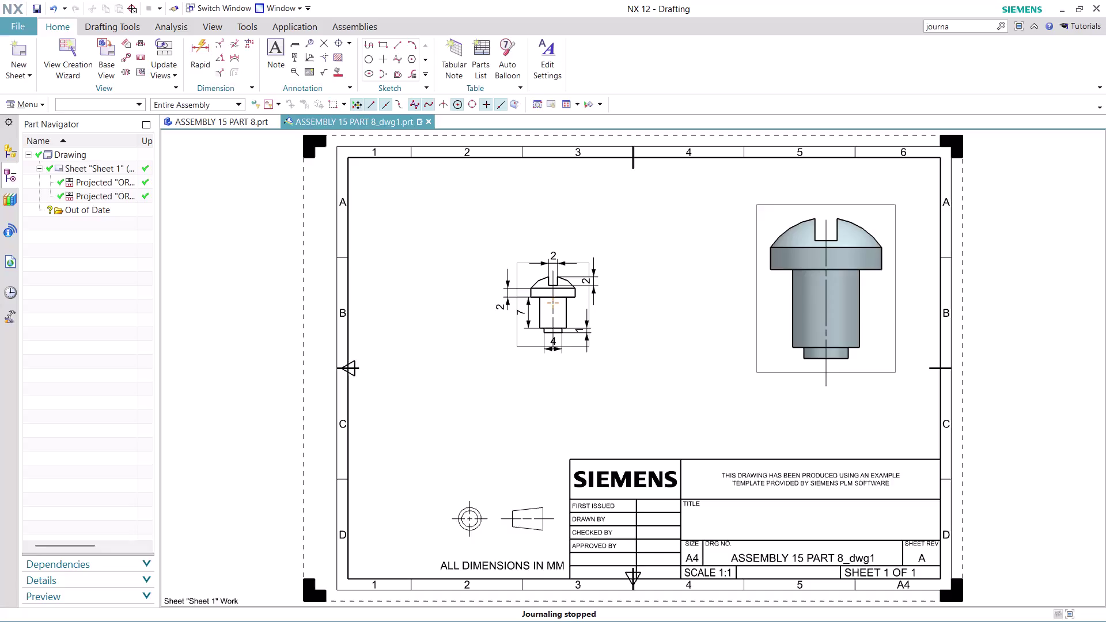
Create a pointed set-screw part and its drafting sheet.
Save and close the ASSEMBLY 15 PART 8 drawing, then close the screw model.
click(433, 126)
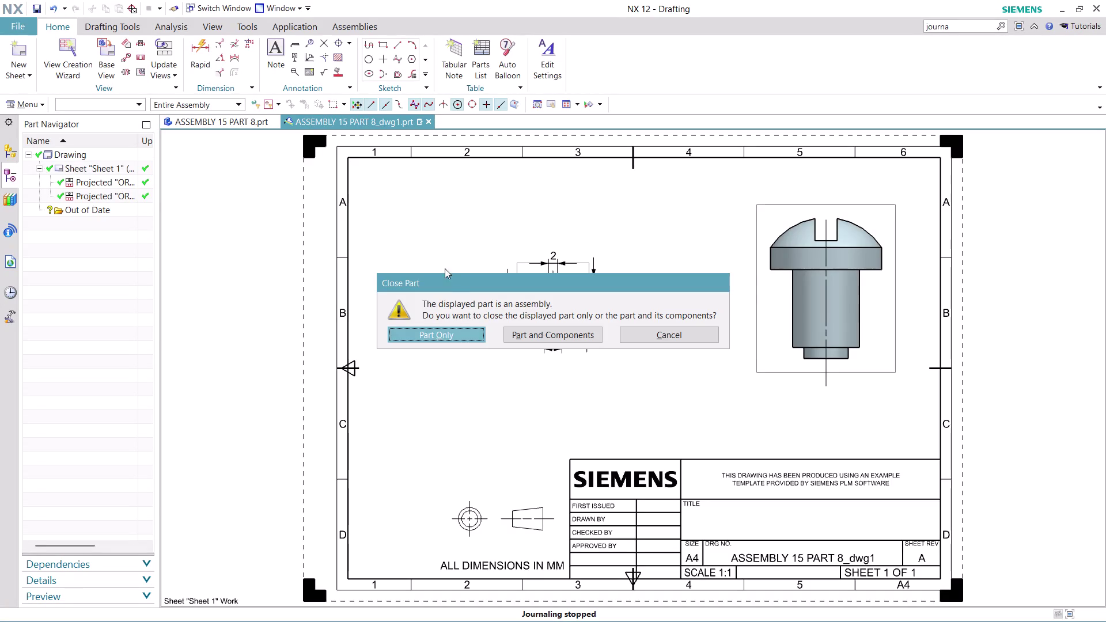
click(462, 339)
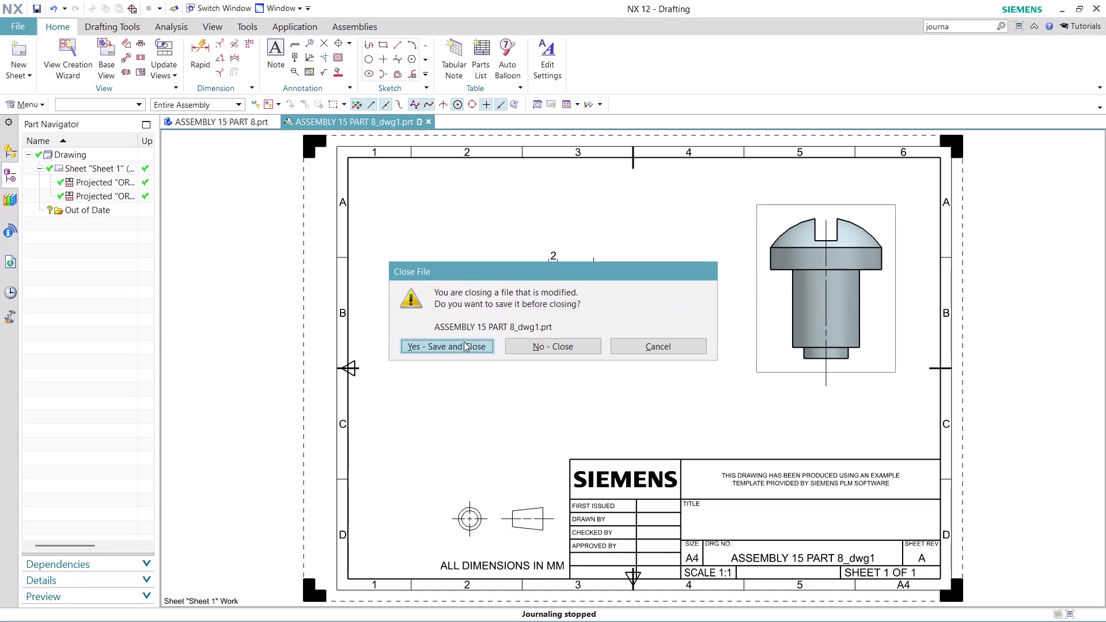
click(540, 345)
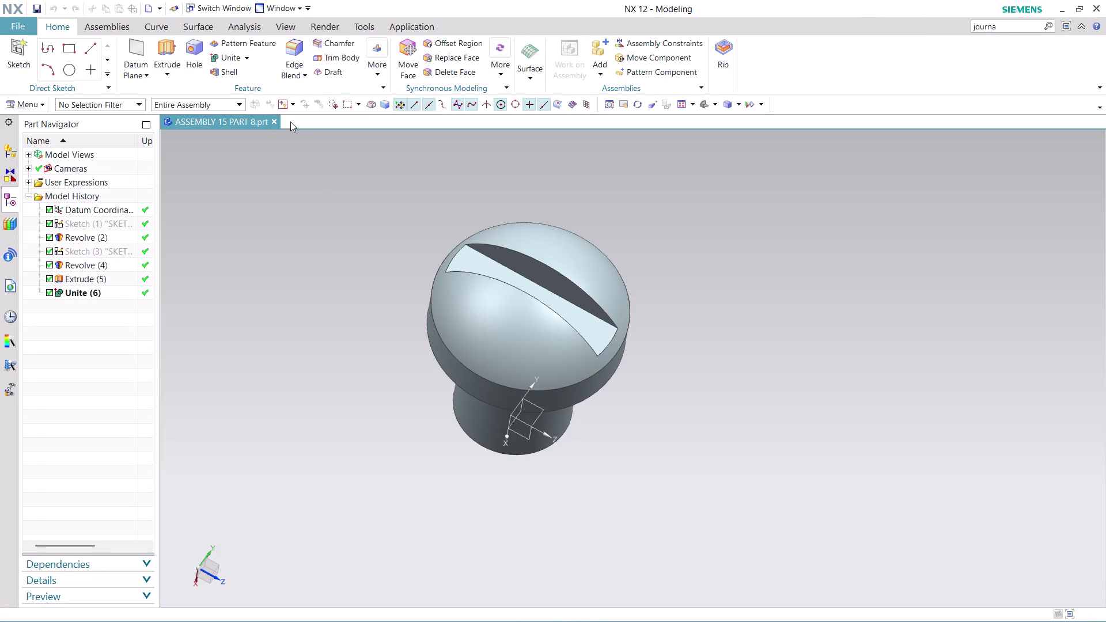
click(274, 122)
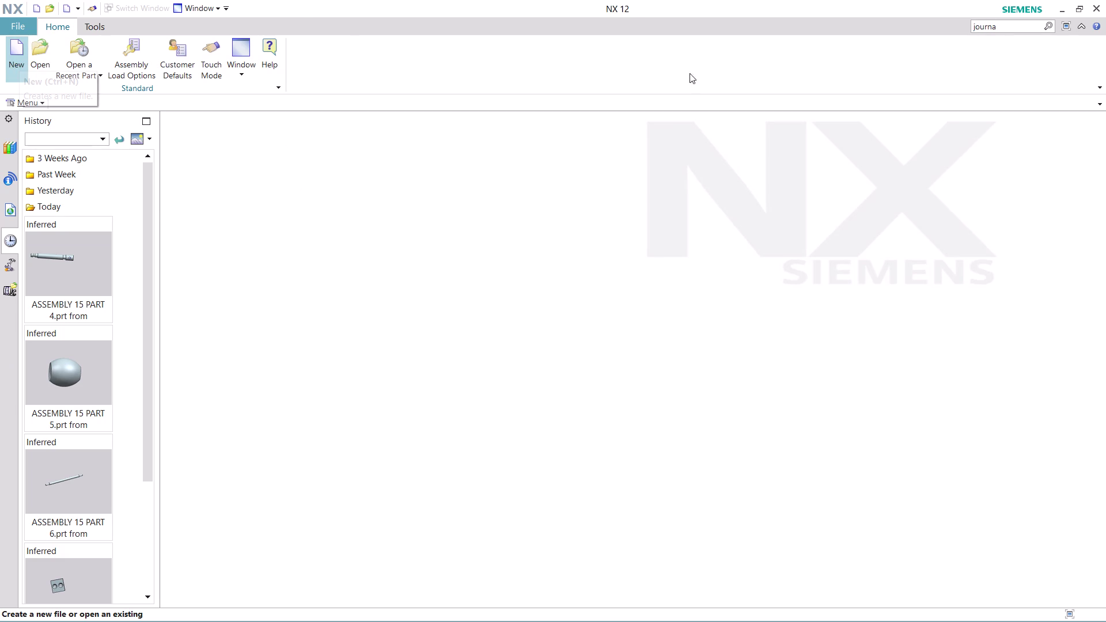
Find Record Journal through a 'journal' Command Finder search and acknowledge its warning.
click(1014, 28)
key(Return)
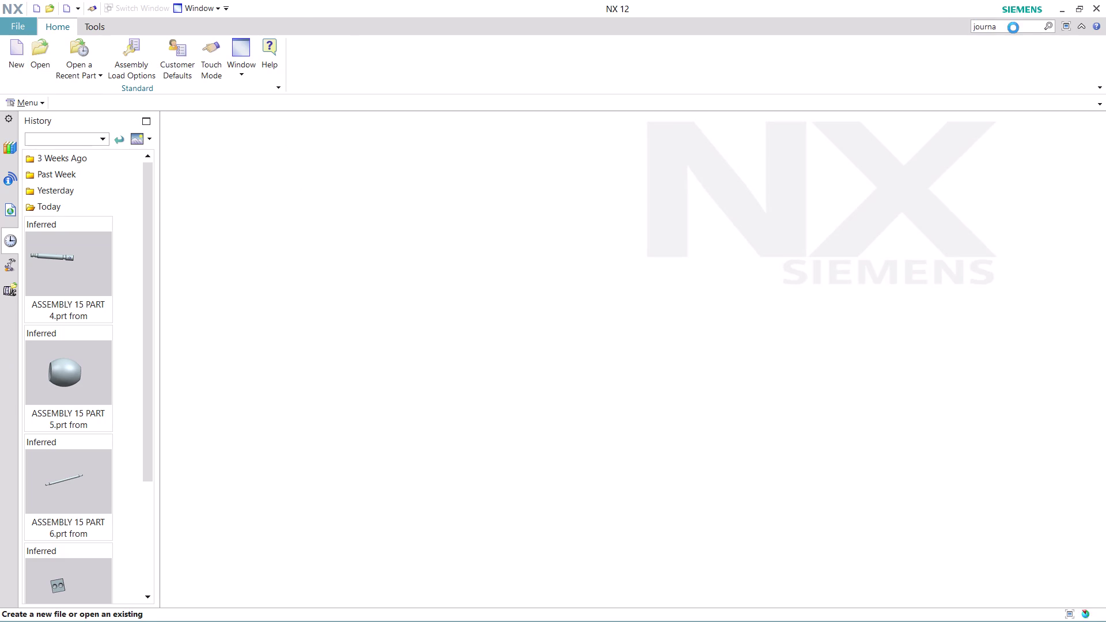
scroll(down, 3)
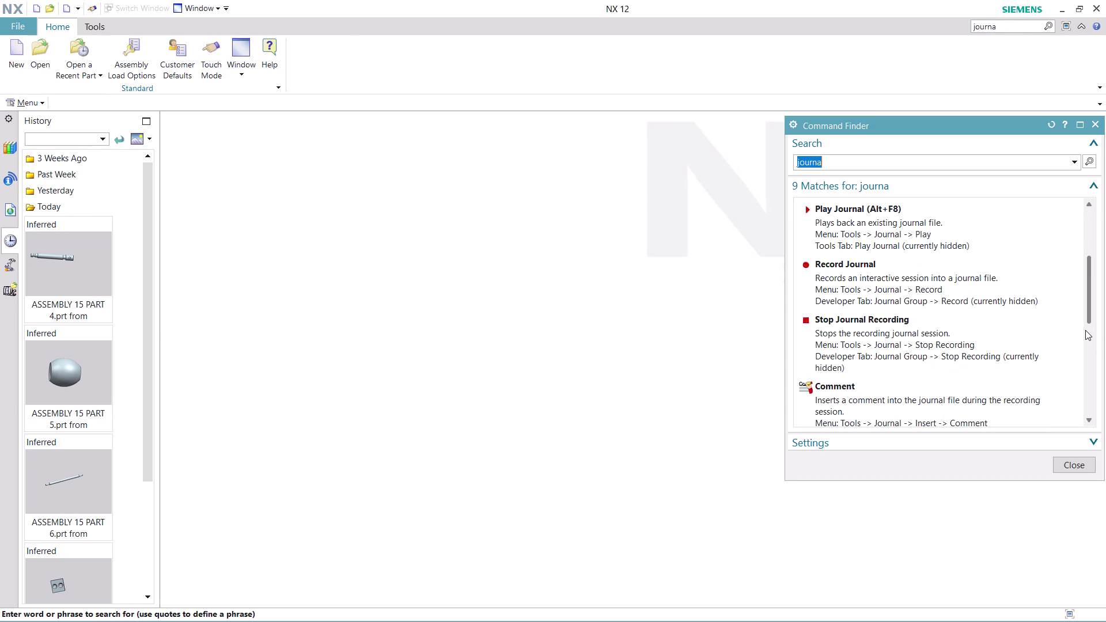
click(865, 243)
click(624, 369)
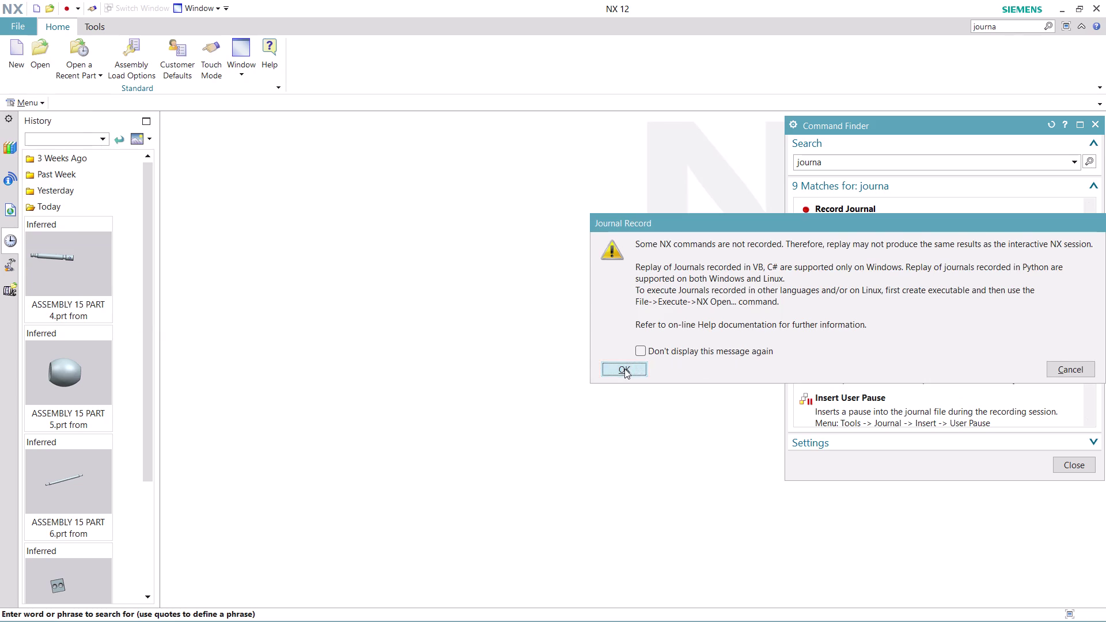
Name the journal file ASSEMBLY 15 PART 9 and start recording.
text(A)
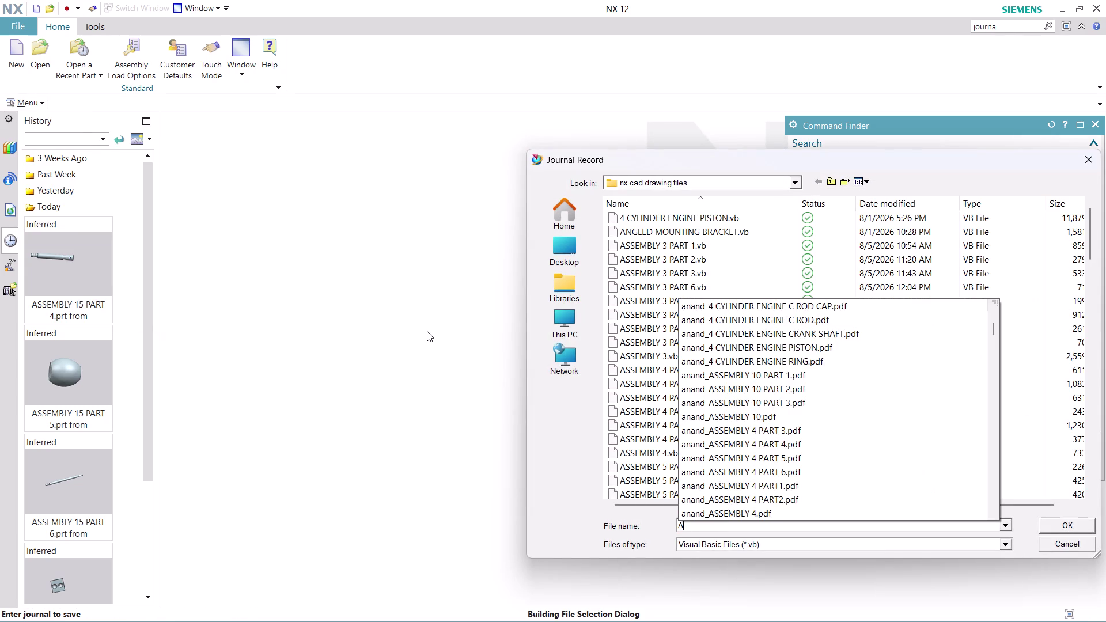
text(SS)
text(EMB)
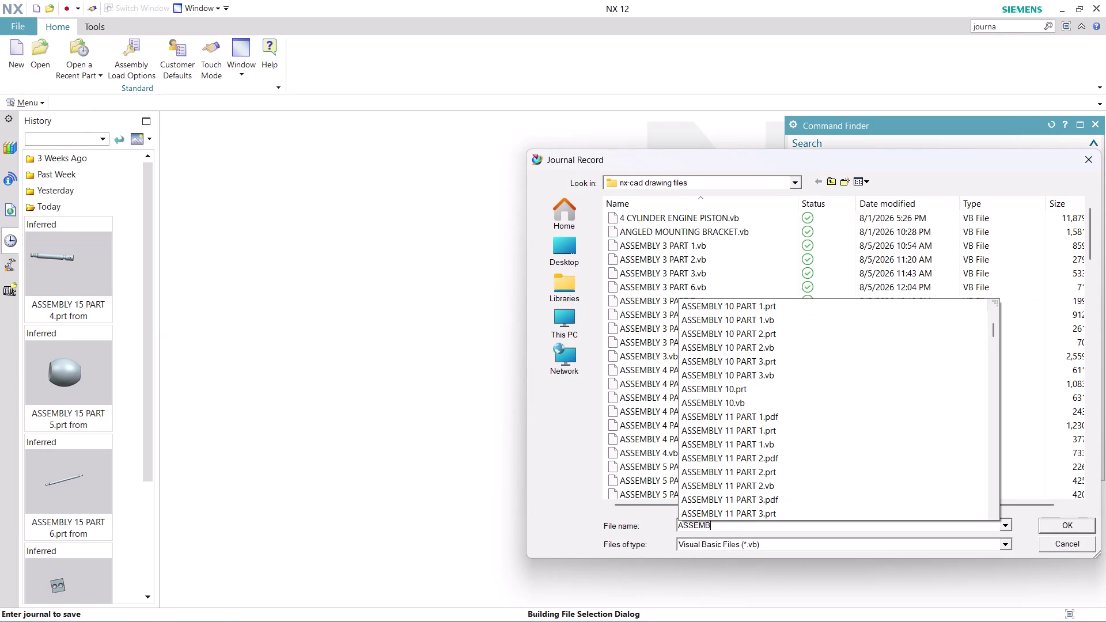
text(LY)
key(space)
text(15)
key(space)
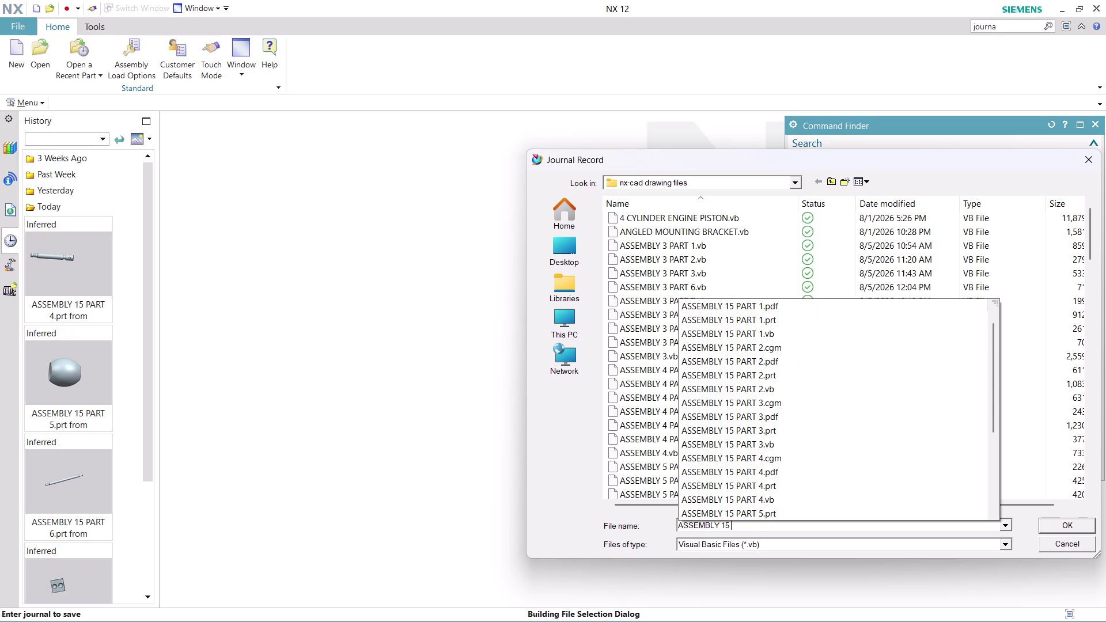
text(PART)
key(space)
key(9)
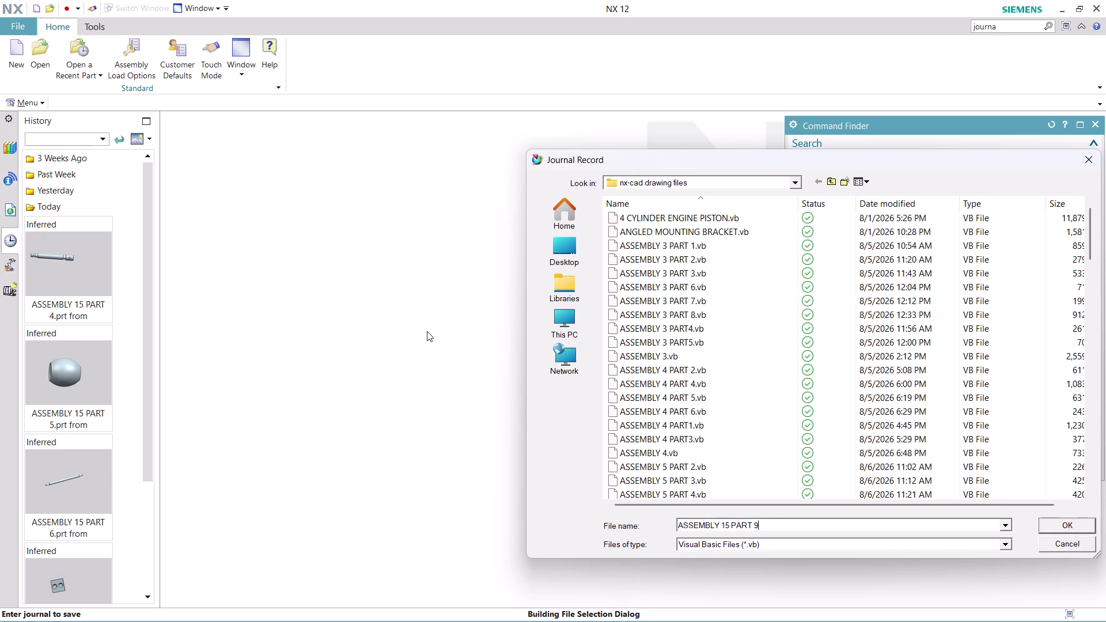
key(Return)
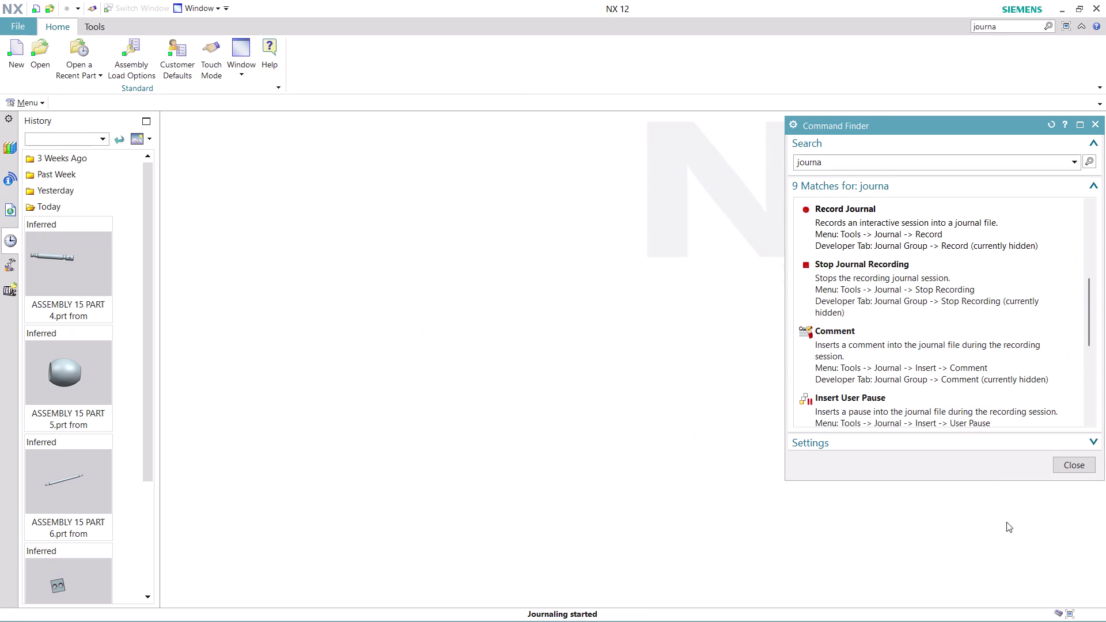
click(1071, 466)
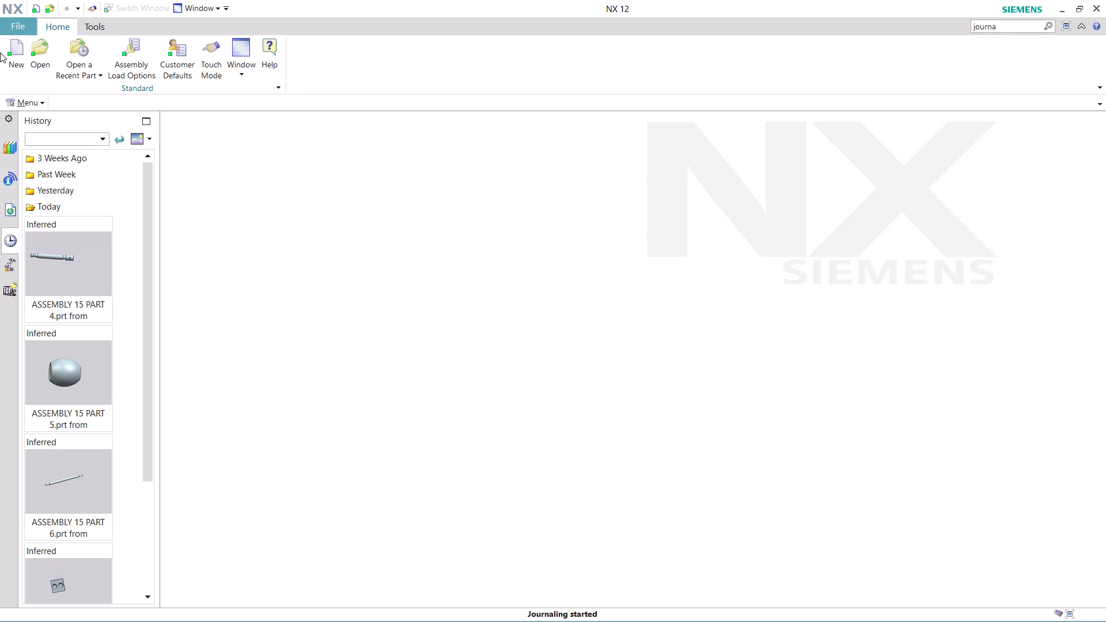
Create a new blank part, model8.prt, from the Model template.
click(7, 61)
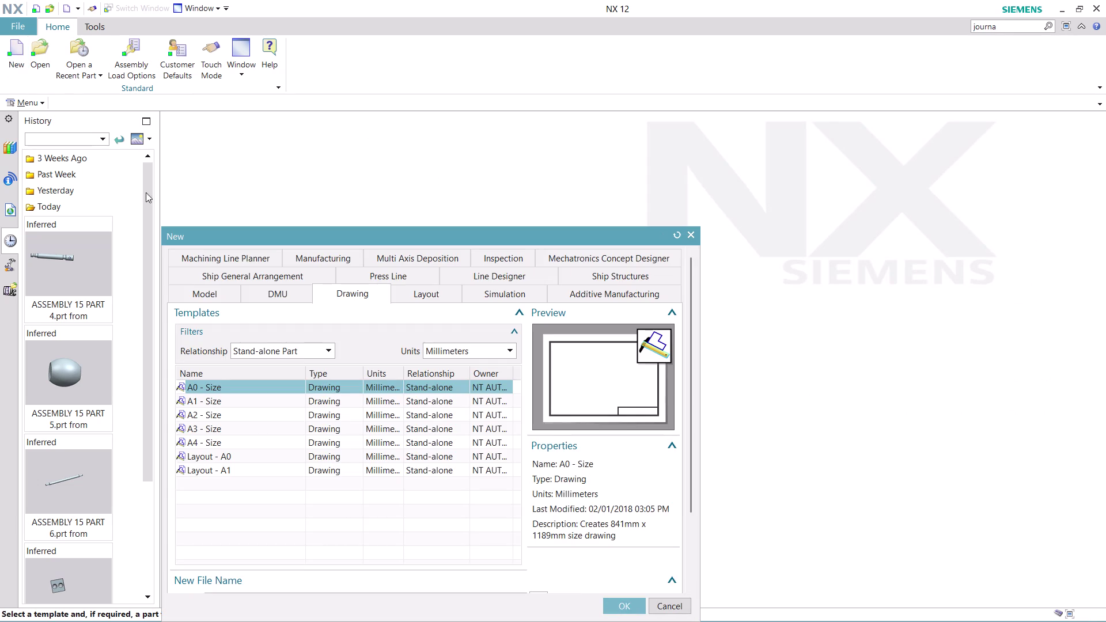
click(215, 292)
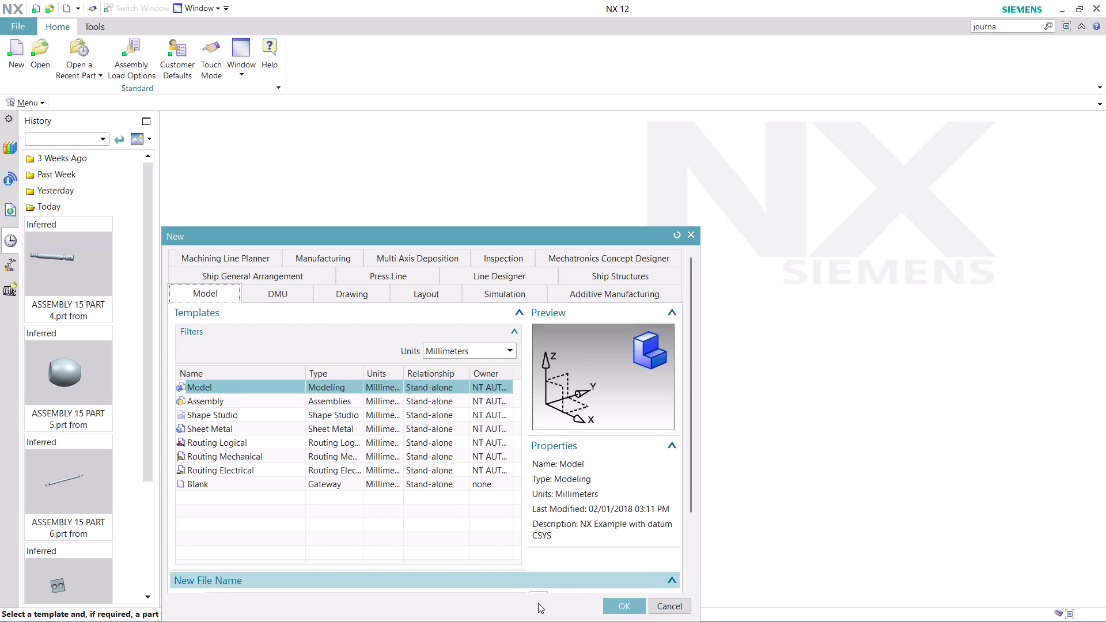
click(634, 604)
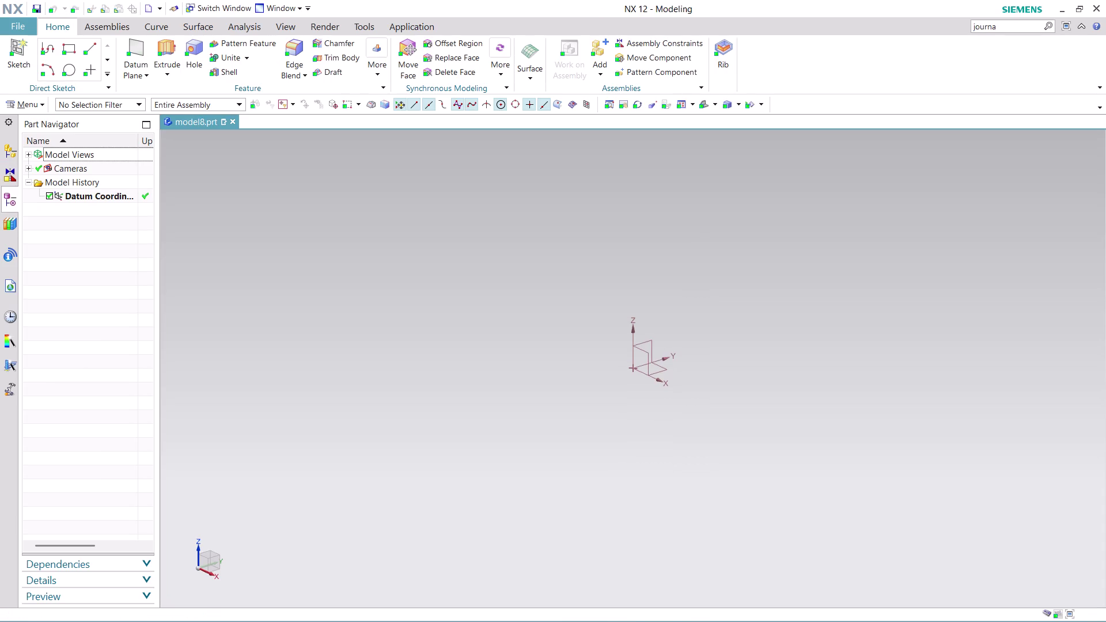
click(39, 106)
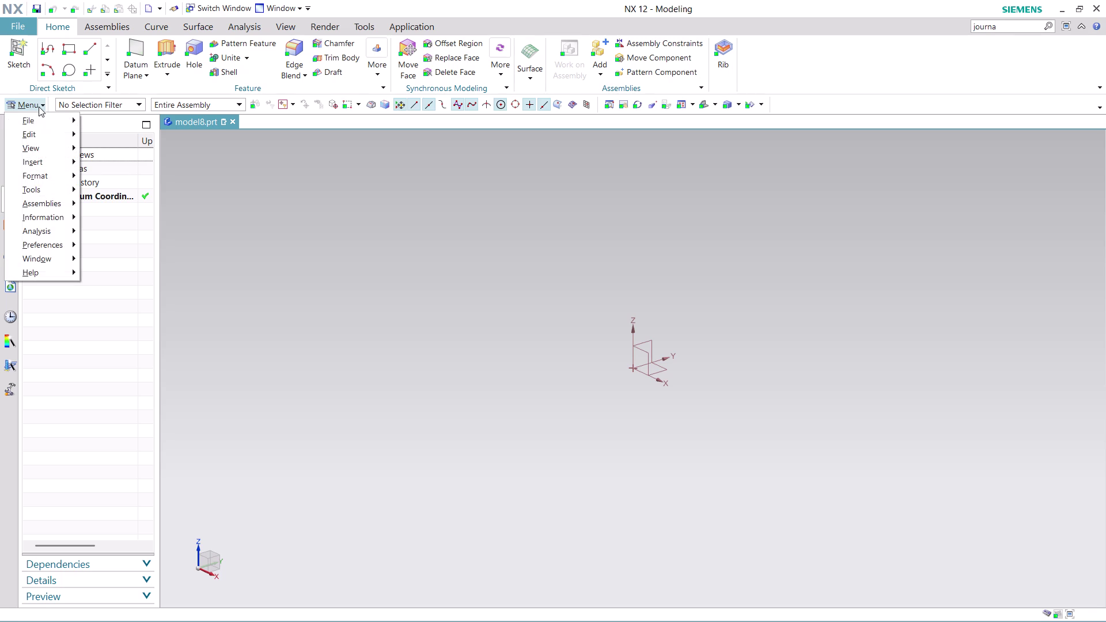
Insert a sketch on the XY plane with its origin at 0,0,0, oriented along X.
click(158, 177)
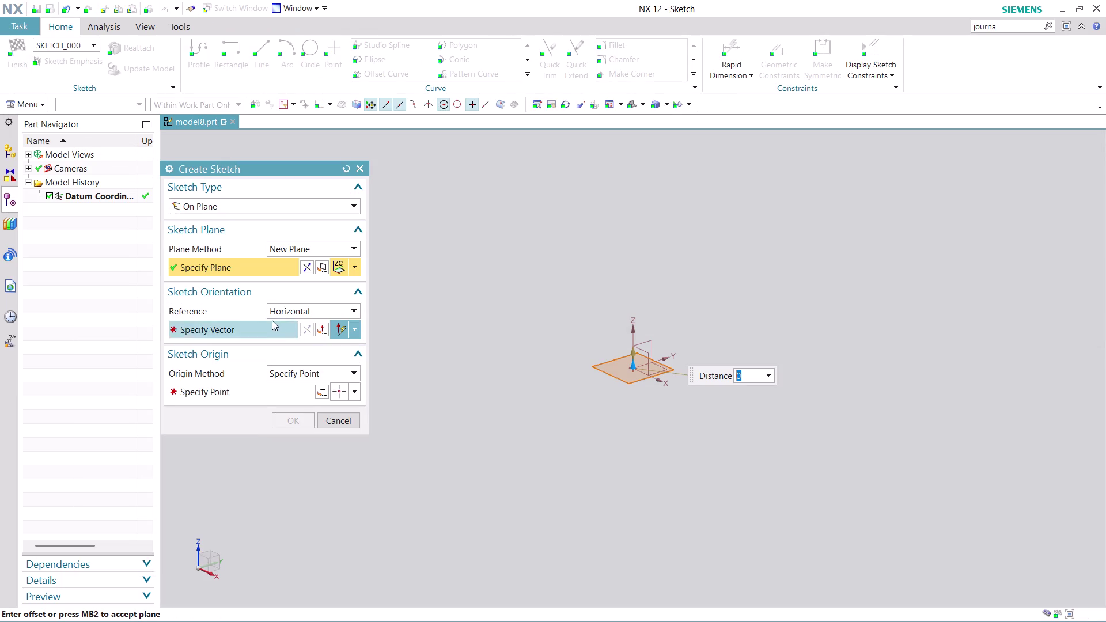
click(252, 330)
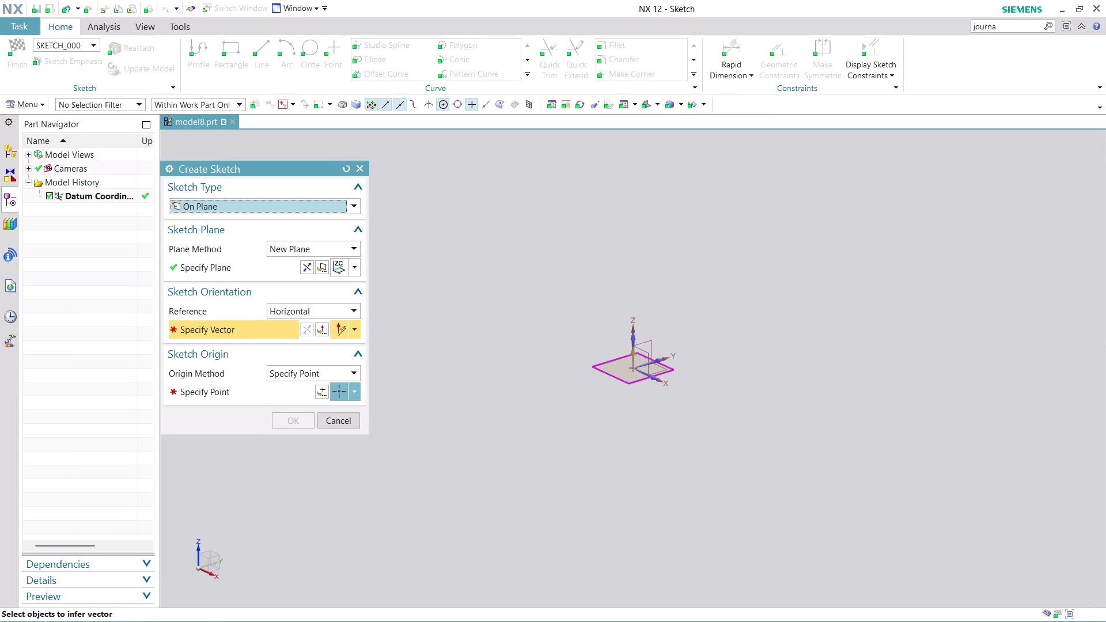
click(652, 363)
click(324, 390)
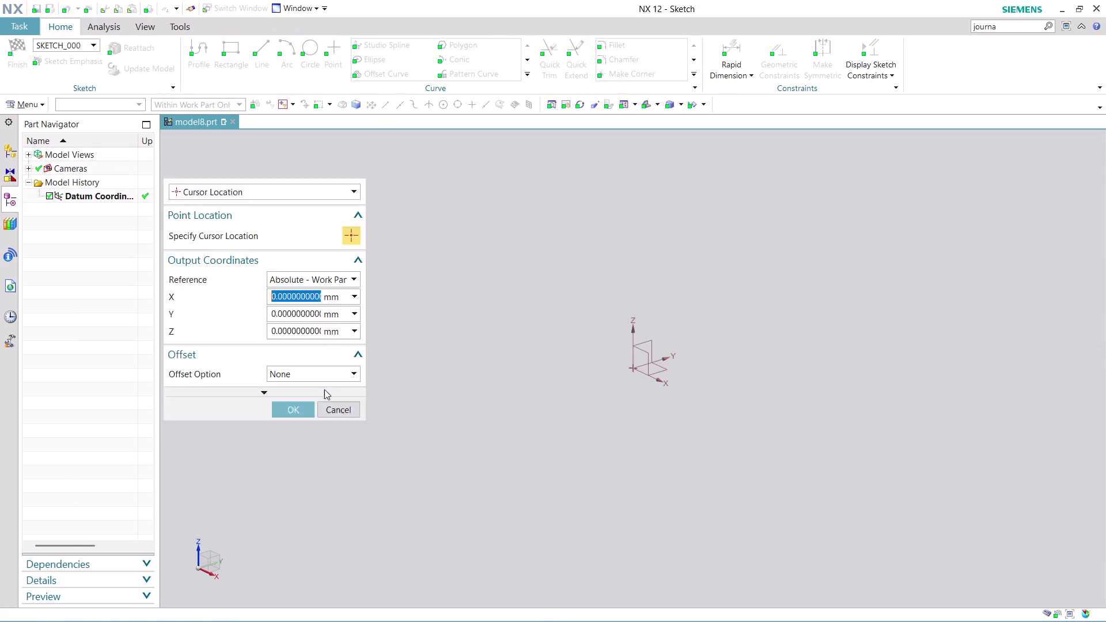
click(294, 413)
click(295, 420)
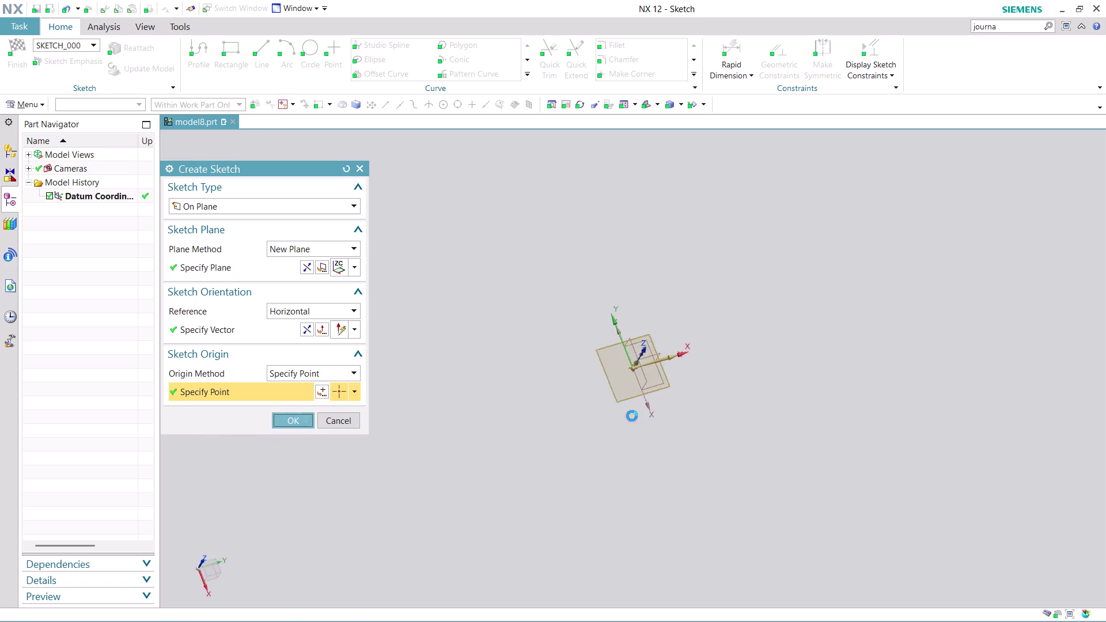
scroll(up, 3)
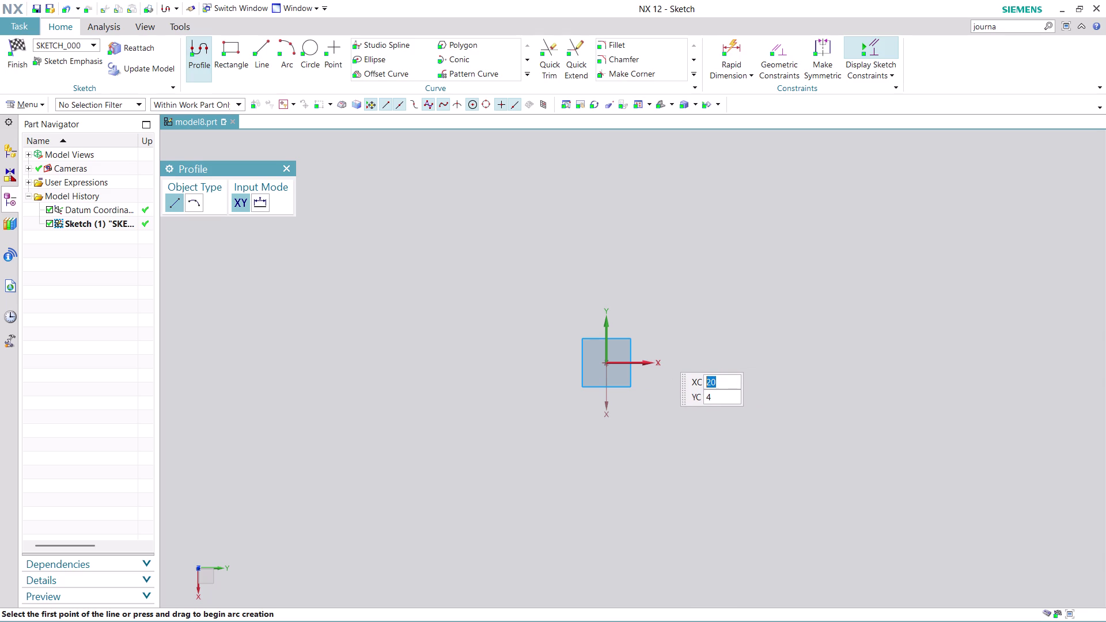
click(608, 362)
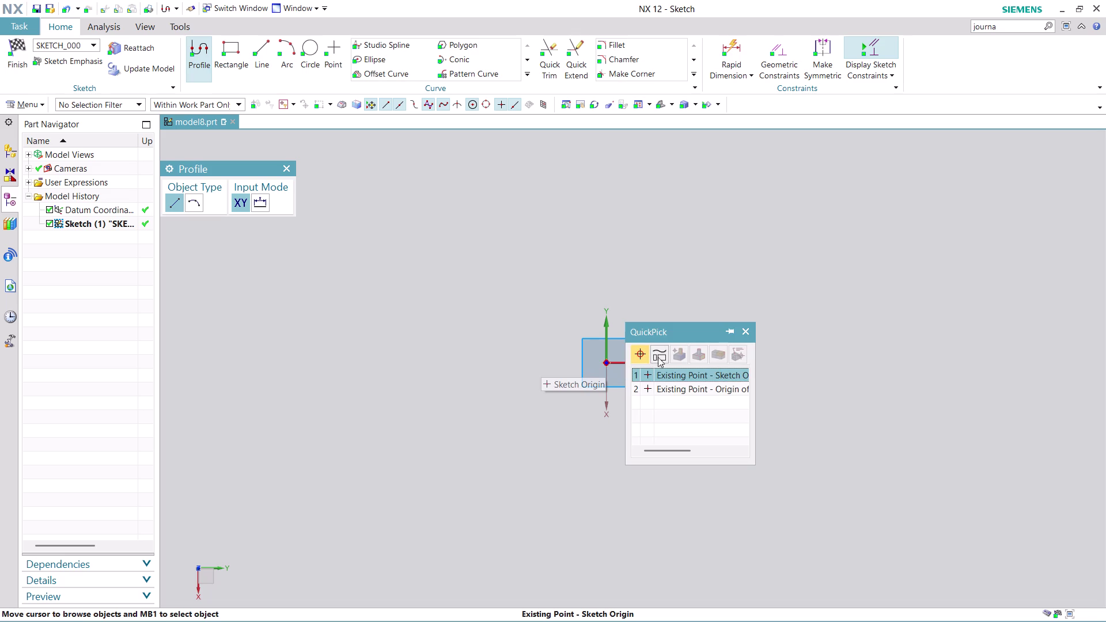
click(678, 375)
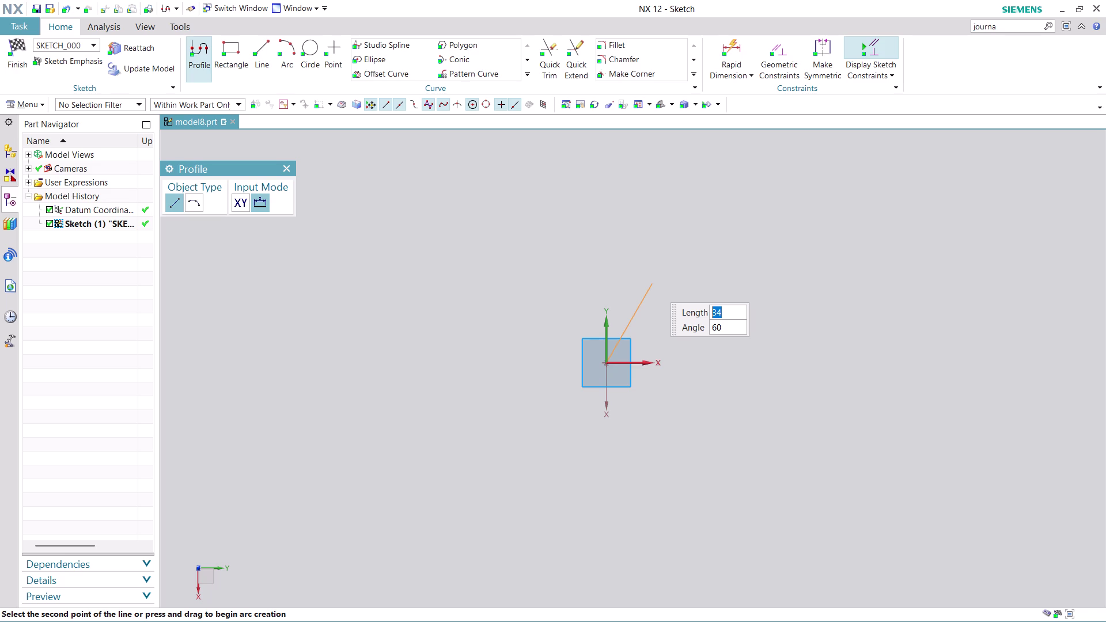
key(Escape)
scroll(down, 3)
scroll(up, 3)
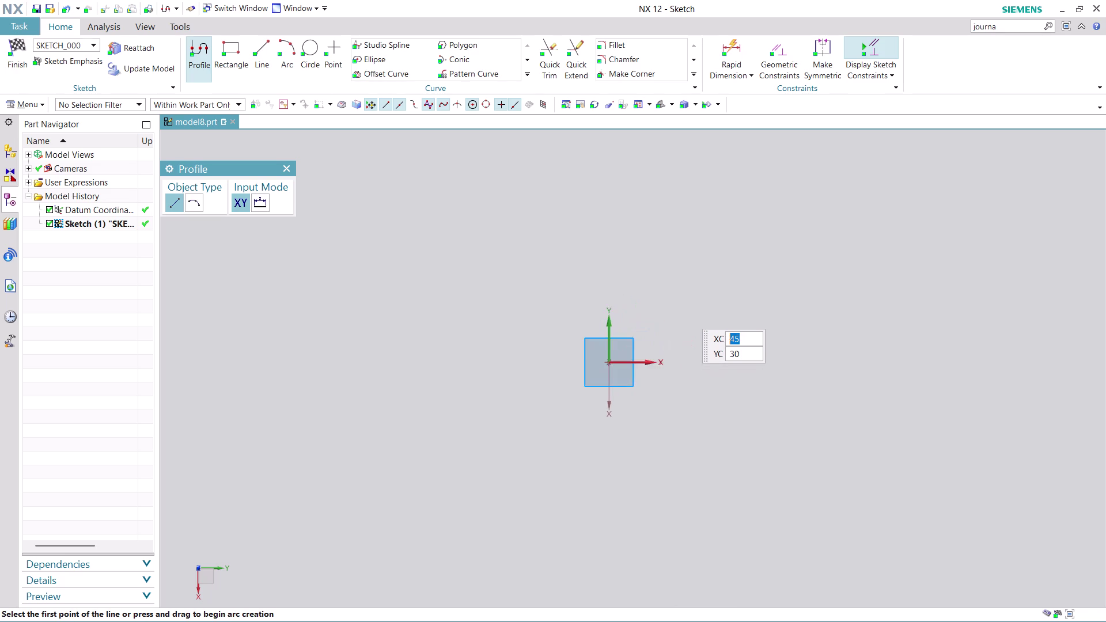
scroll(up, 3)
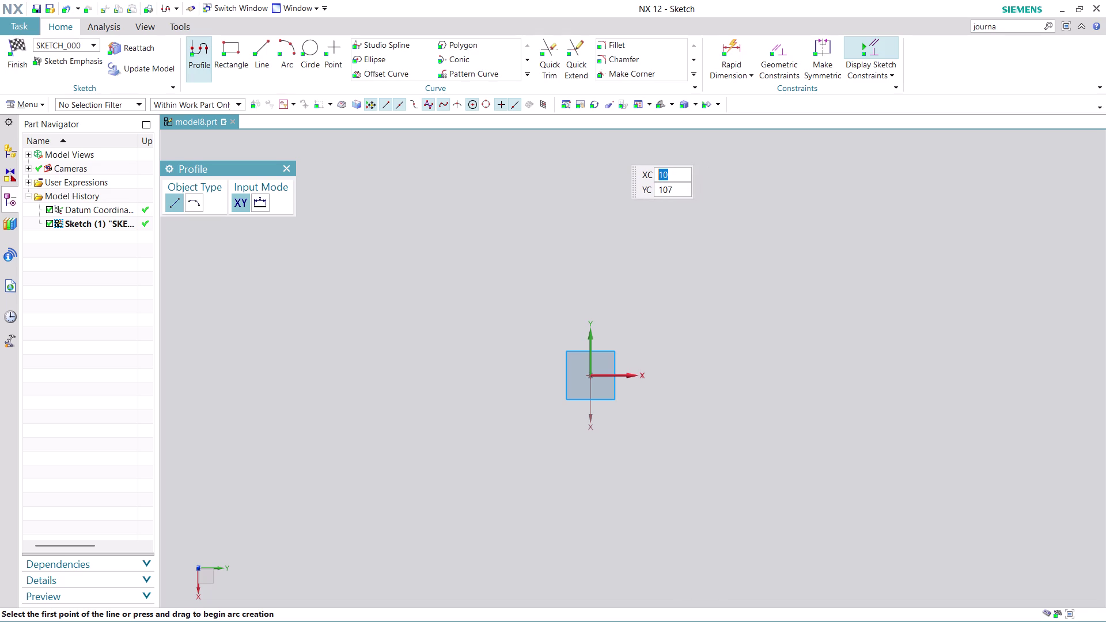
Draw the closed outline: 53 top edge, slanted edge, ~52.9 vertical, 32.5 bottom edge.
click(603, 193)
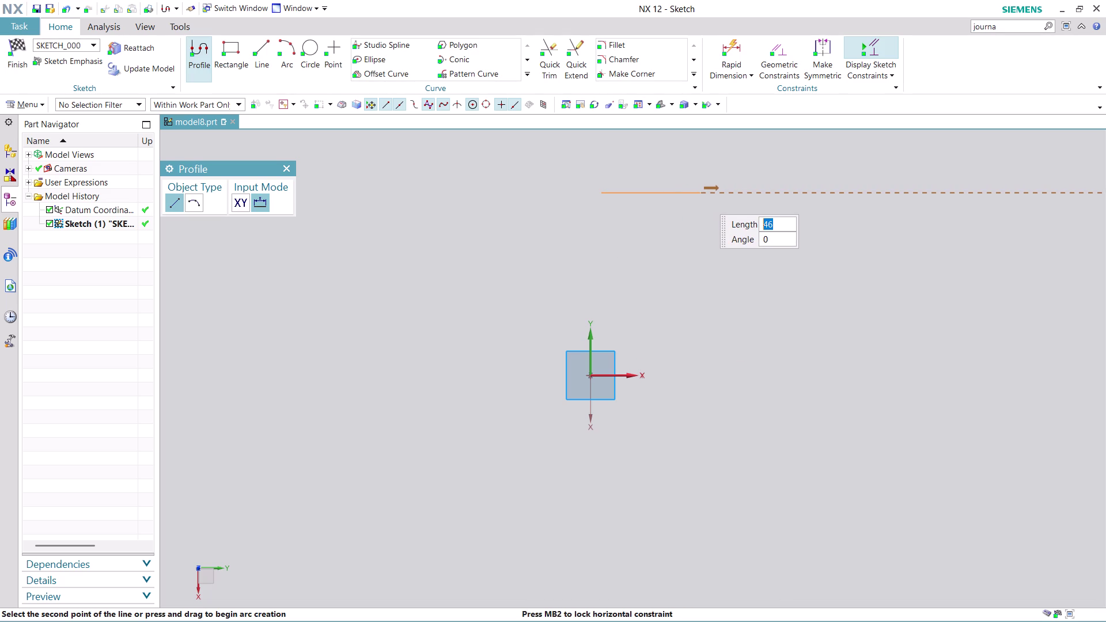
click(716, 194)
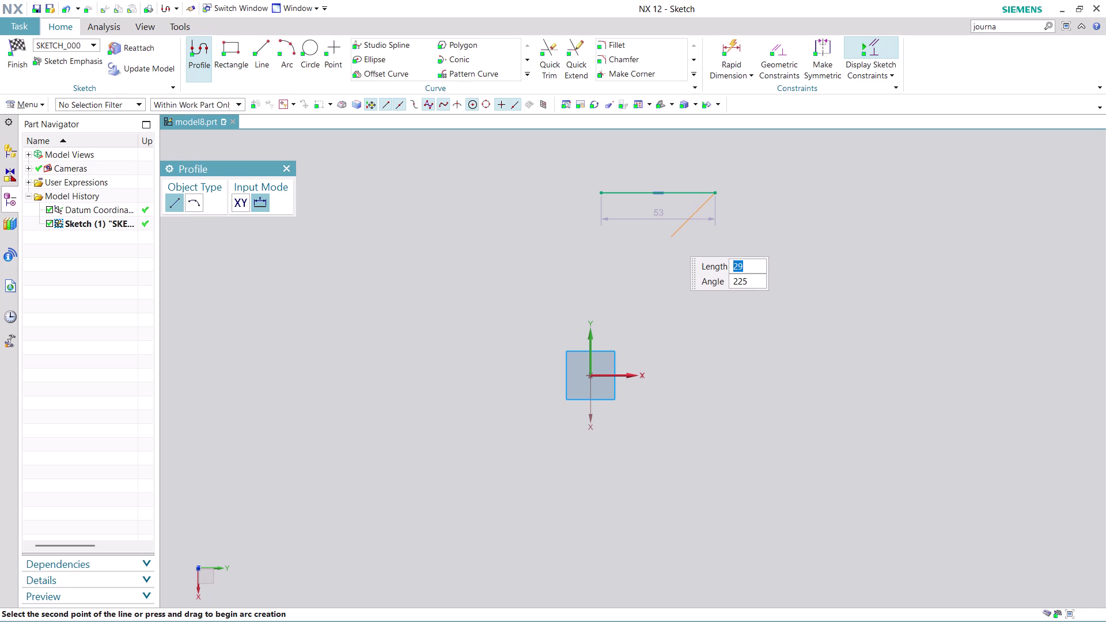
click(671, 238)
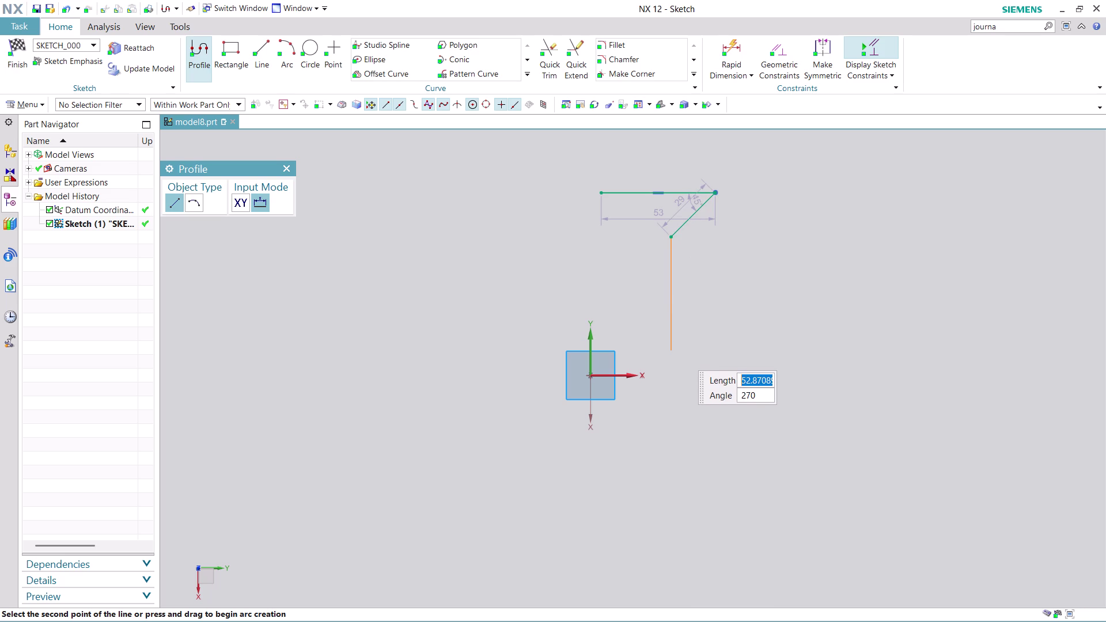
click(679, 351)
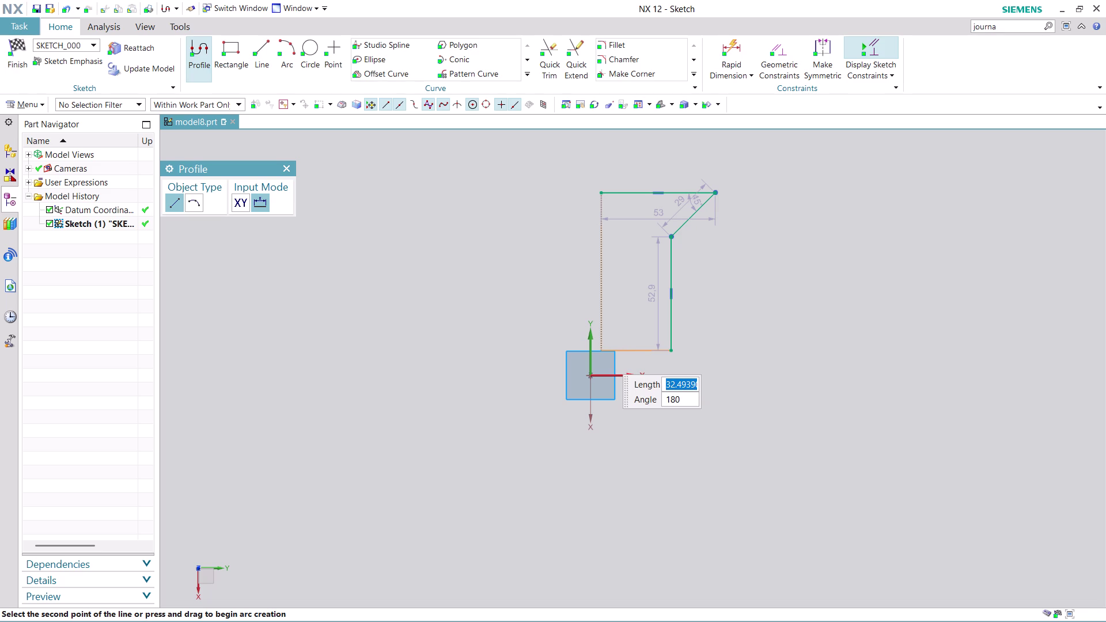
click(604, 356)
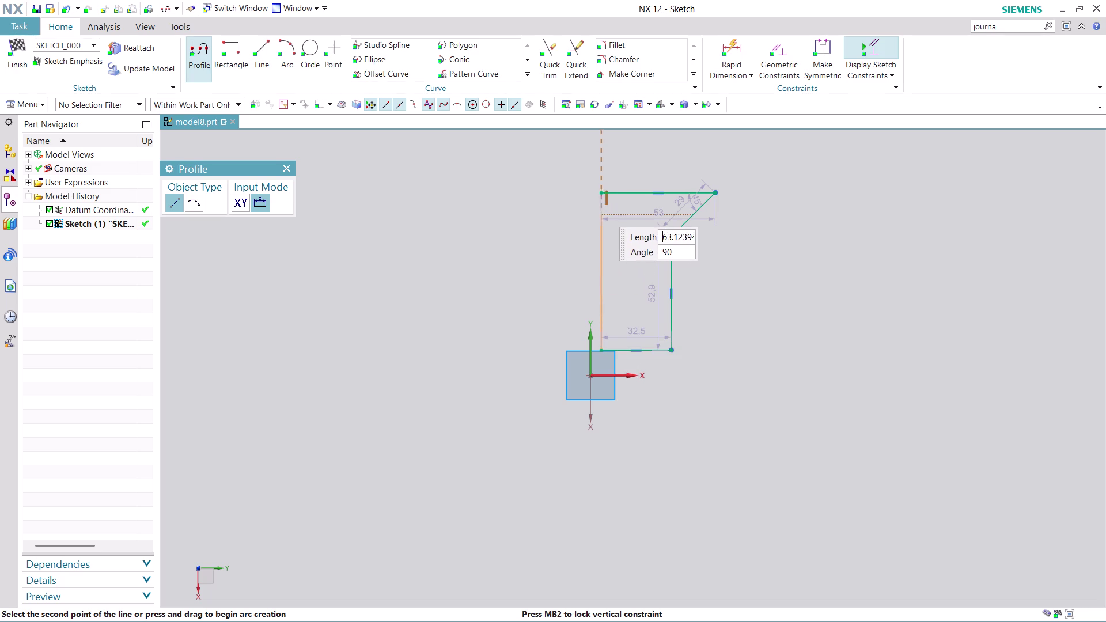
click(602, 193)
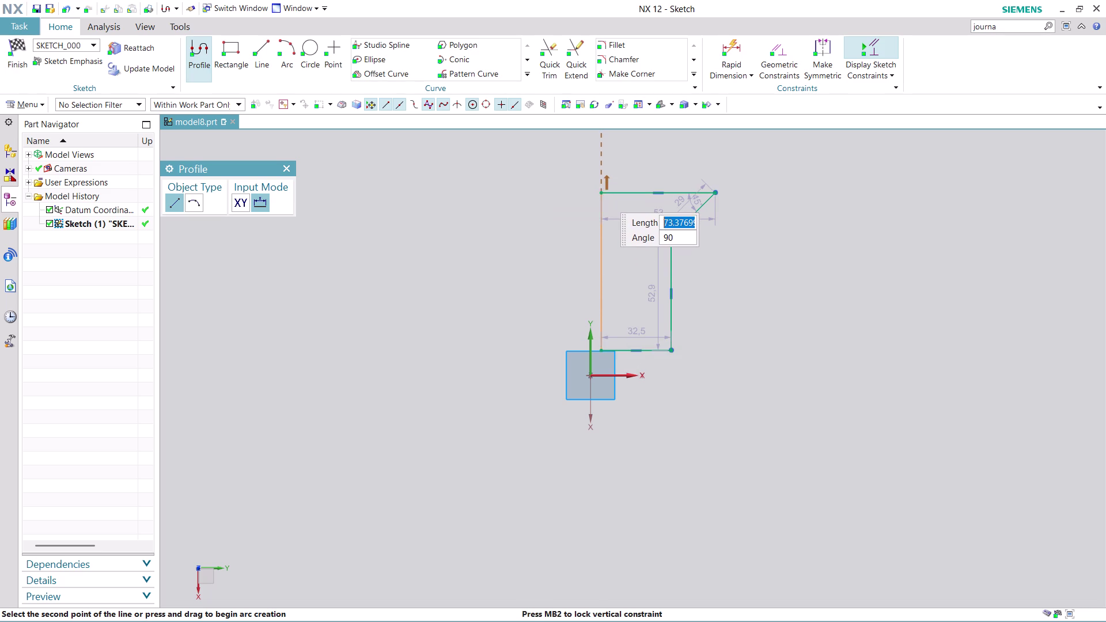
key(Escape)
scroll(down, 3)
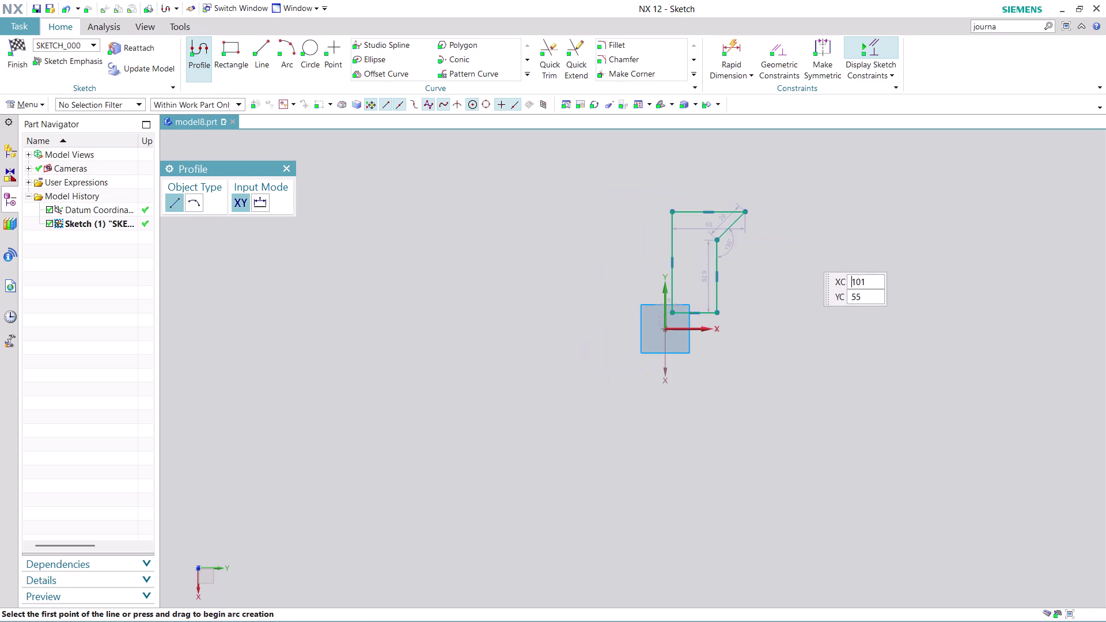
key(Escape)
scroll(up, 3)
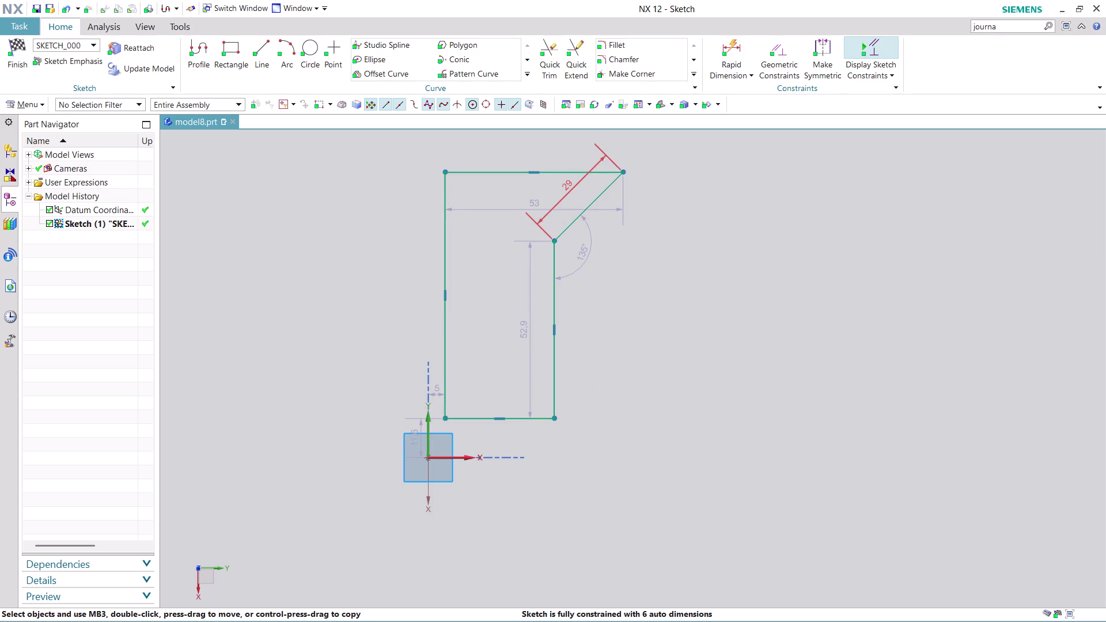
Drag the 53 dimension above the top edge and open it for editing.
scroll(down, 3)
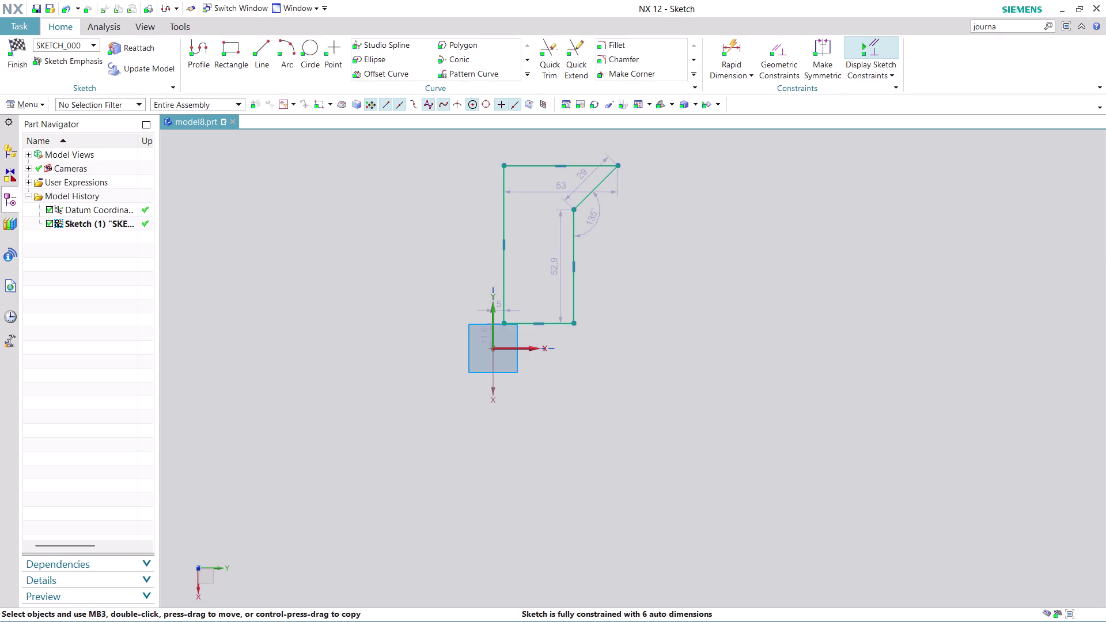
middle_drag(680, 190, 674, 266)
scroll(up, 3)
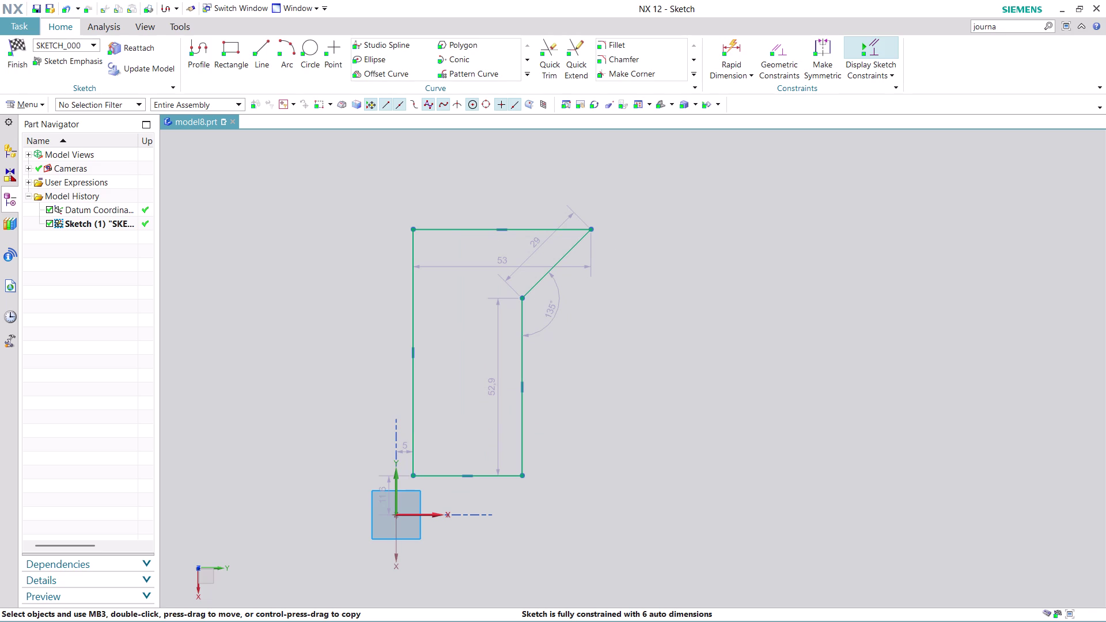
drag(537, 266, 511, 167)
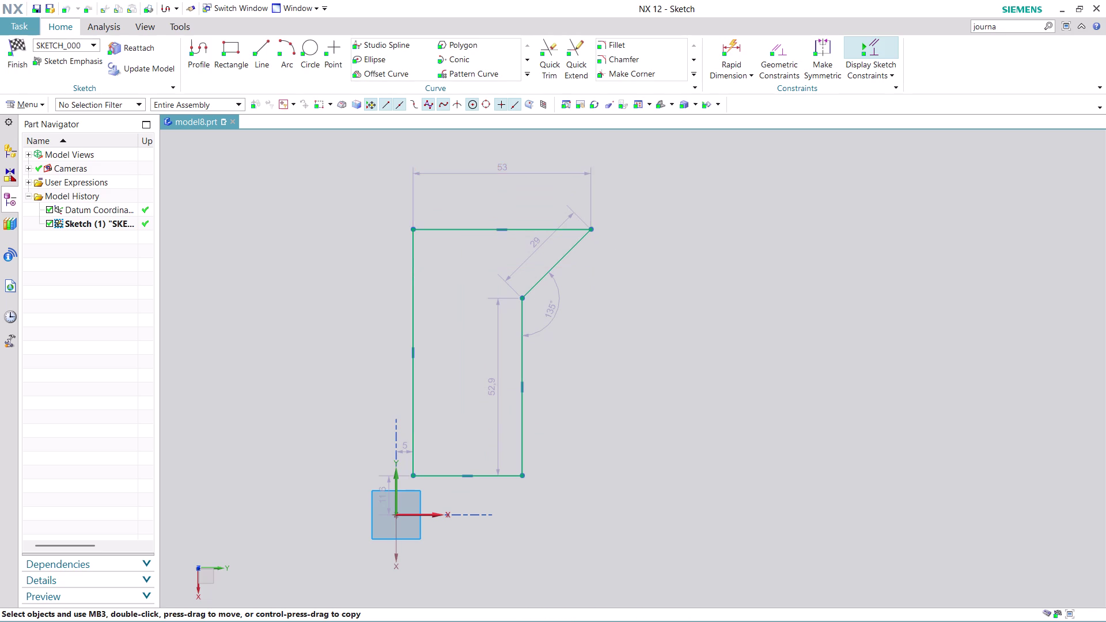
double_click(509, 166)
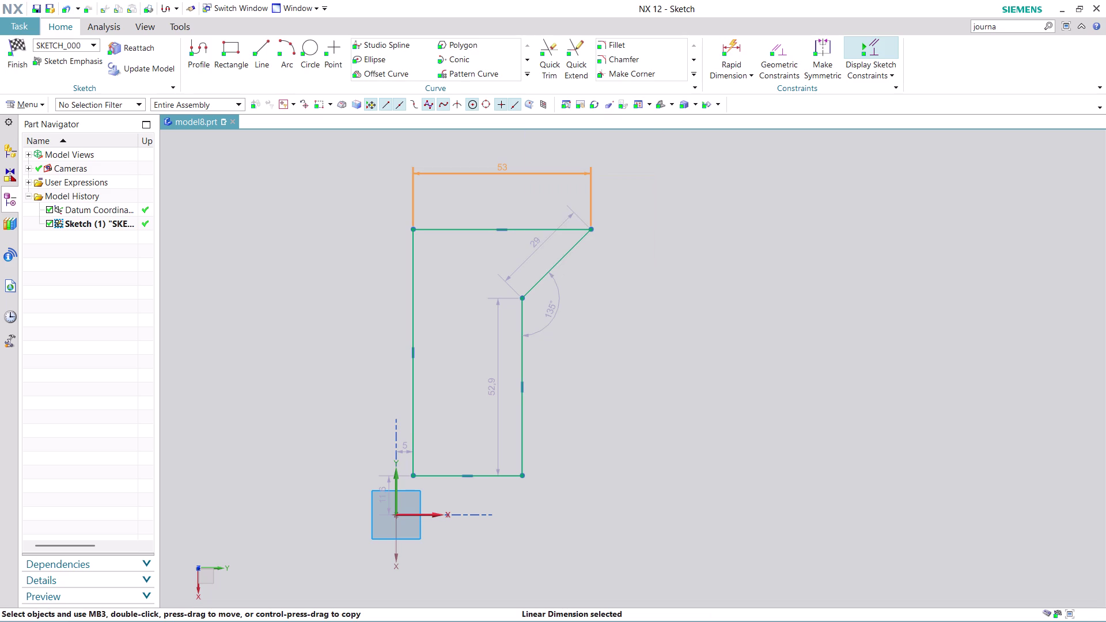
double_click(509, 167)
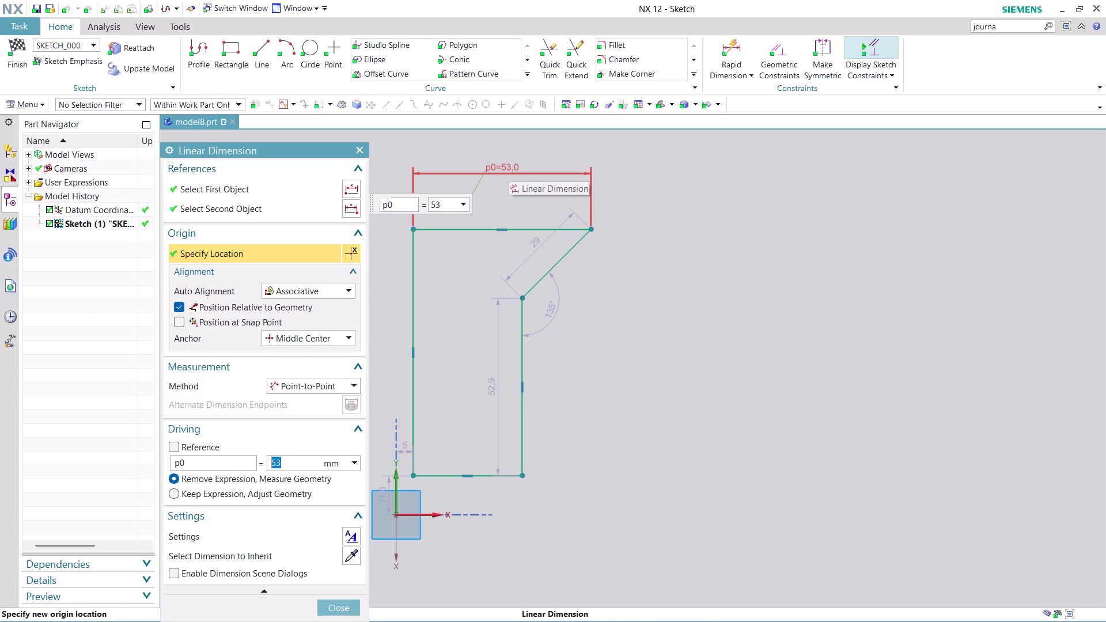
Change the top width dimension from 53 to 13/2, shrinking the outline.
text(13)
text(/)
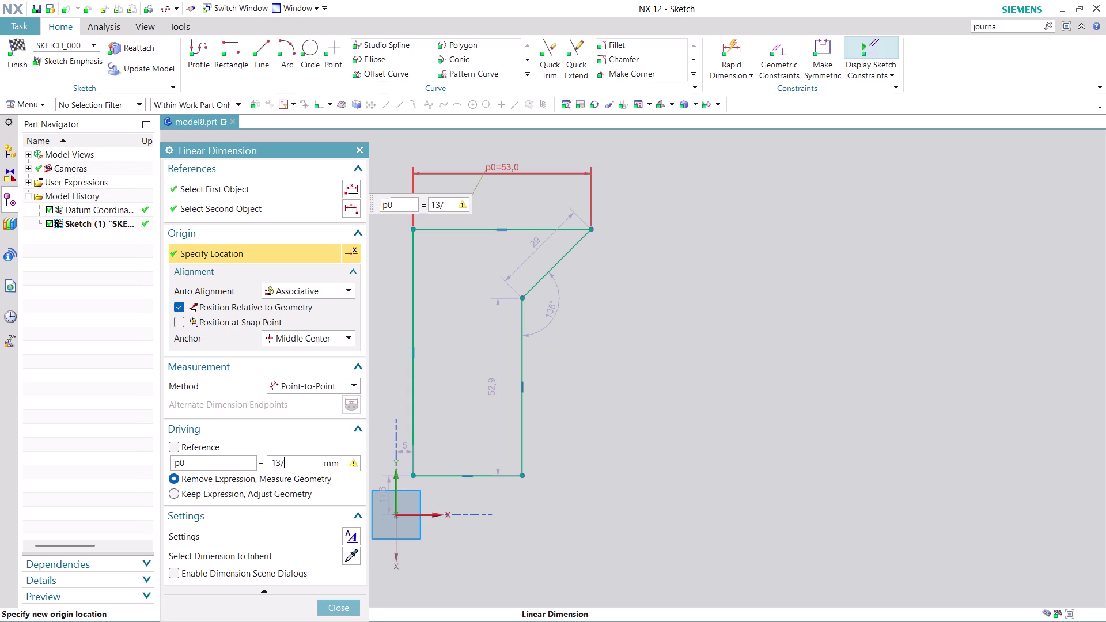
text(2)
key(Return)
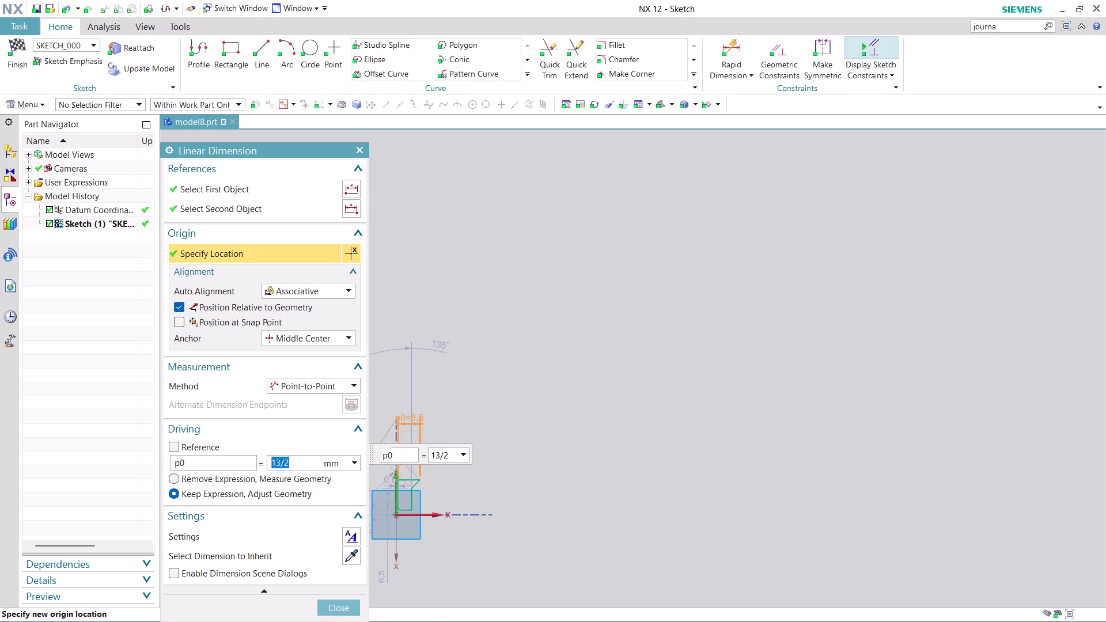
click(347, 606)
scroll(up, 3)
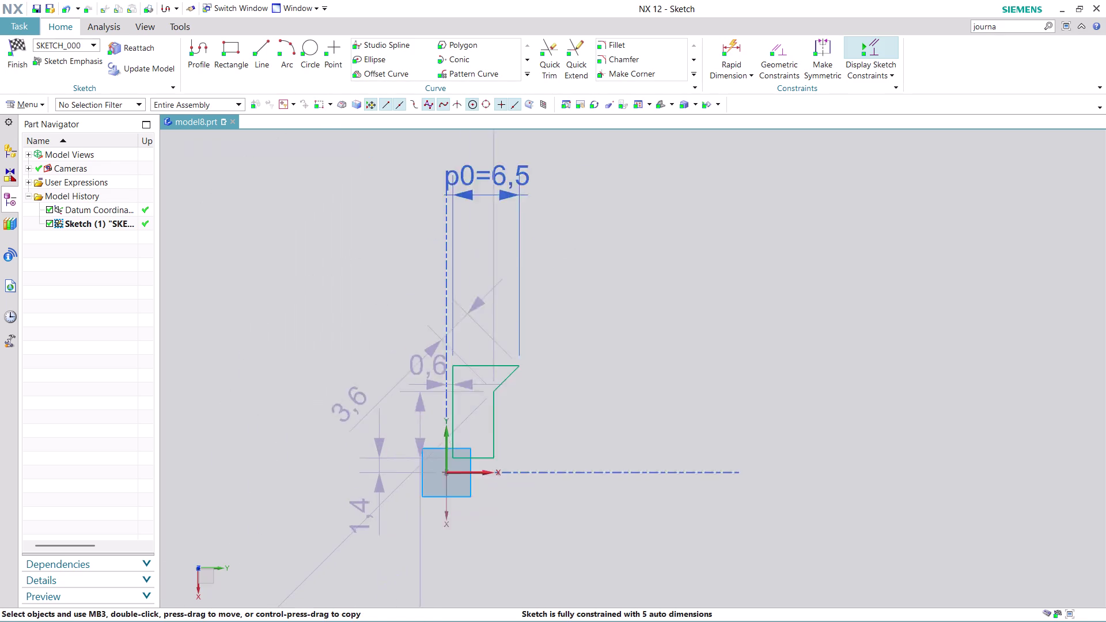
scroll(up, 3)
scroll(up, 3)
scroll(down, 3)
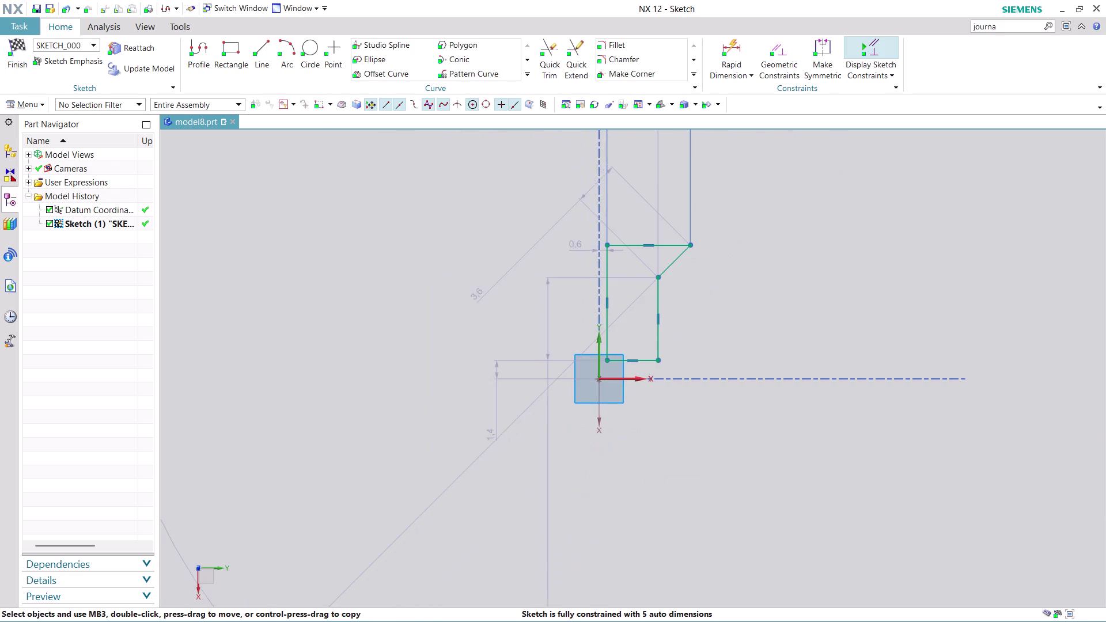
scroll(up, 3)
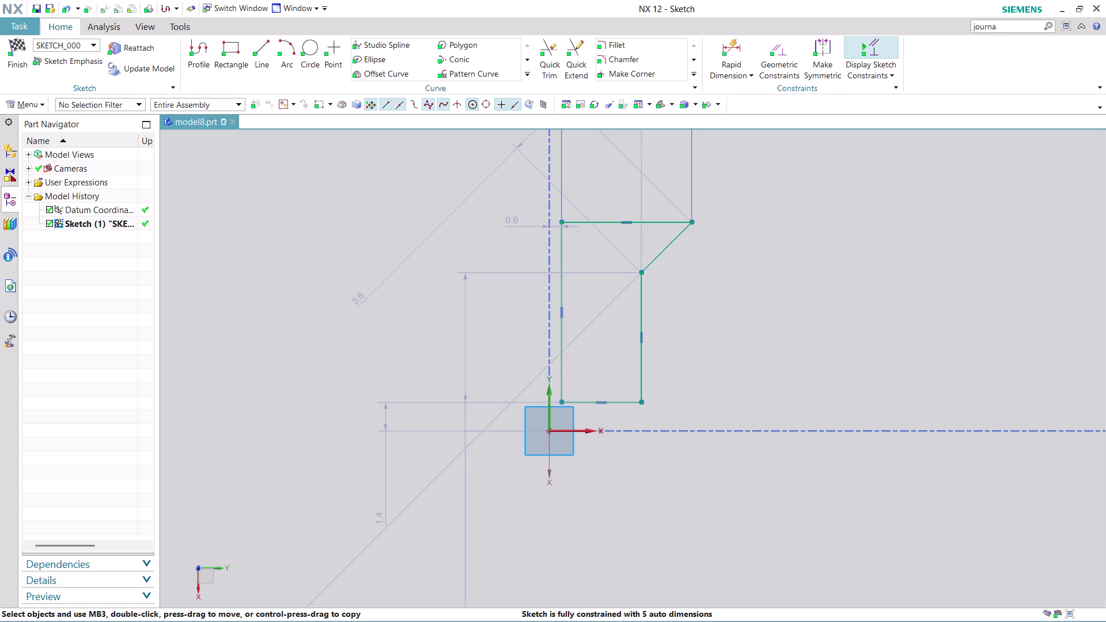
scroll(up, 3)
Dimension the slanted line's lower end to the bottom-right corner as 13 vertically.
click(736, 48)
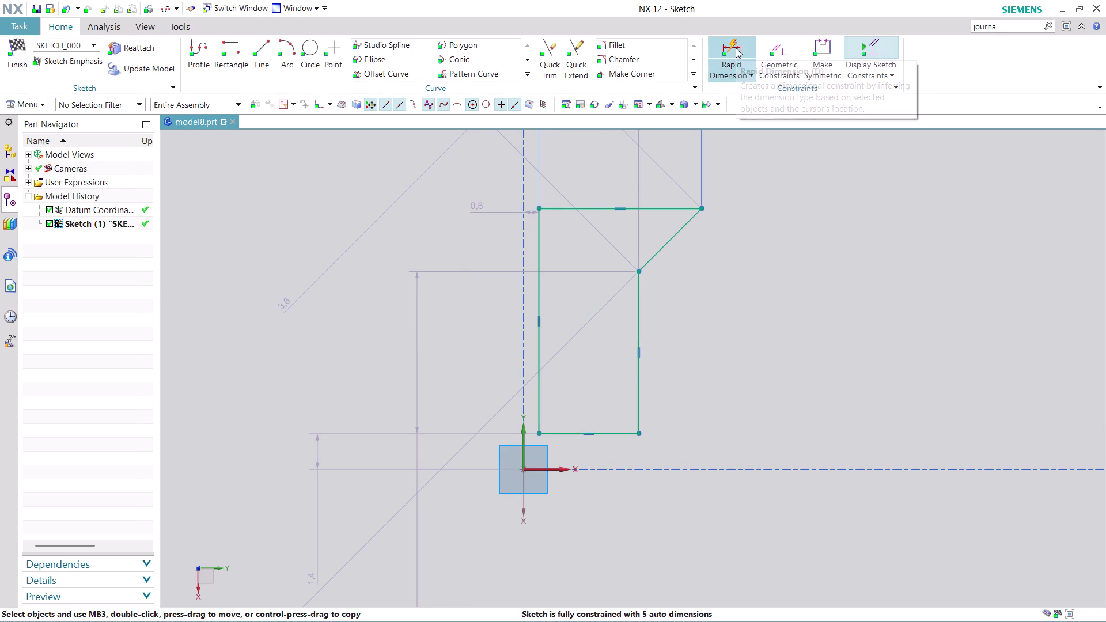
click(639, 271)
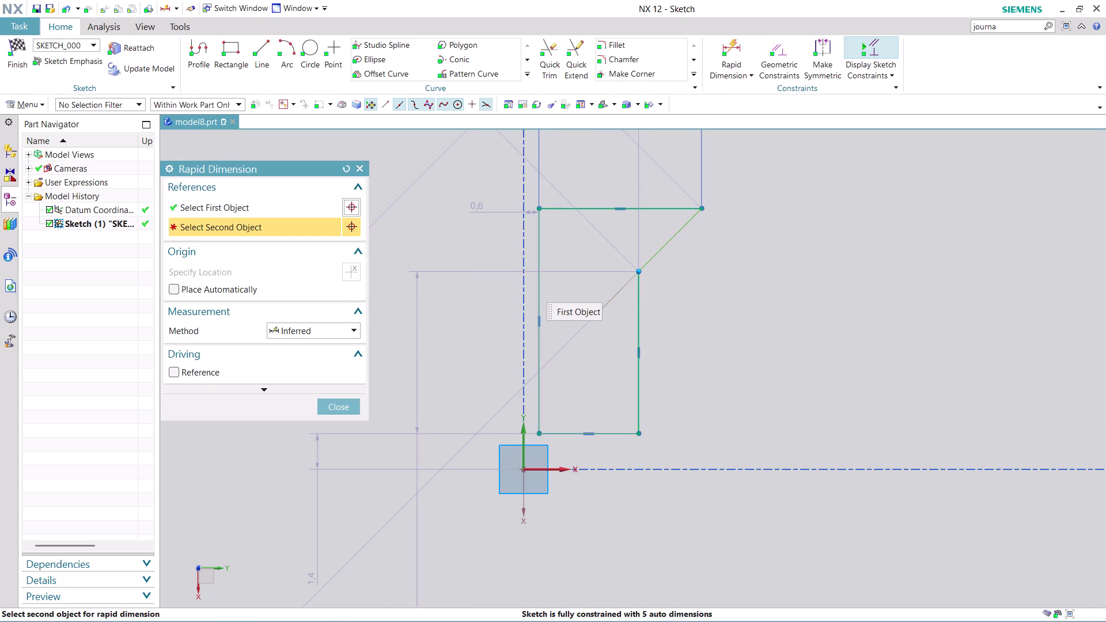
click(638, 434)
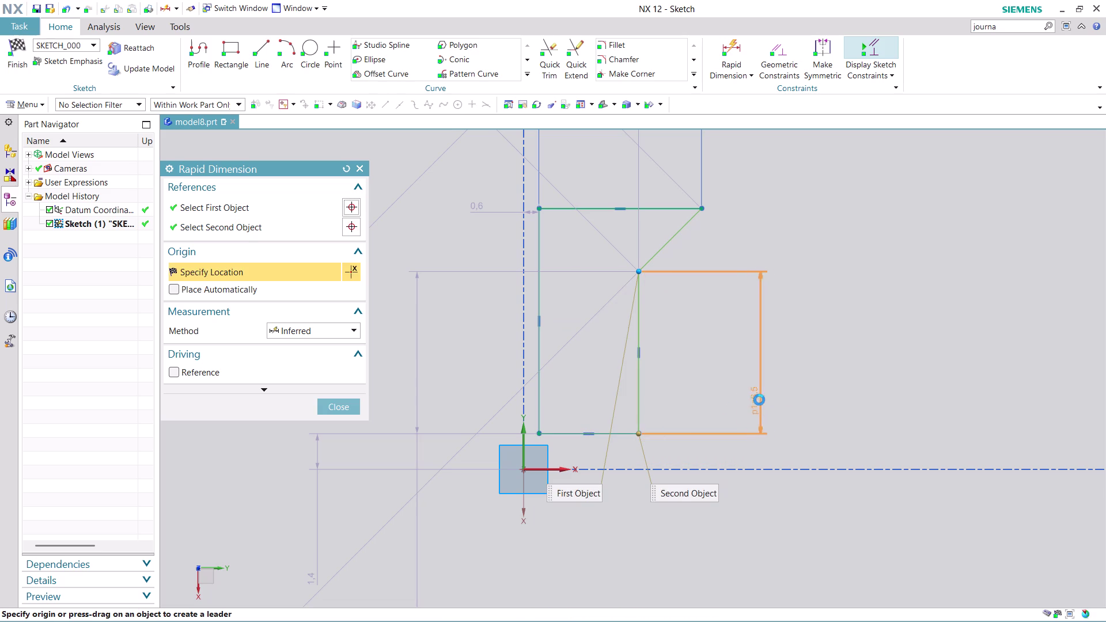
click(811, 387)
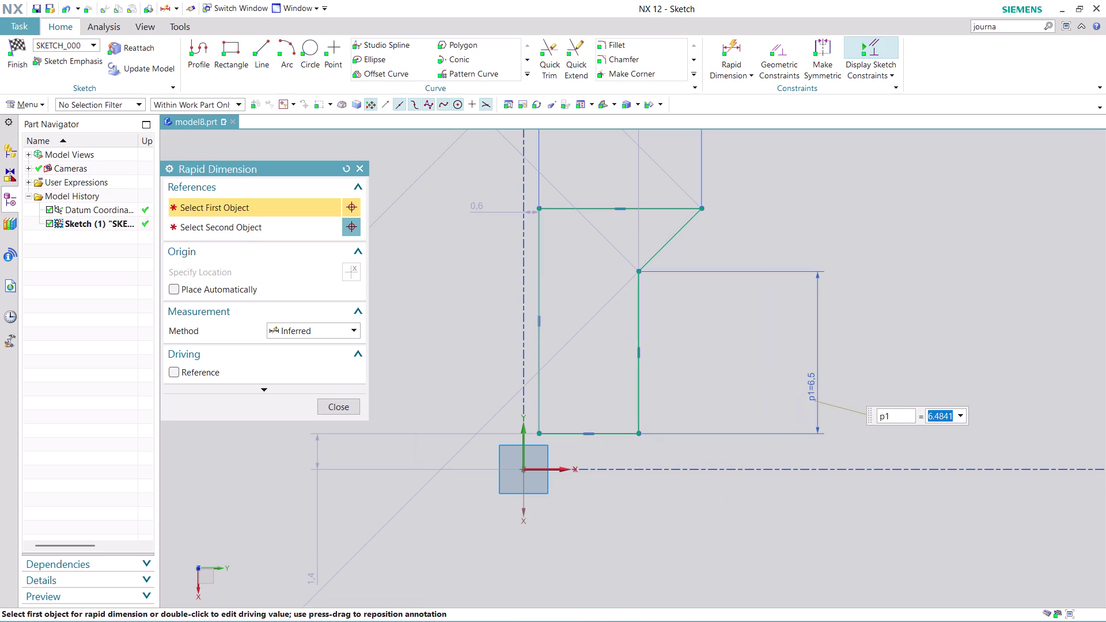
text(13)
key(Return)
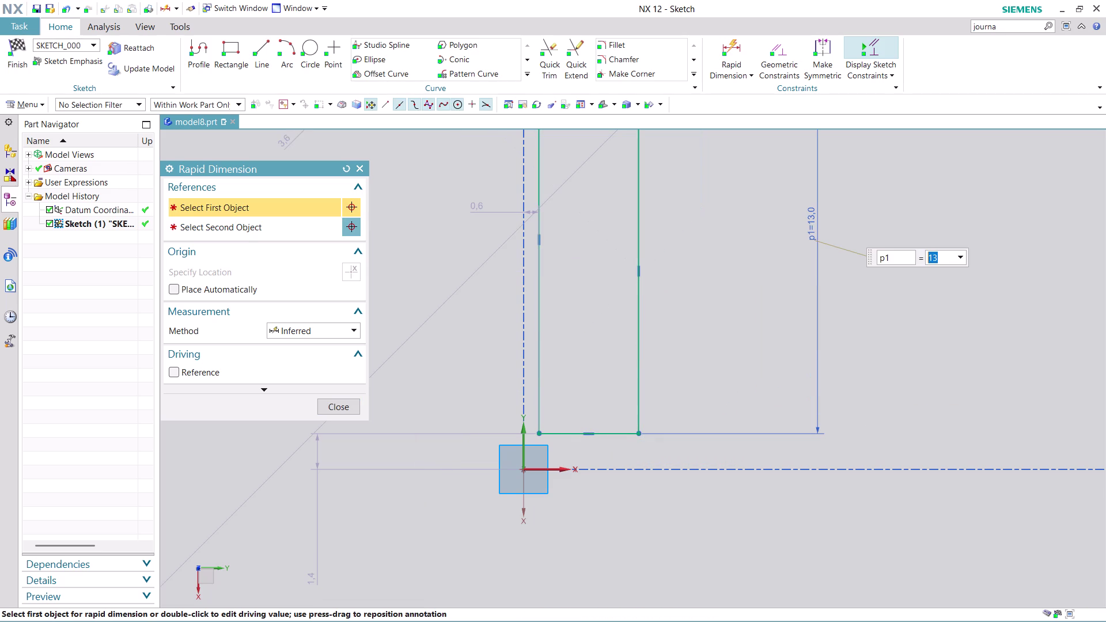
click(345, 407)
scroll(down, 3)
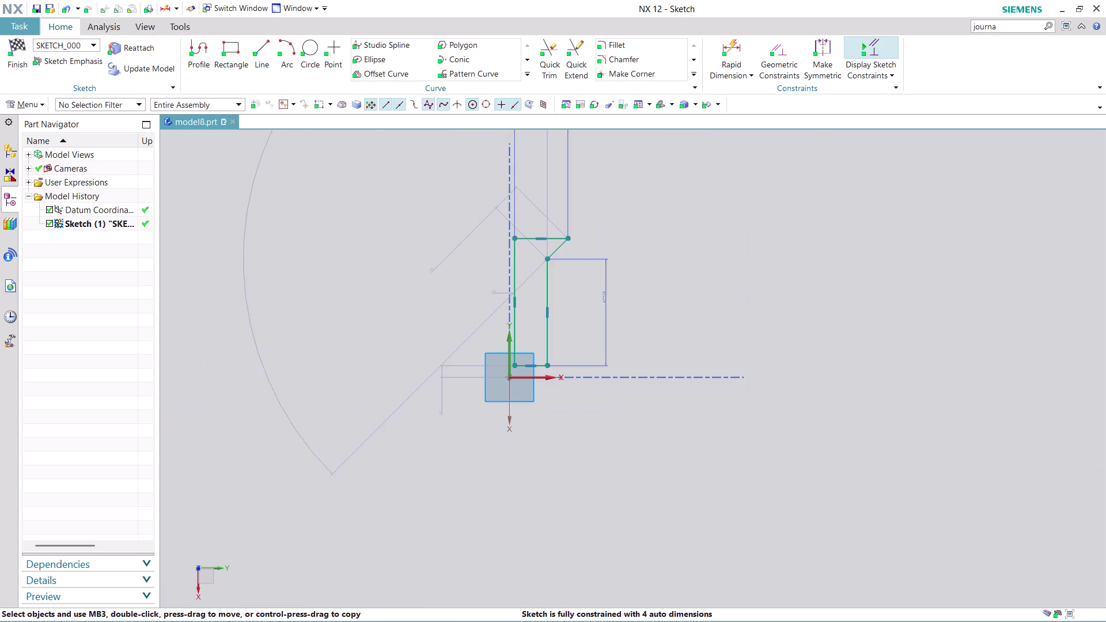
scroll(up, 3)
scroll(up, 3)
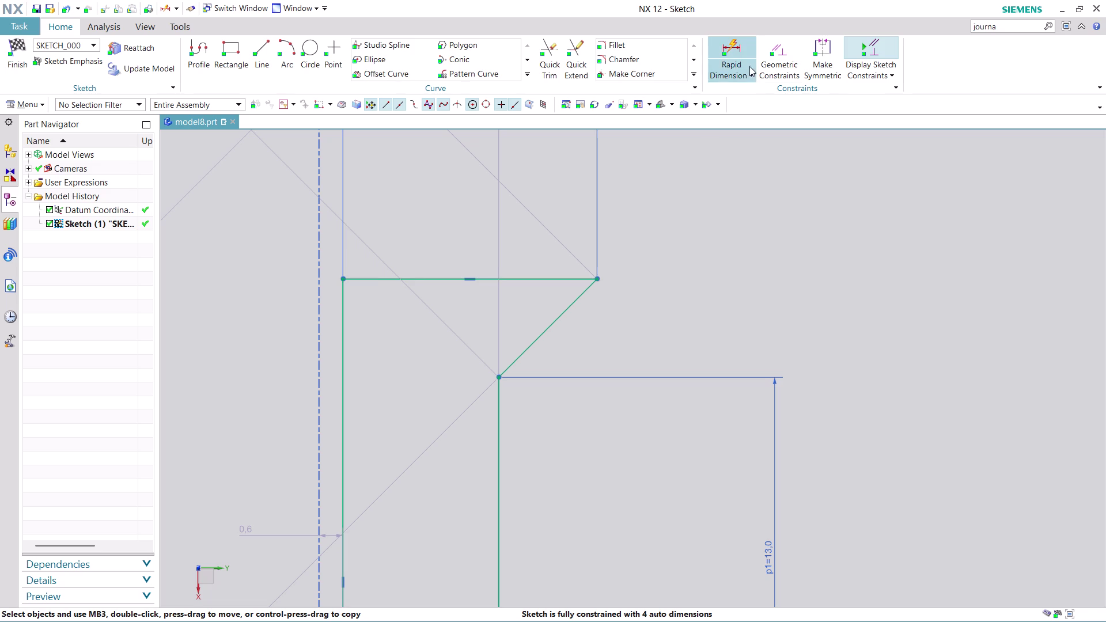
Add a 45° angular dimension between the top edge and the slanted line.
click(744, 69)
click(745, 129)
click(537, 276)
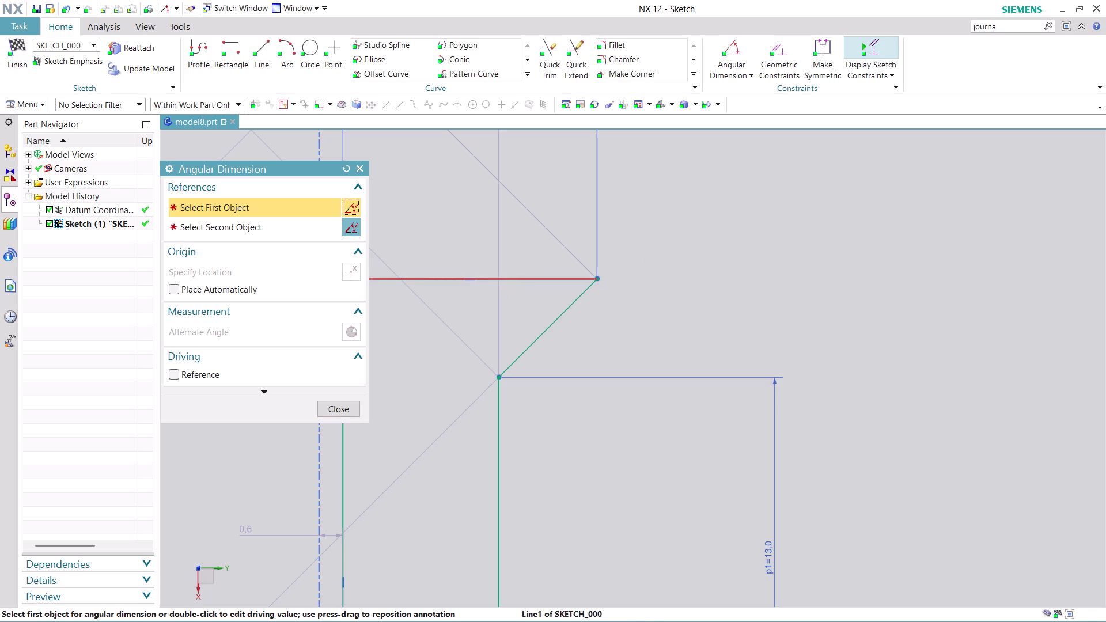
click(558, 314)
click(522, 314)
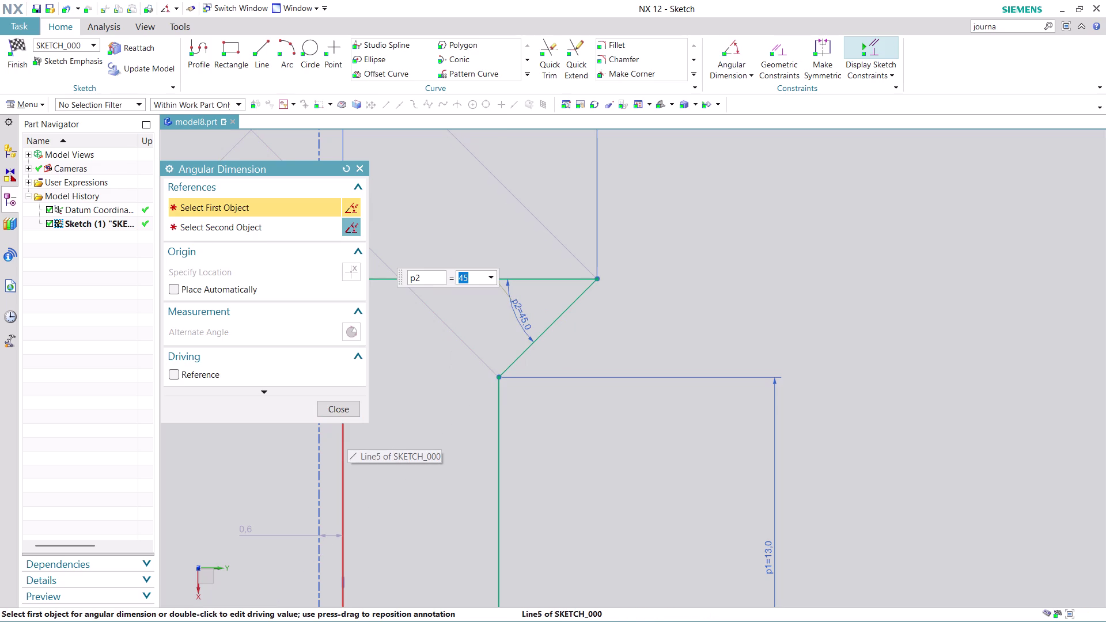
click(352, 408)
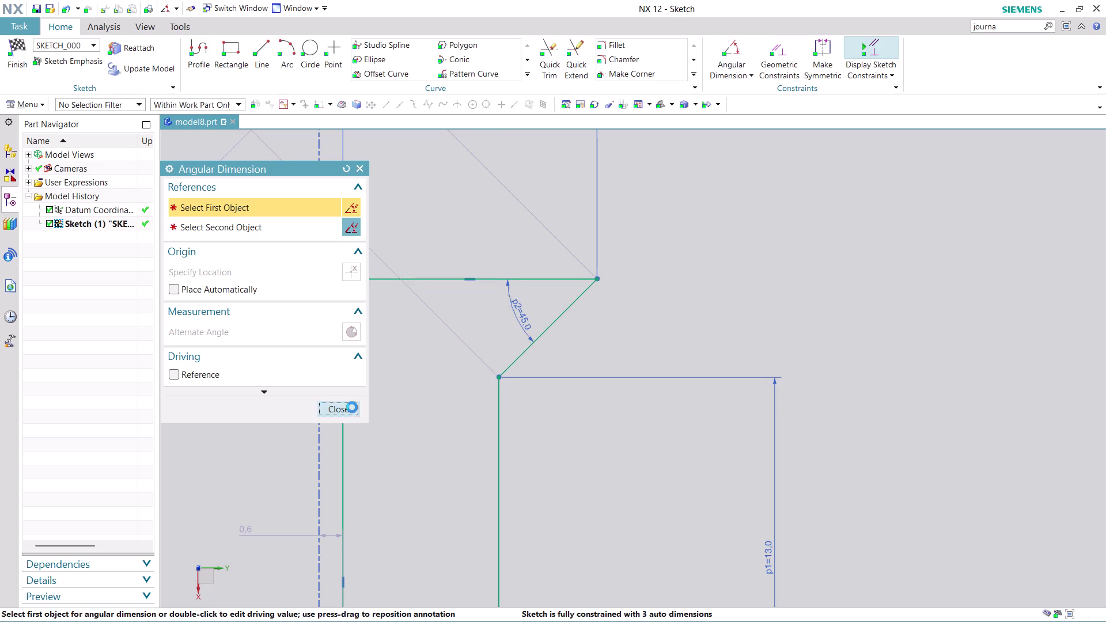
scroll(down, 3)
scroll(up, 3)
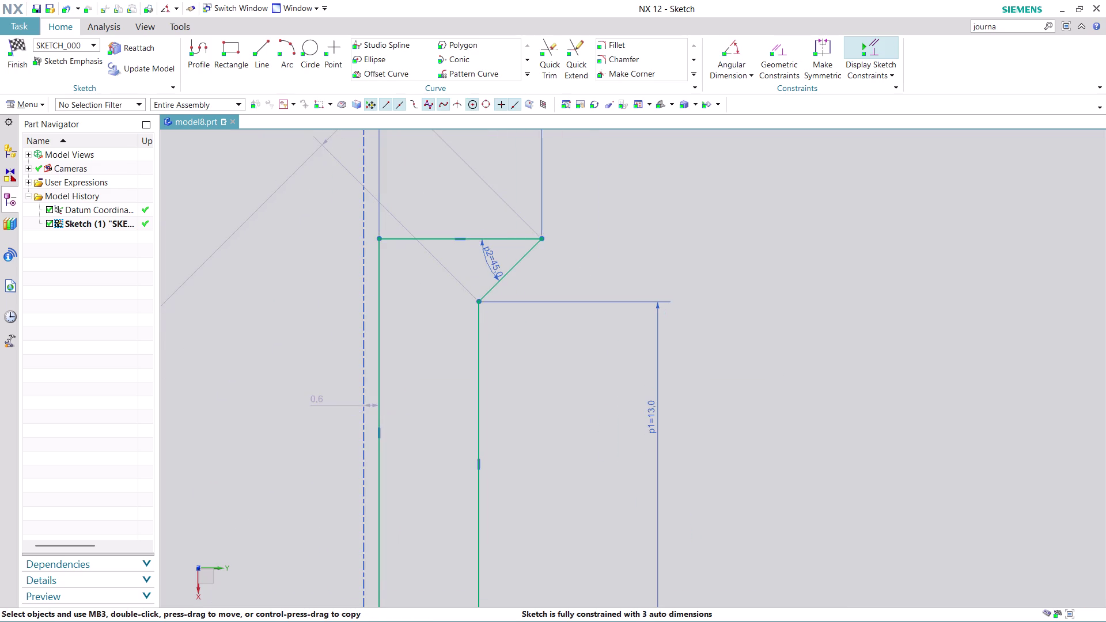
scroll(down, 3)
scroll(up, 3)
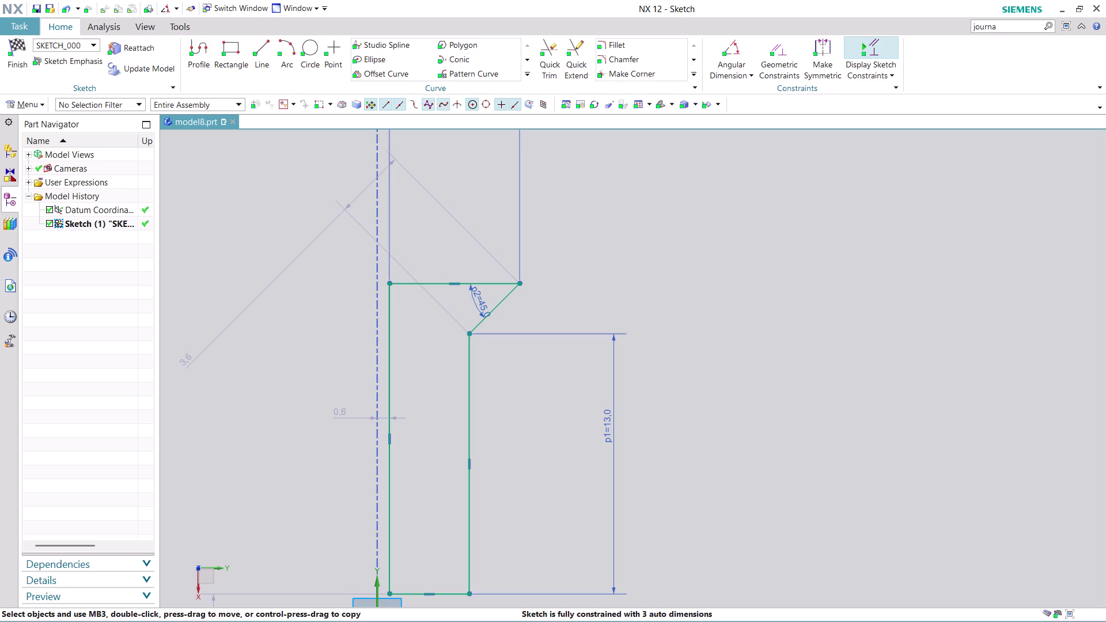
scroll(down, 3)
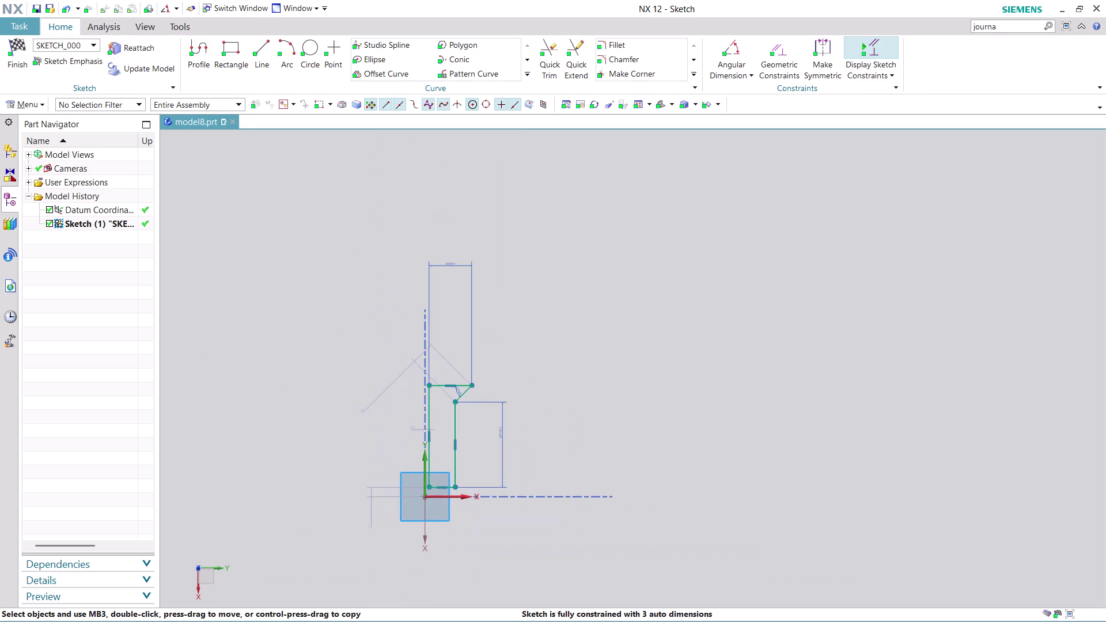
scroll(up, 3)
scroll(up, 3)
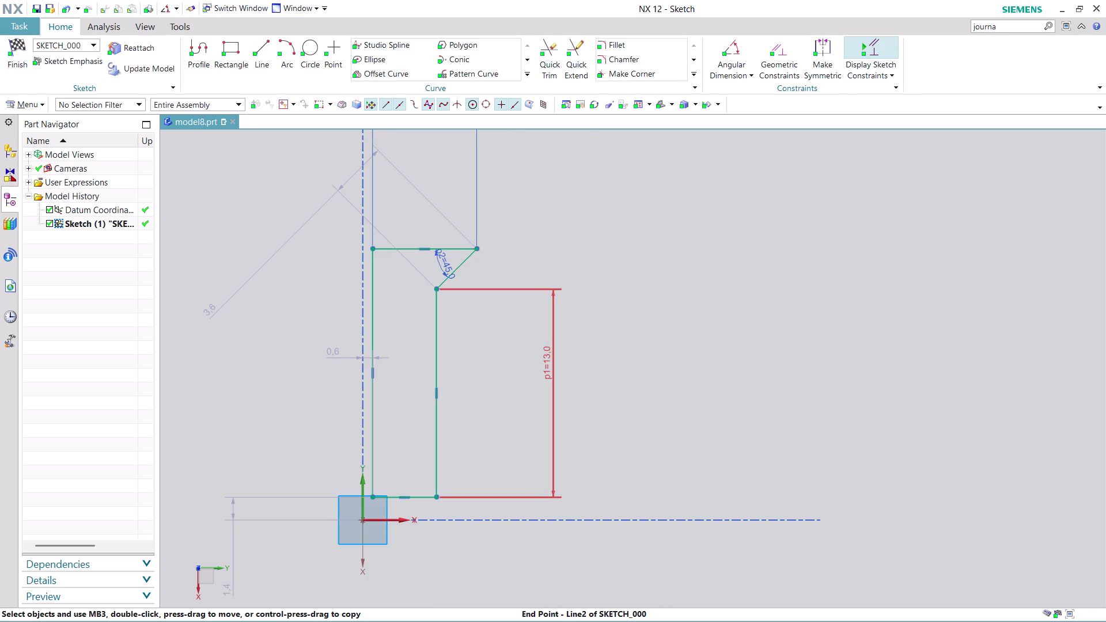
scroll(up, 3)
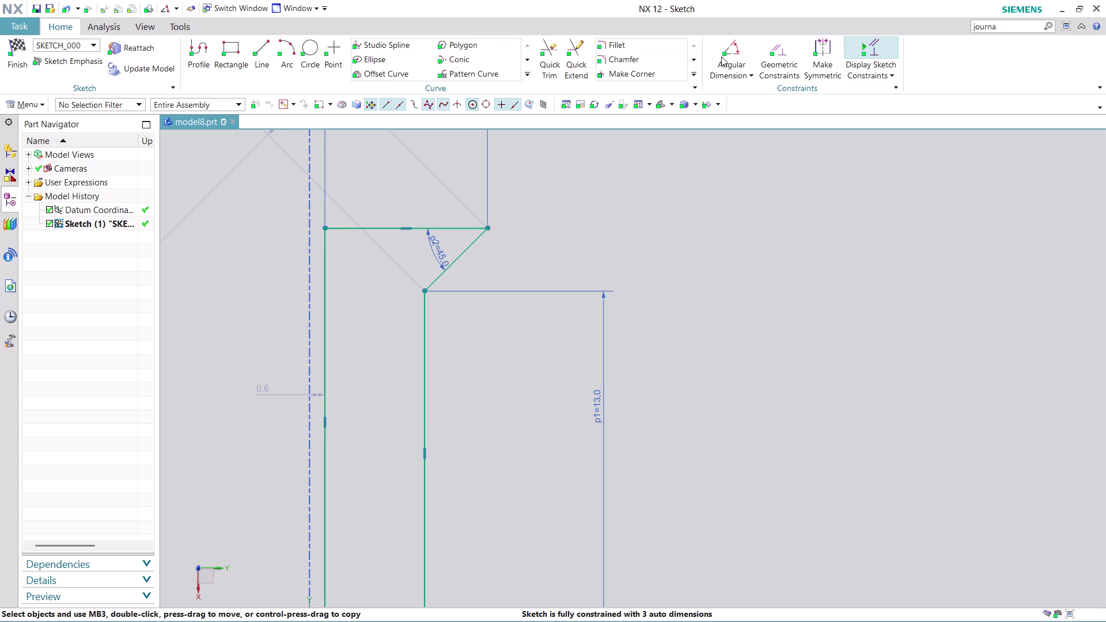
Set the slanted line's vertical height dimension p3 to 3.
click(716, 73)
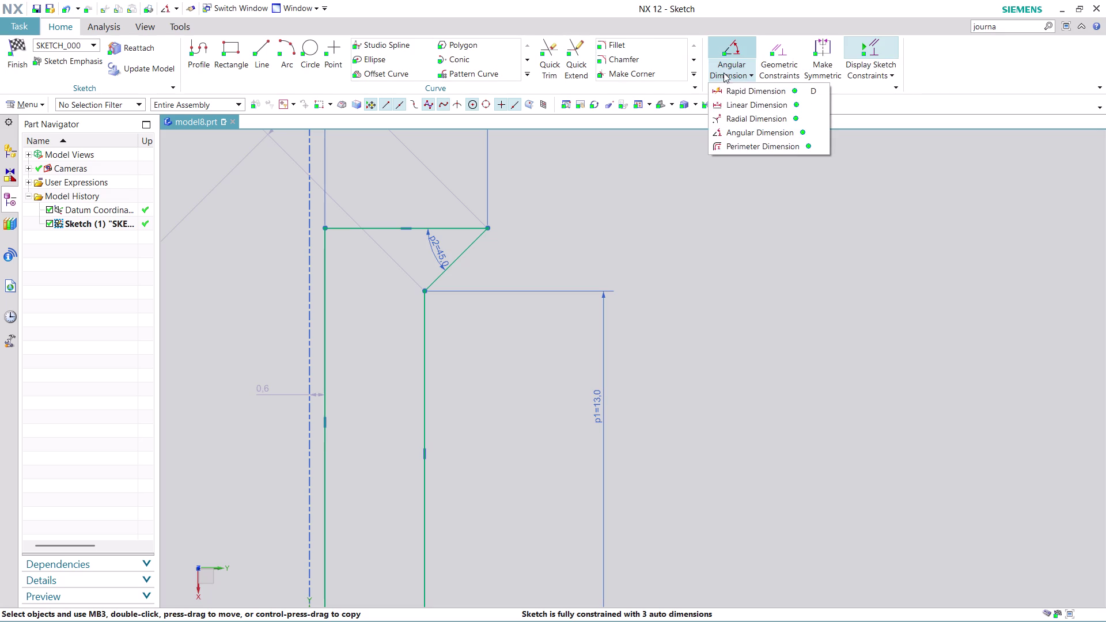
click(738, 88)
scroll(up, 3)
scroll(down, 3)
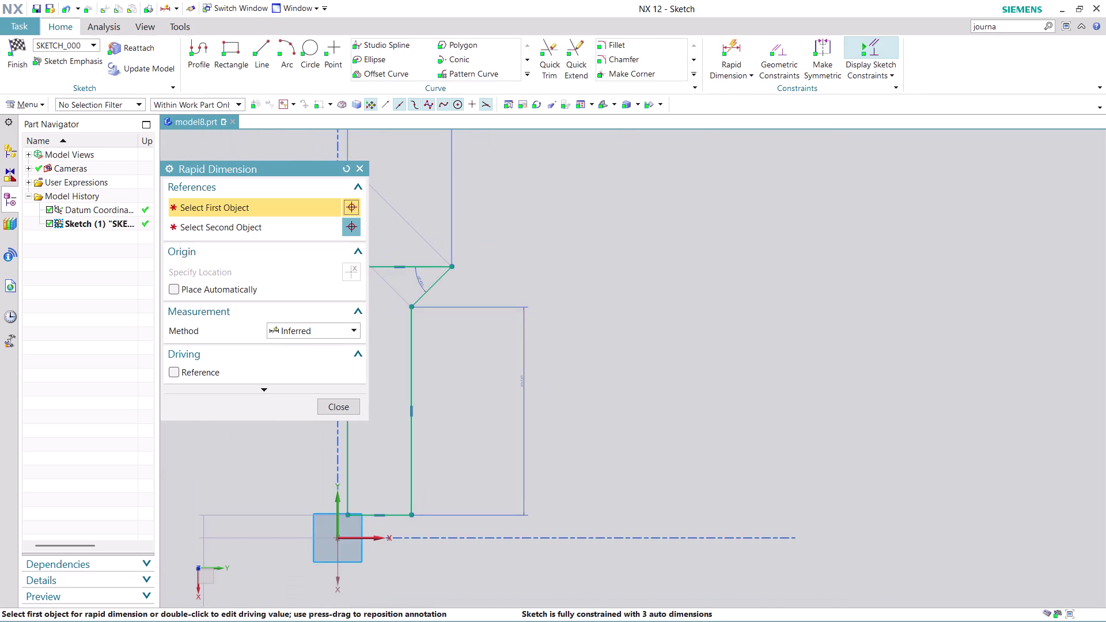
scroll(up, 3)
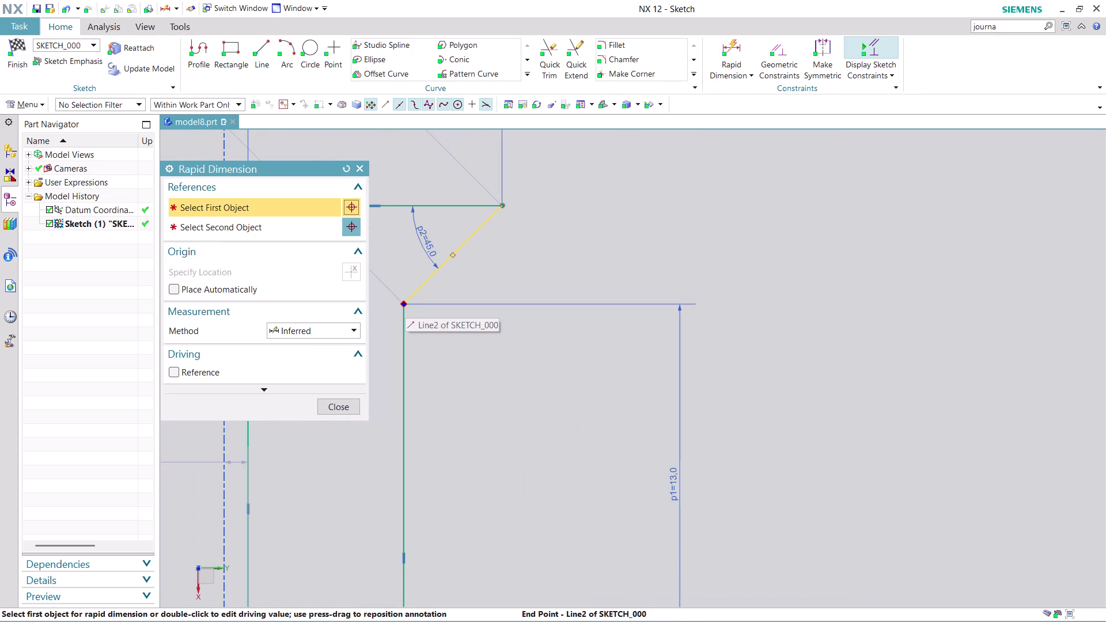
click(405, 303)
click(502, 203)
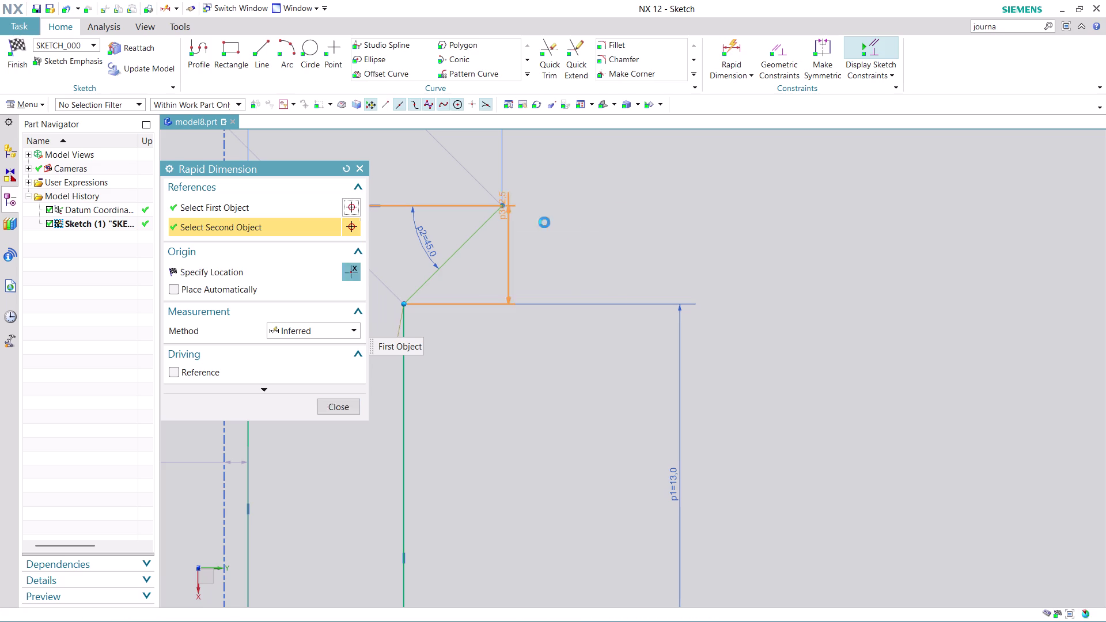
click(759, 251)
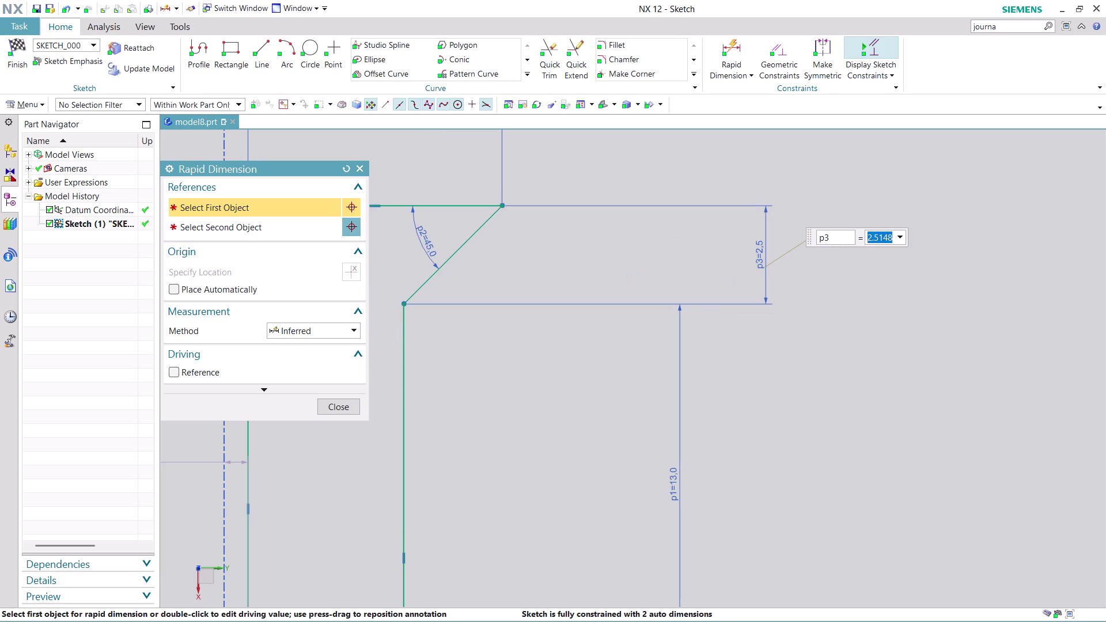
key(3)
key(Return)
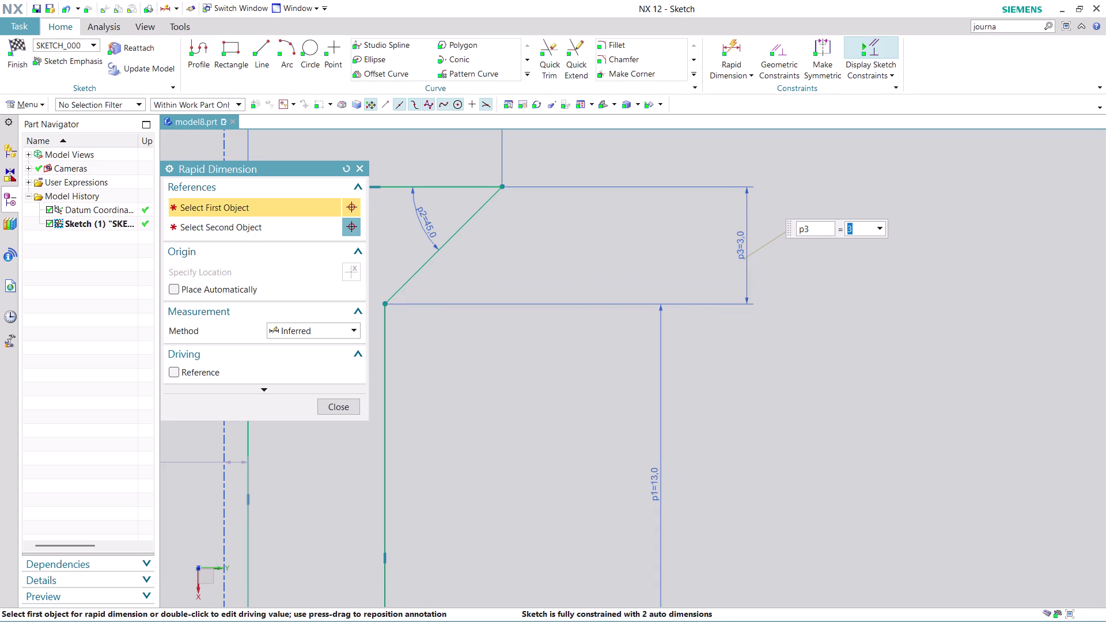
click(352, 409)
Pan and zoom to recentre the profile and show its bottom corners.
scroll(down, 3)
scroll(up, 3)
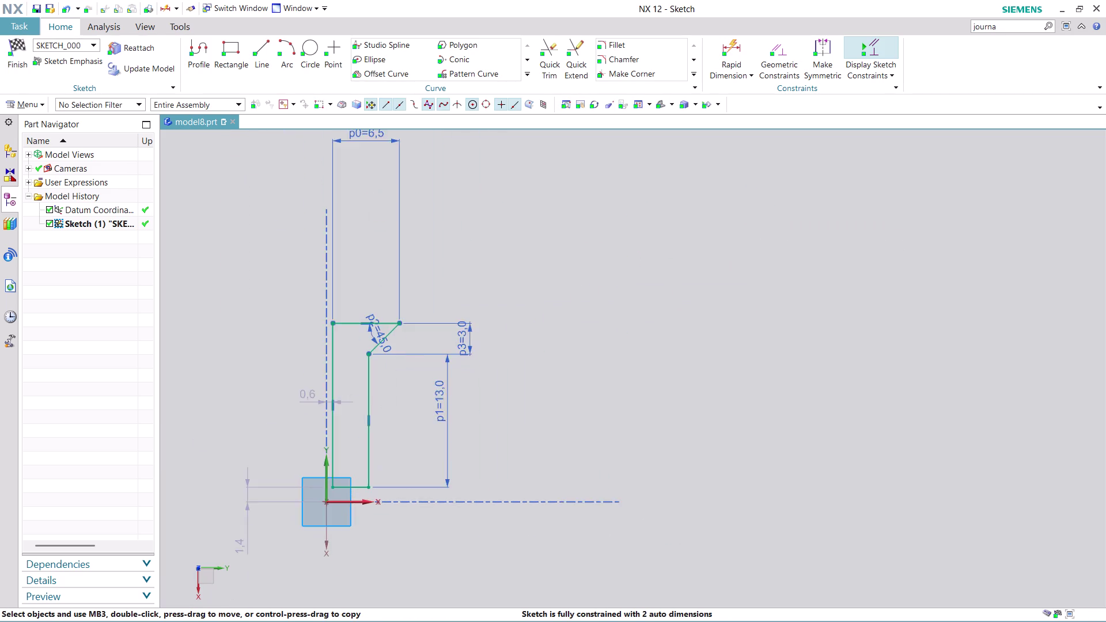
scroll(up, 3)
middle_drag(531, 386, 635, 375)
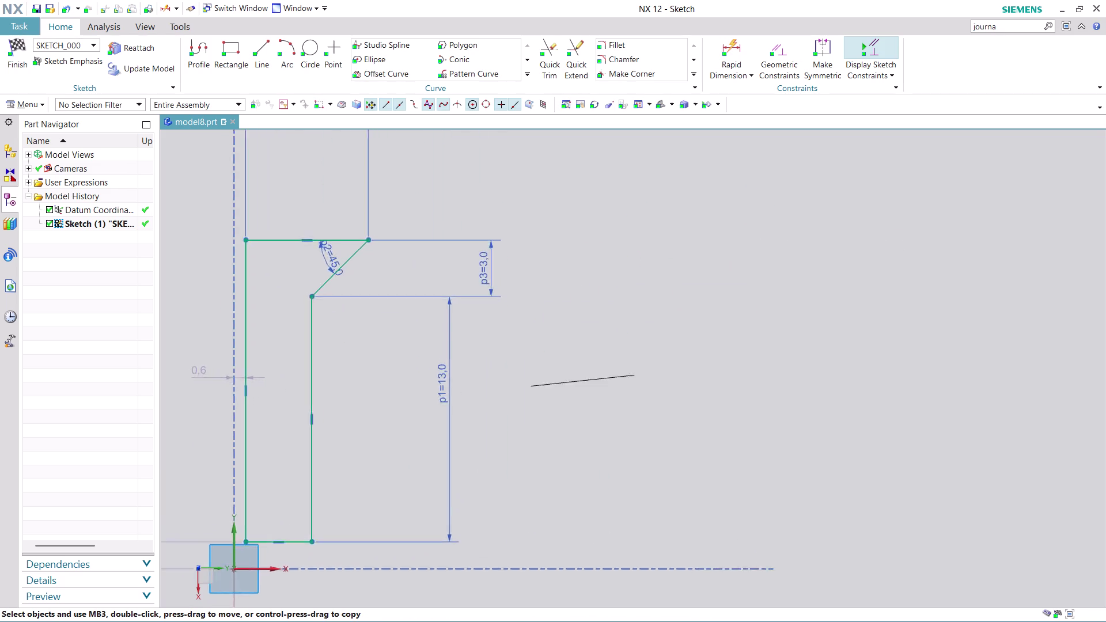
middle_drag(635, 375, 638, 375)
middle_drag(570, 385, 771, 309)
scroll(up, 3)
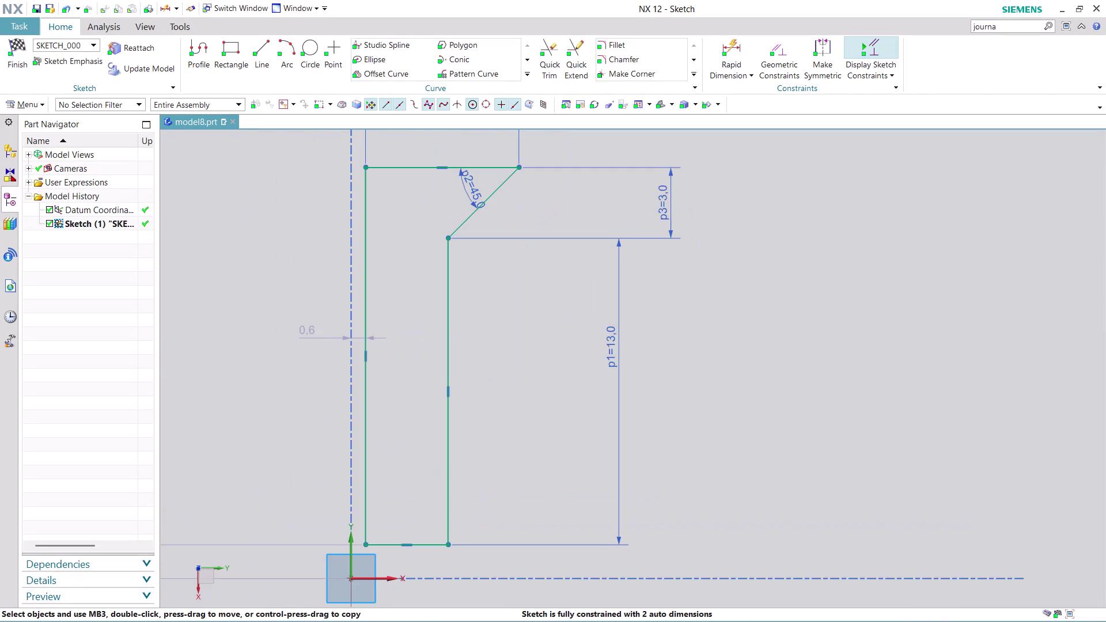
scroll(up, 3)
scroll(down, 3)
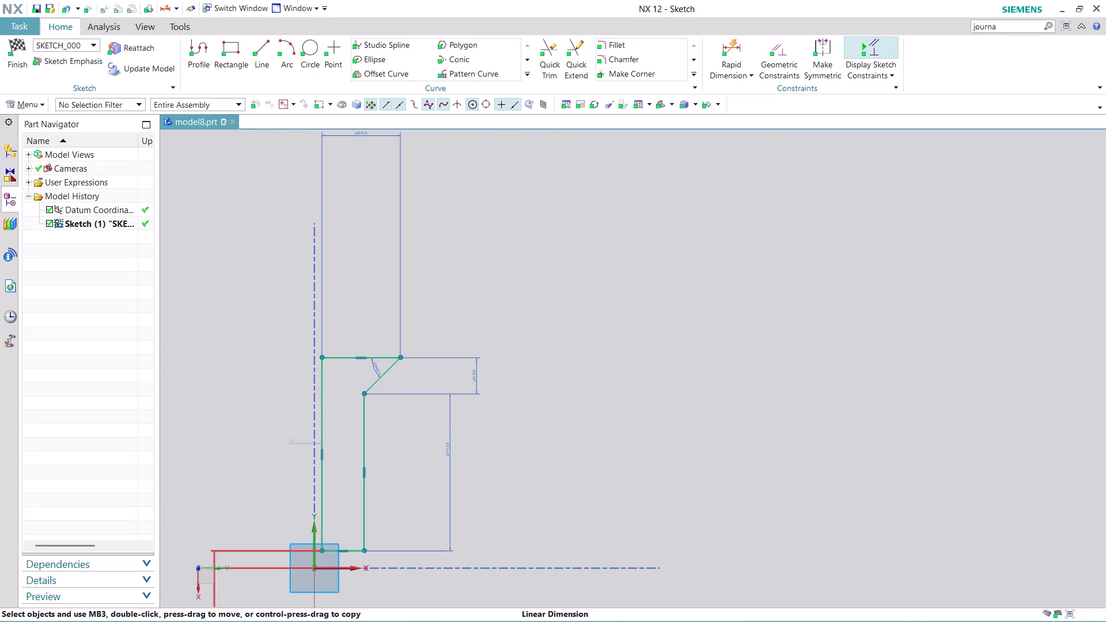
middle_drag(584, 484, 697, 384)
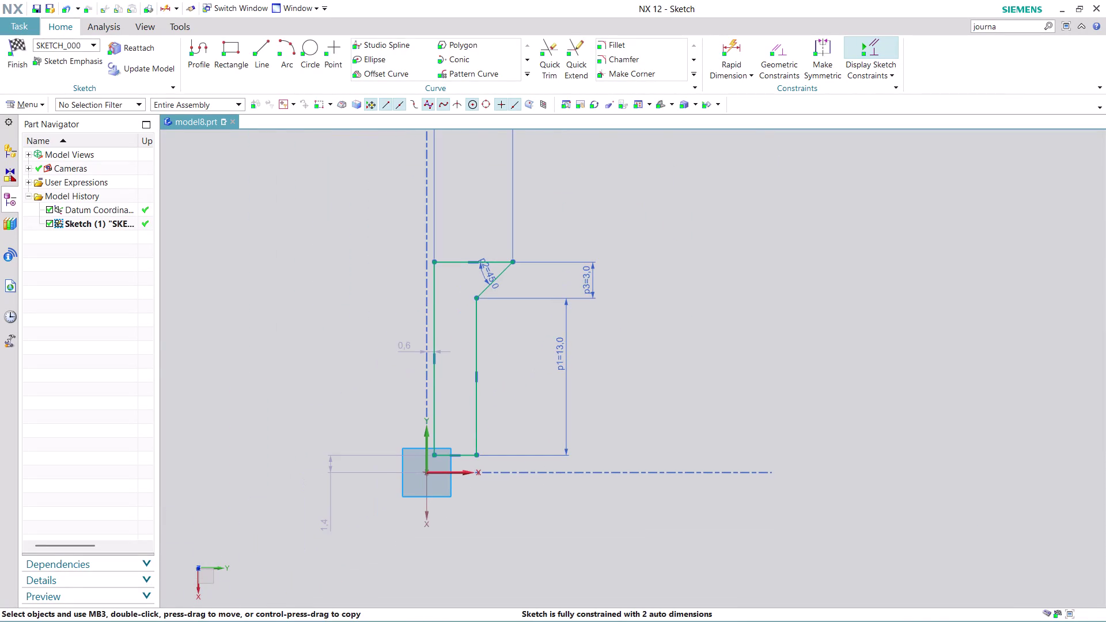
scroll(up, 3)
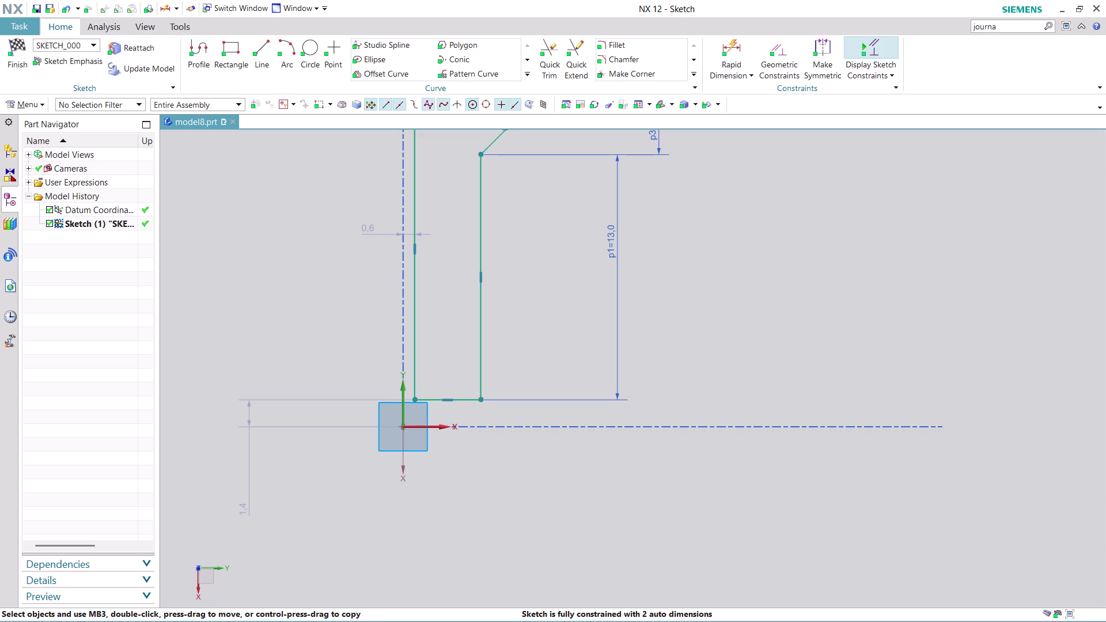
click(268, 42)
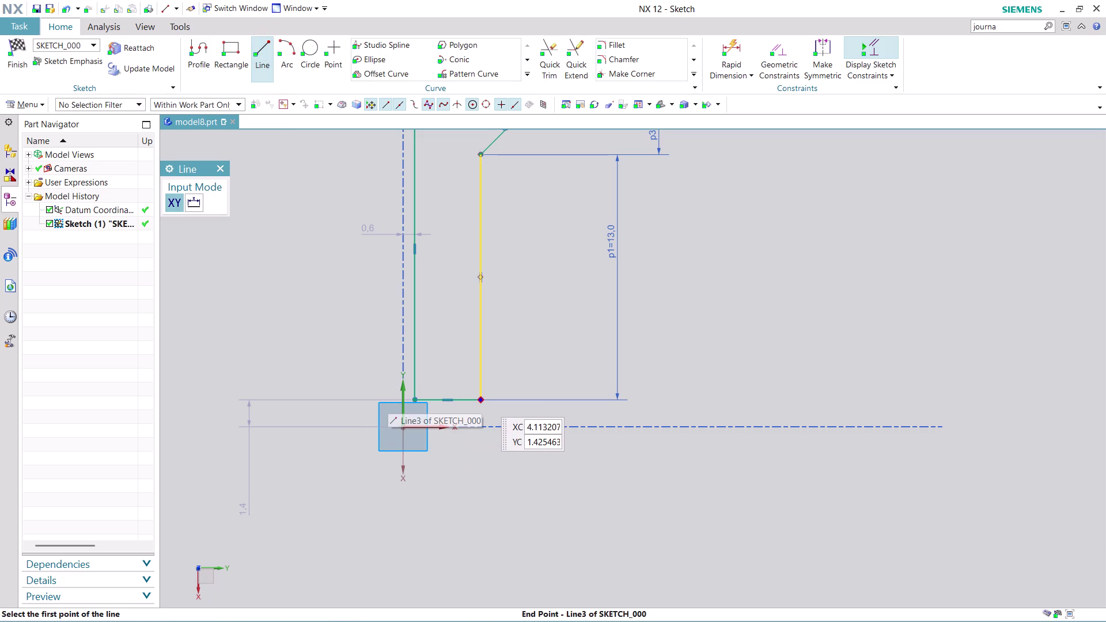
Draw a slanted line about 9.8 long down-left from the profile's bottom-right corner.
click(481, 401)
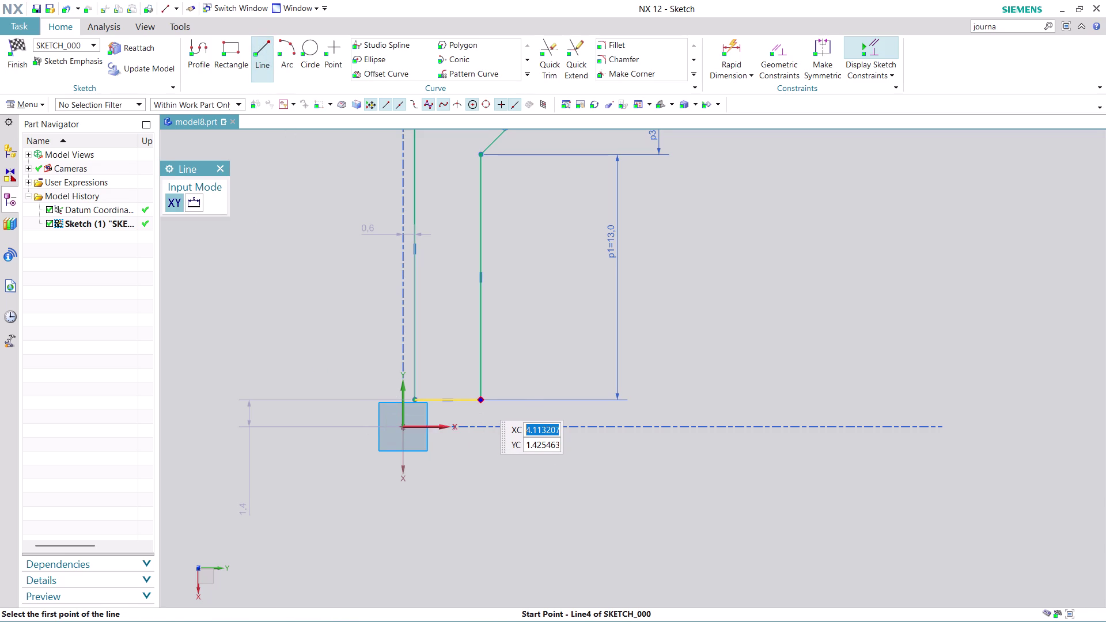
click(561, 411)
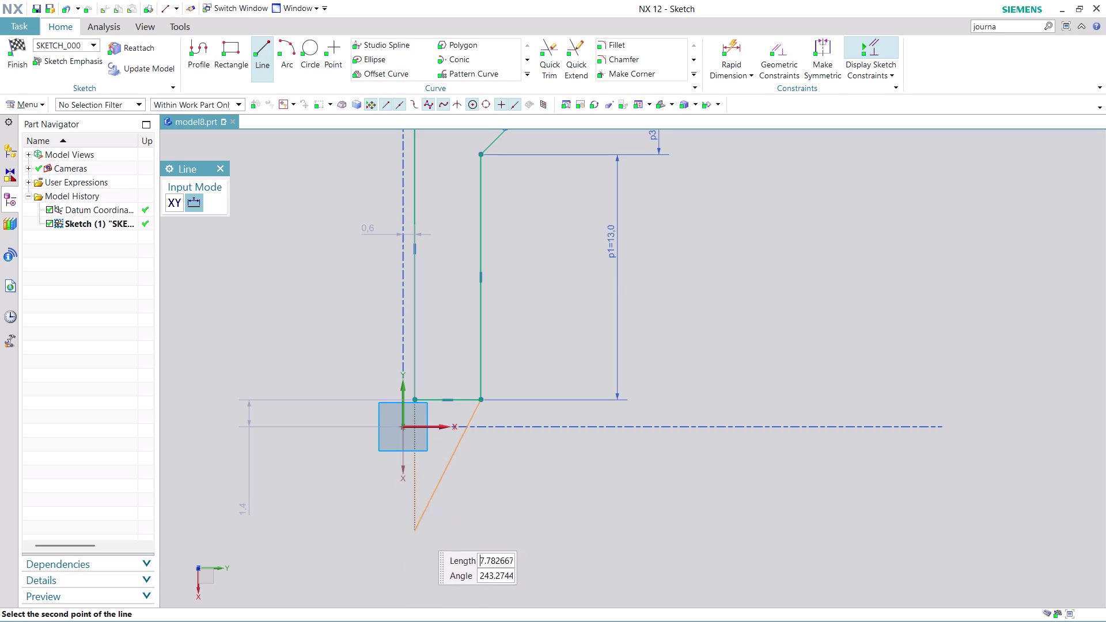
click(387, 559)
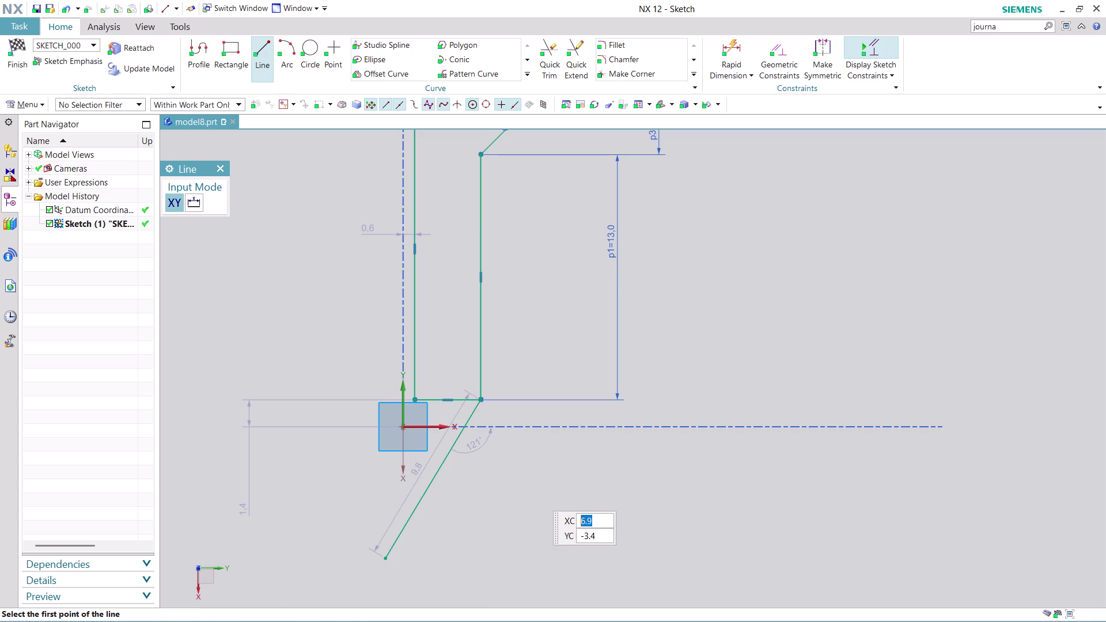
key(Escape)
scroll(up, 3)
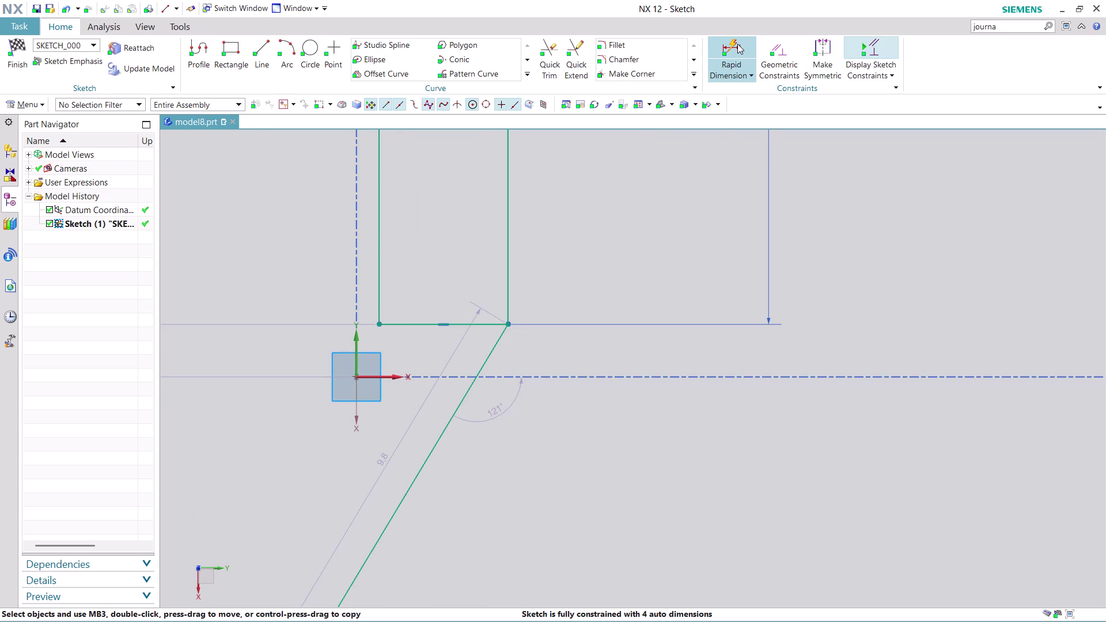
Add angular dimension p4 of 60° between the bottom edge and the slanted line.
click(729, 72)
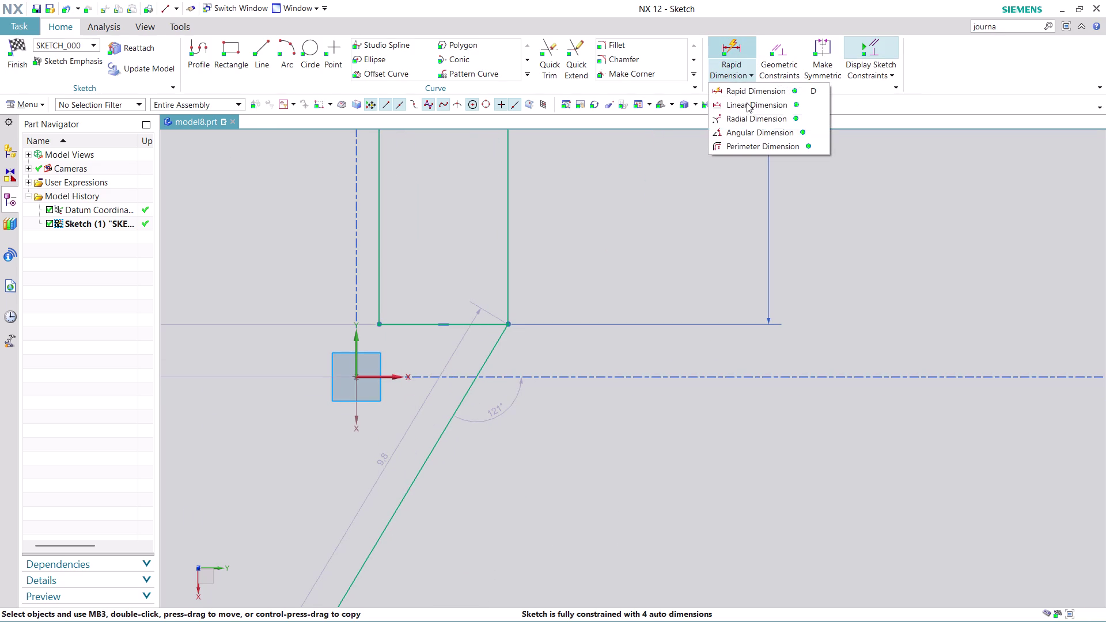
click(756, 130)
click(469, 326)
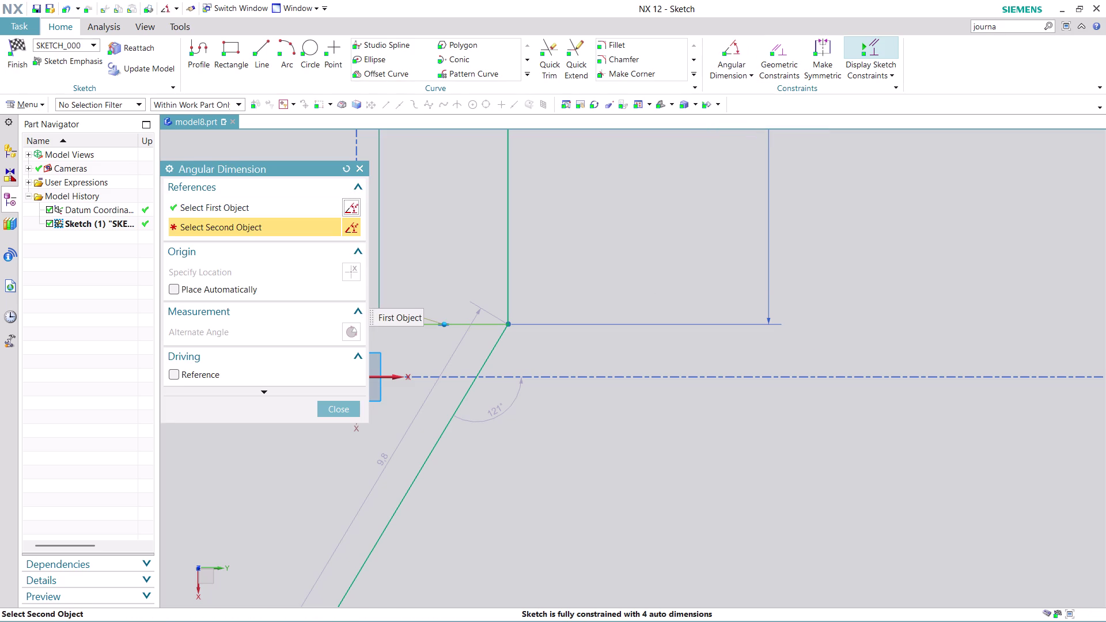
click(484, 363)
click(439, 382)
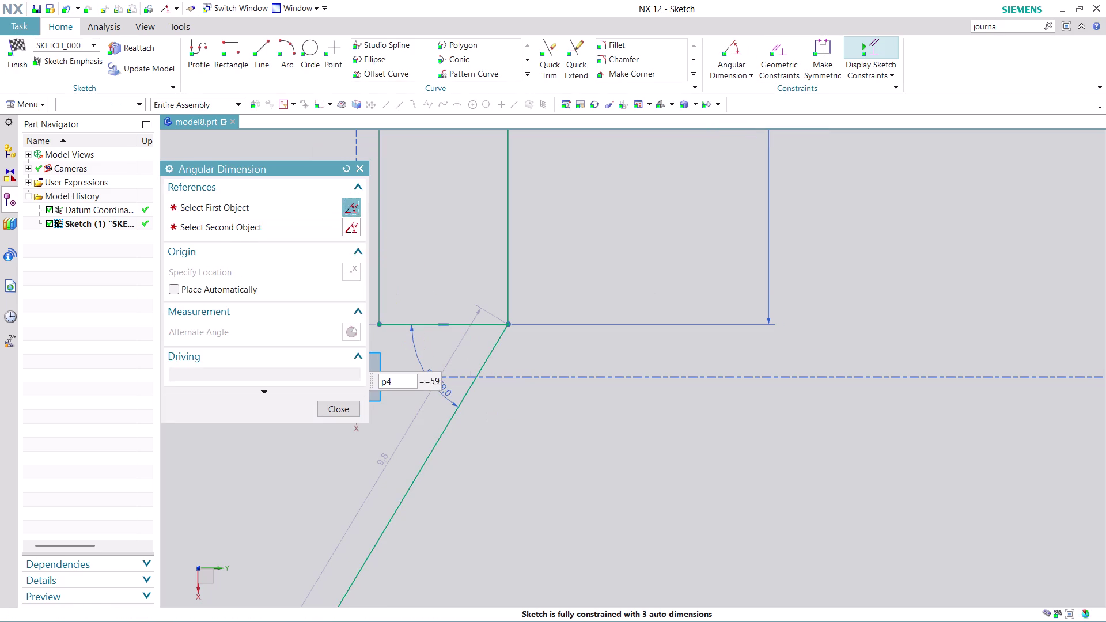
text(6)
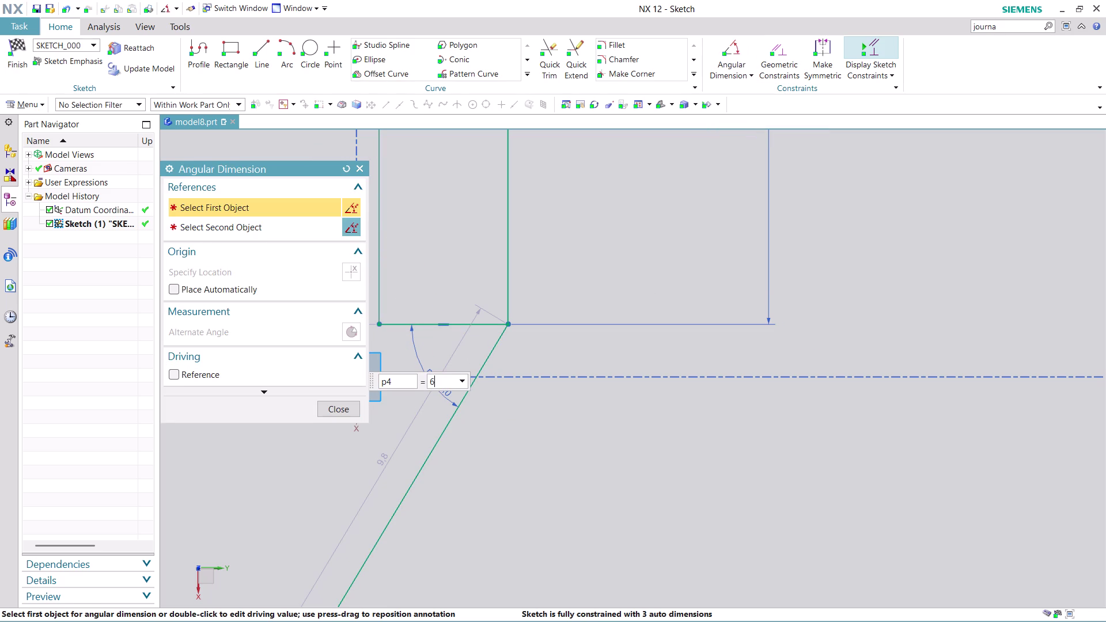
text(0)
key(Return)
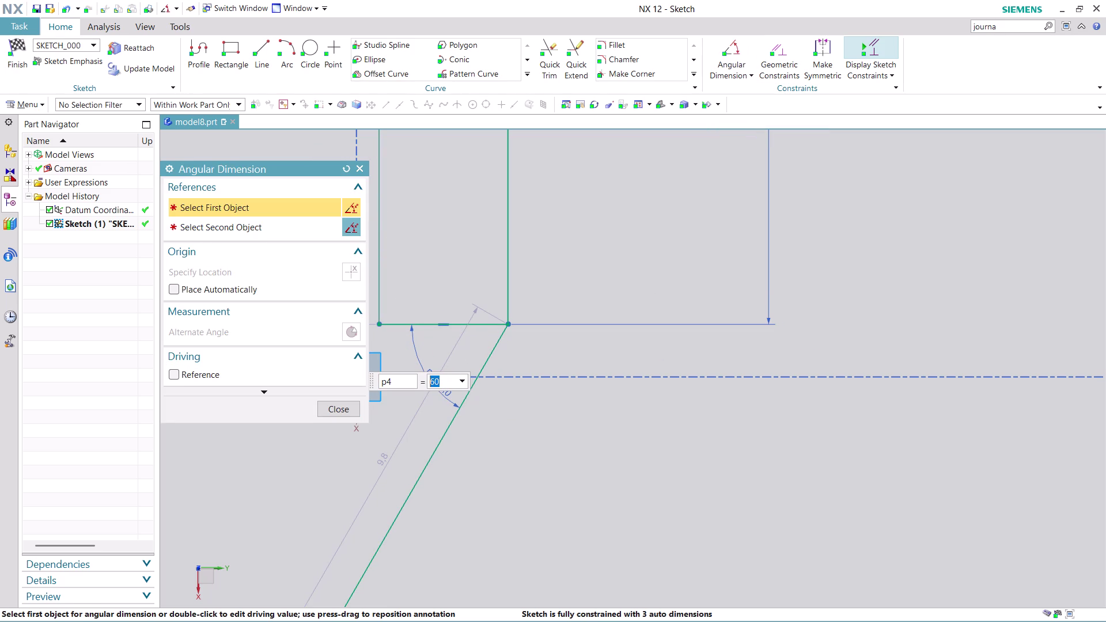
click(341, 416)
scroll(down, 3)
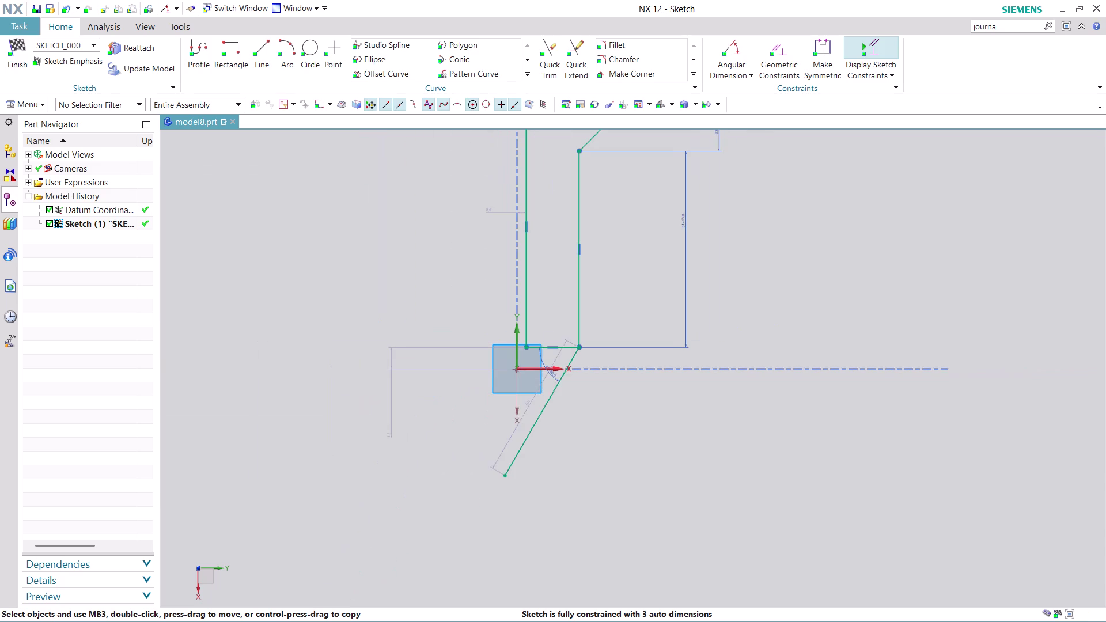
scroll(up, 3)
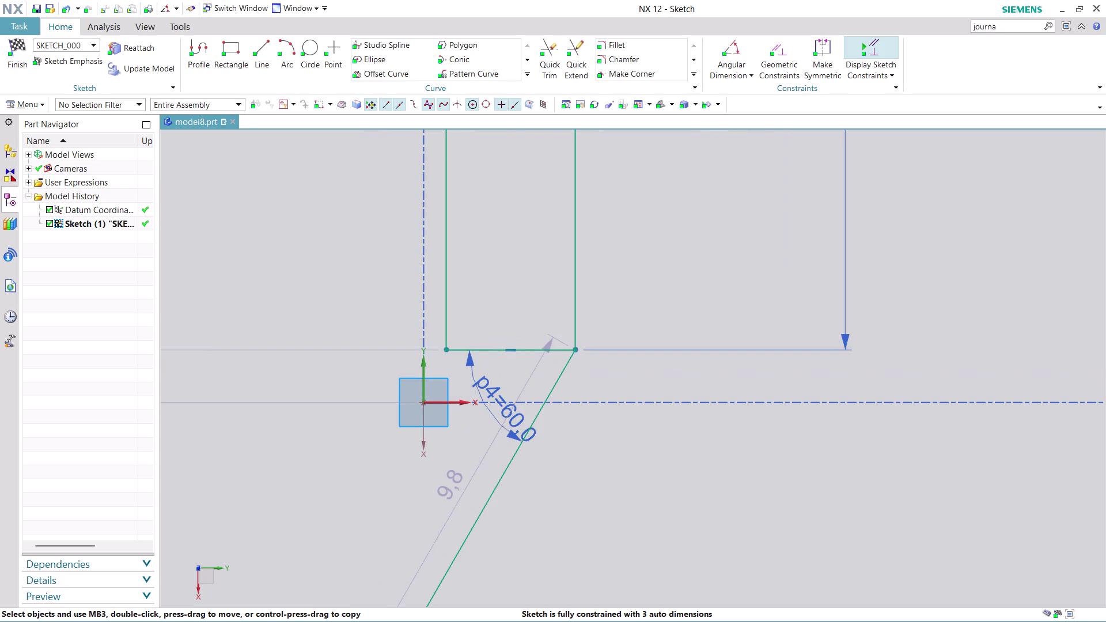
click(268, 44)
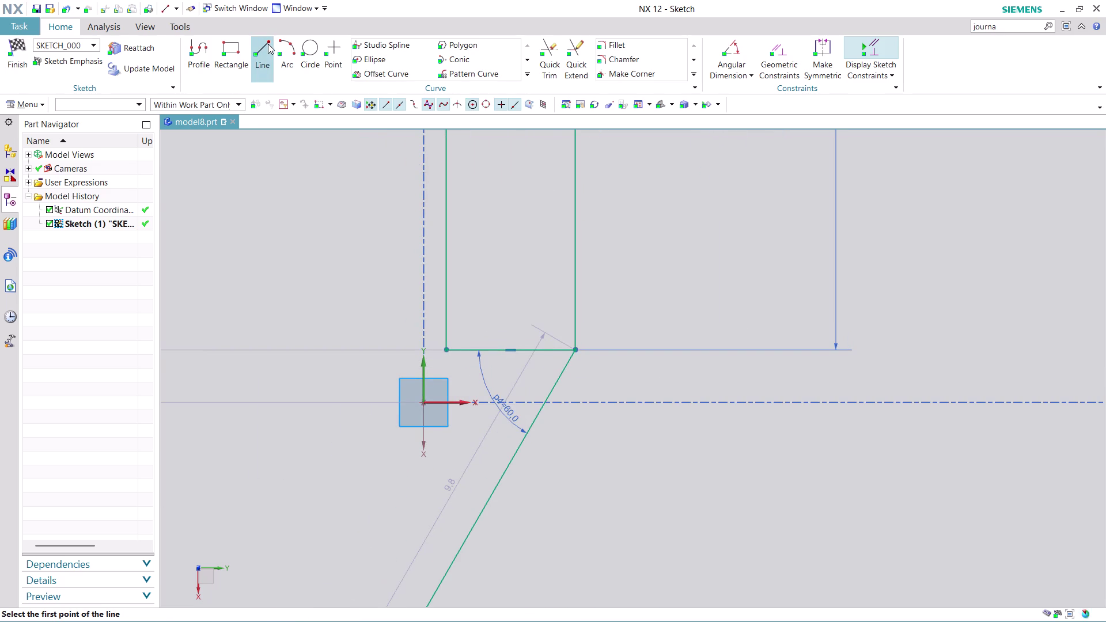
Draw a vertical line about 8.5 long straight down from the profile's bottom-left corner.
click(447, 352)
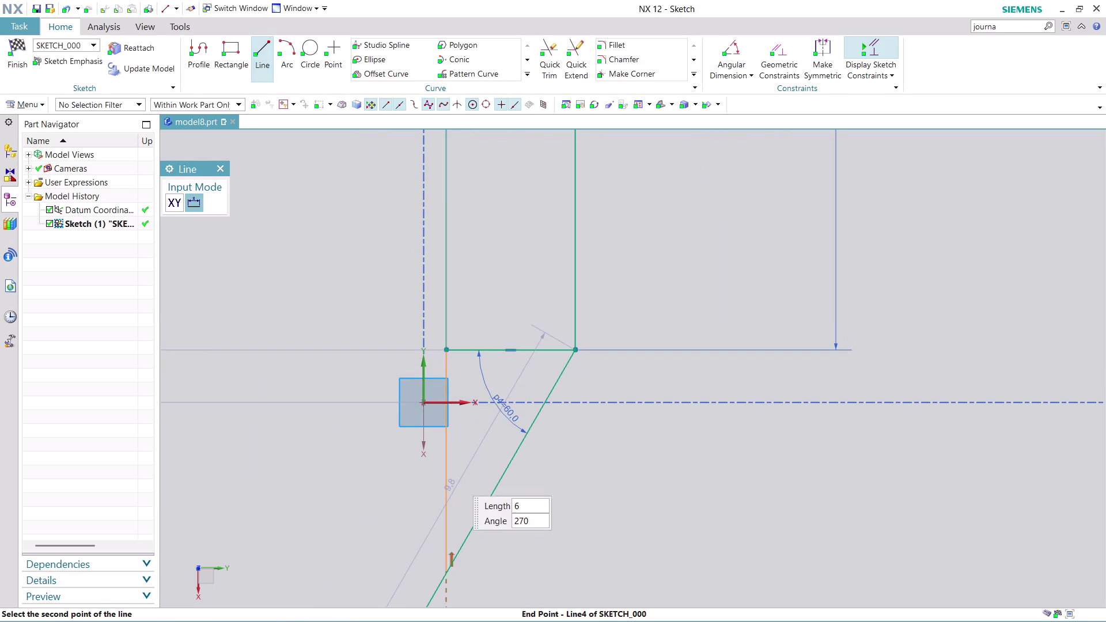
scroll(down, 3)
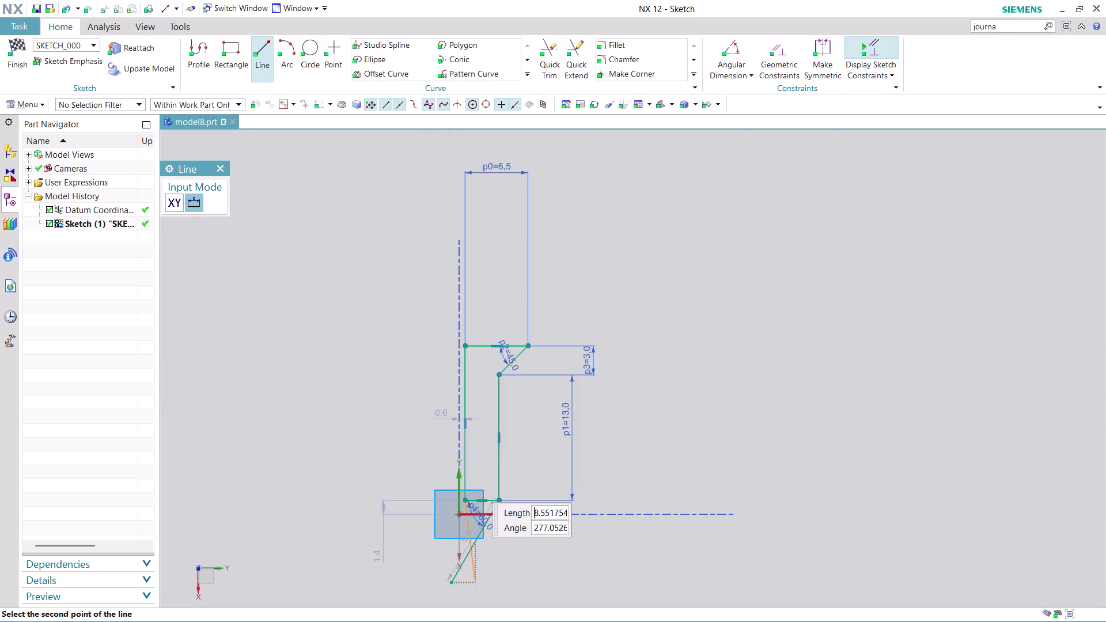
scroll(up, 3)
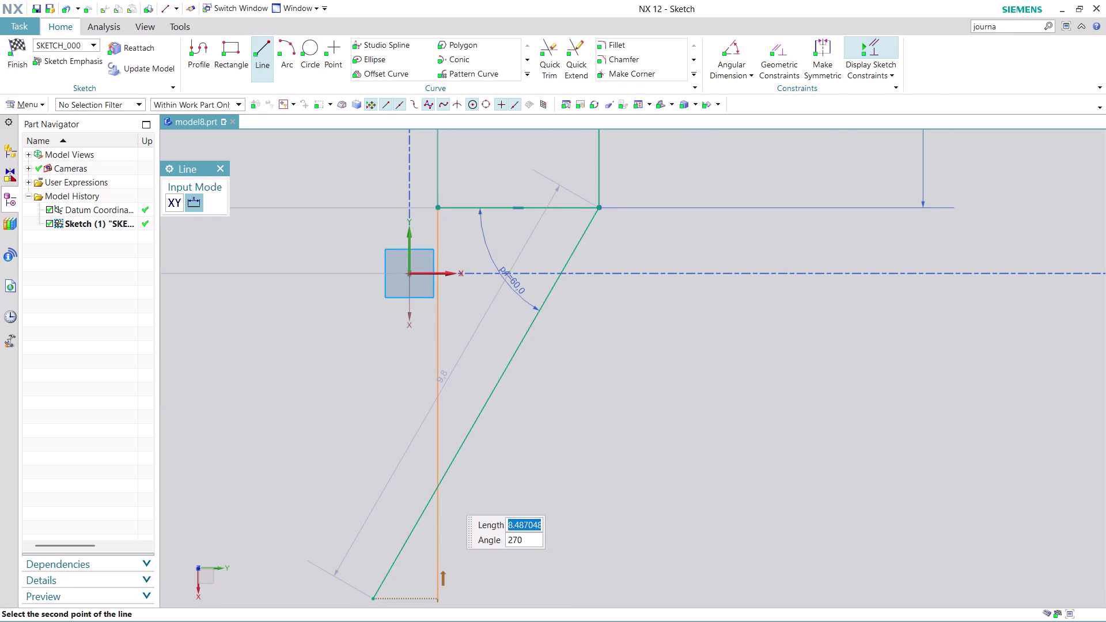
click(447, 606)
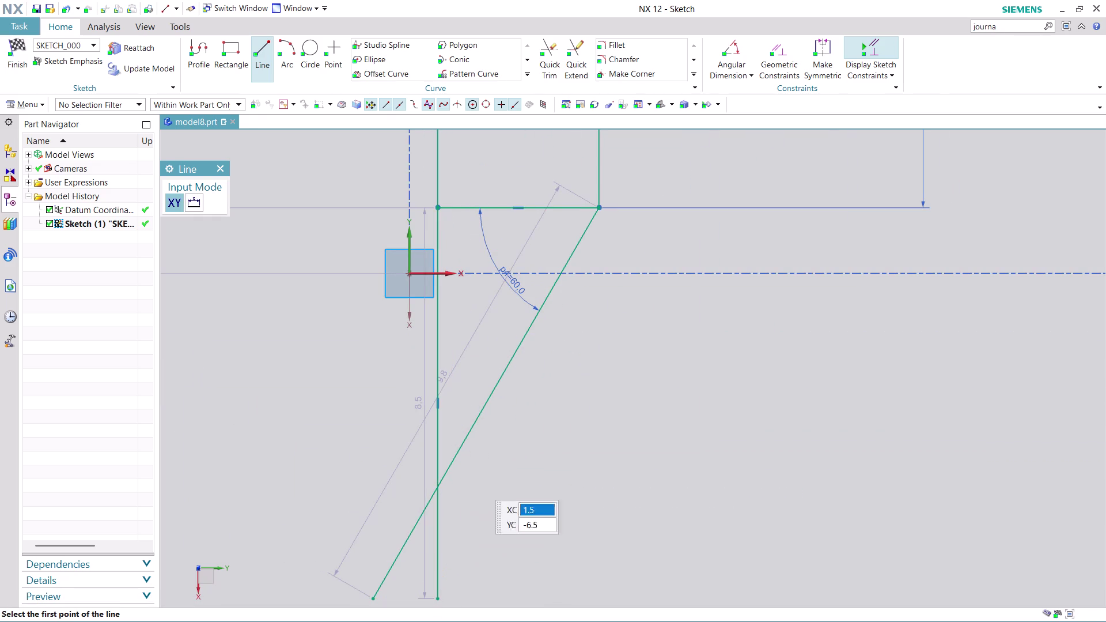
key(Escape)
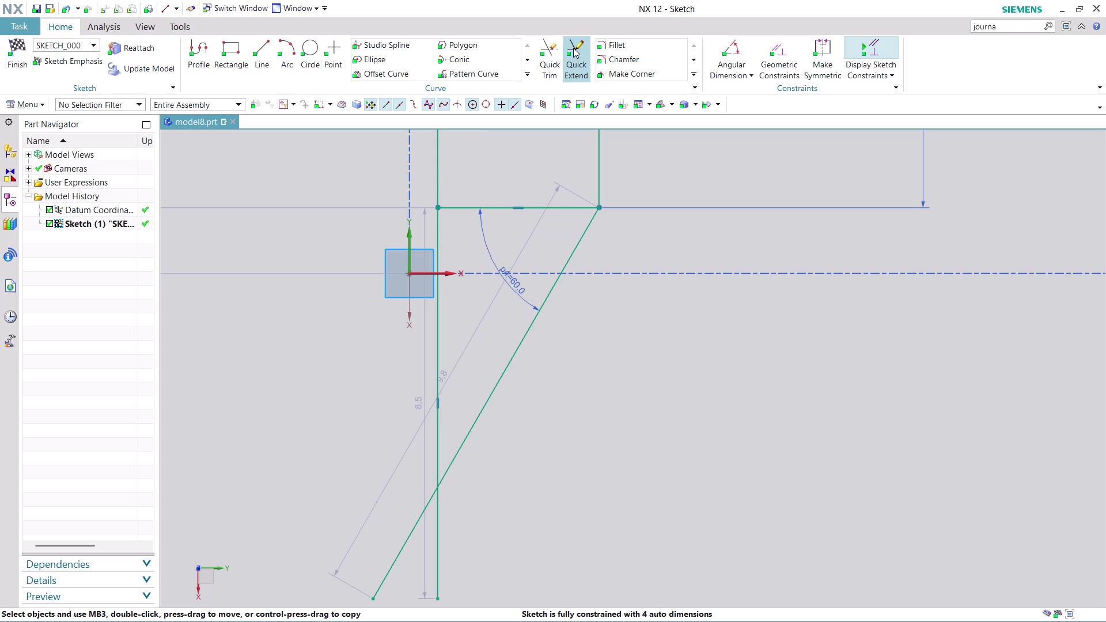
click(546, 60)
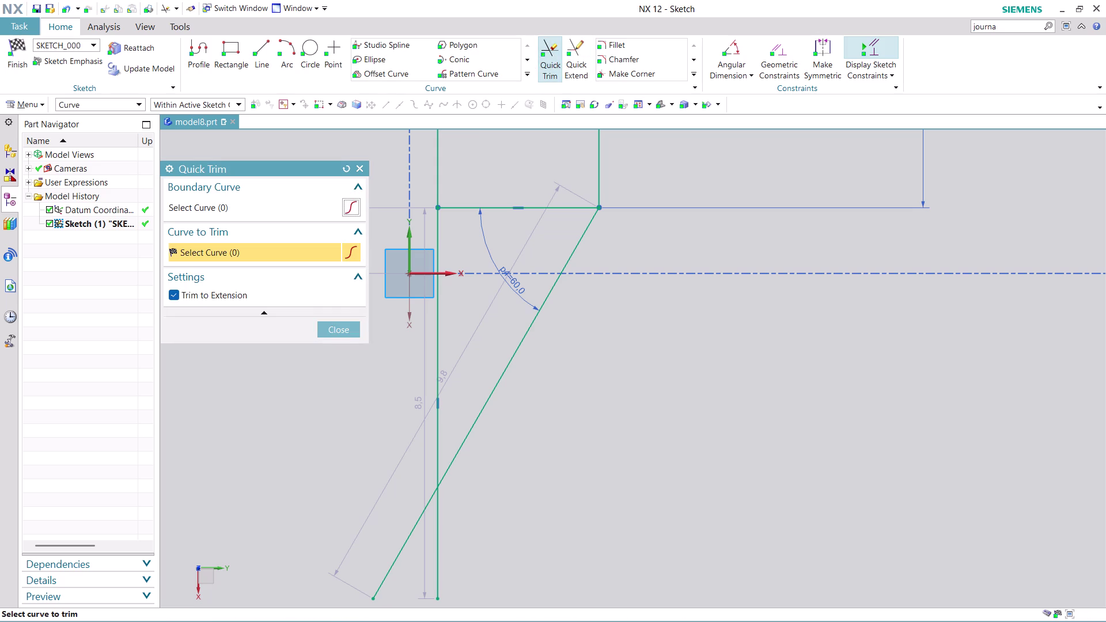
Trim the slanted and vertical lines below their intersection point.
click(410, 544)
click(436, 534)
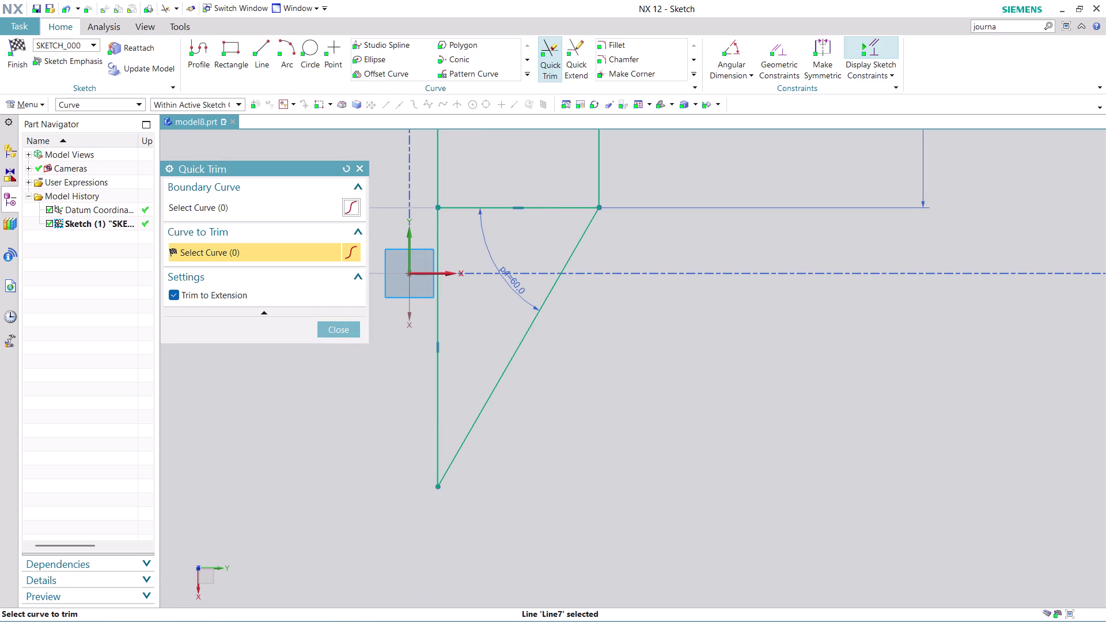
click(339, 335)
scroll(down, 3)
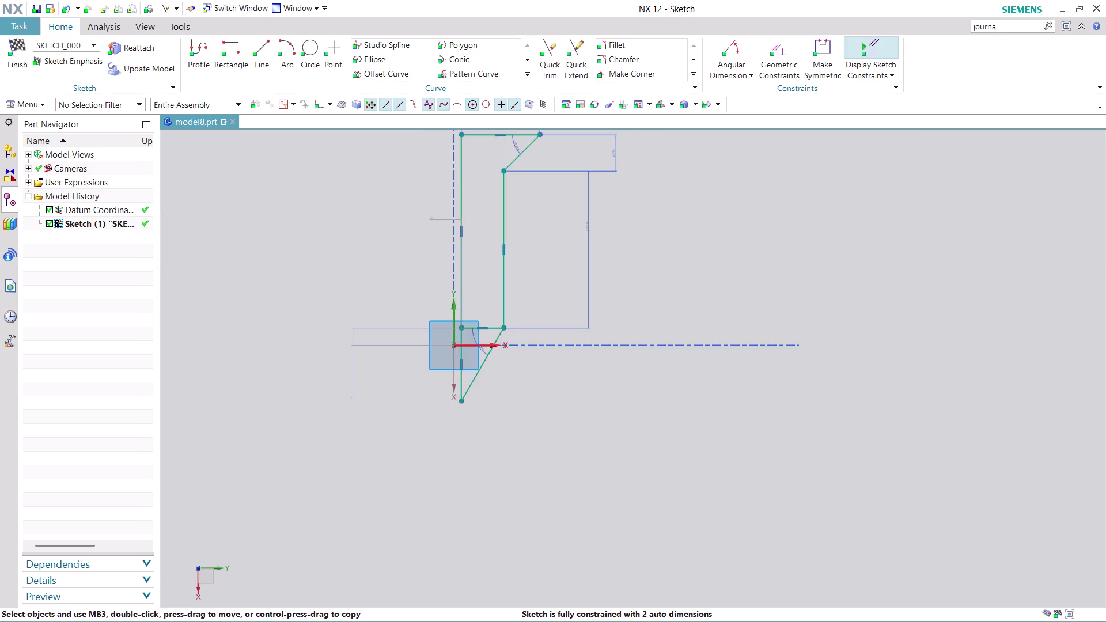
scroll(down, 3)
scroll(up, 3)
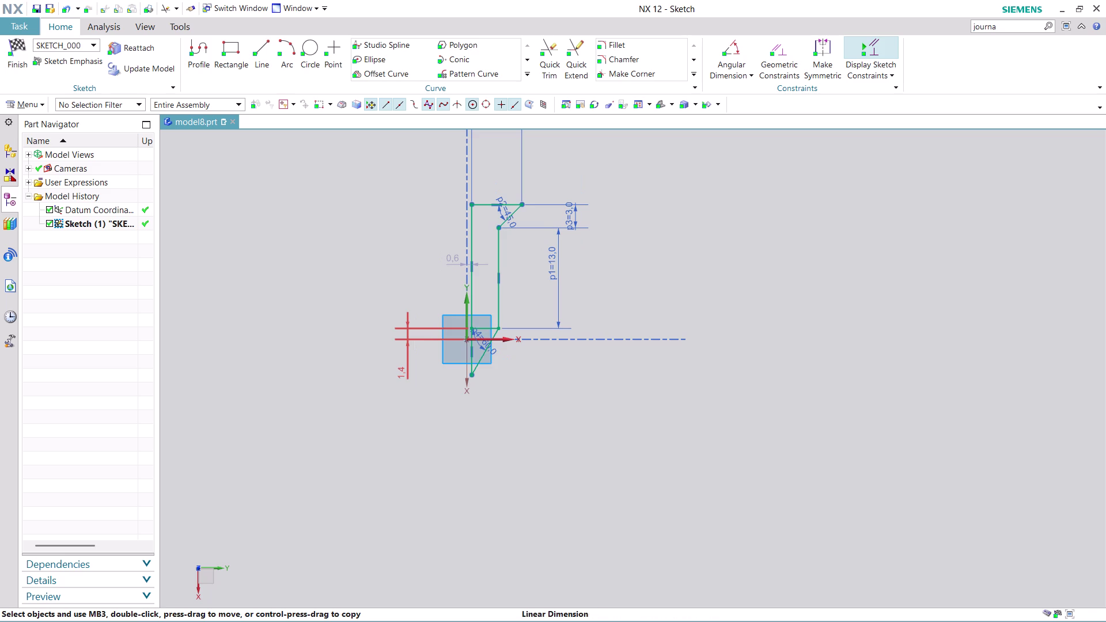
scroll(up, 3)
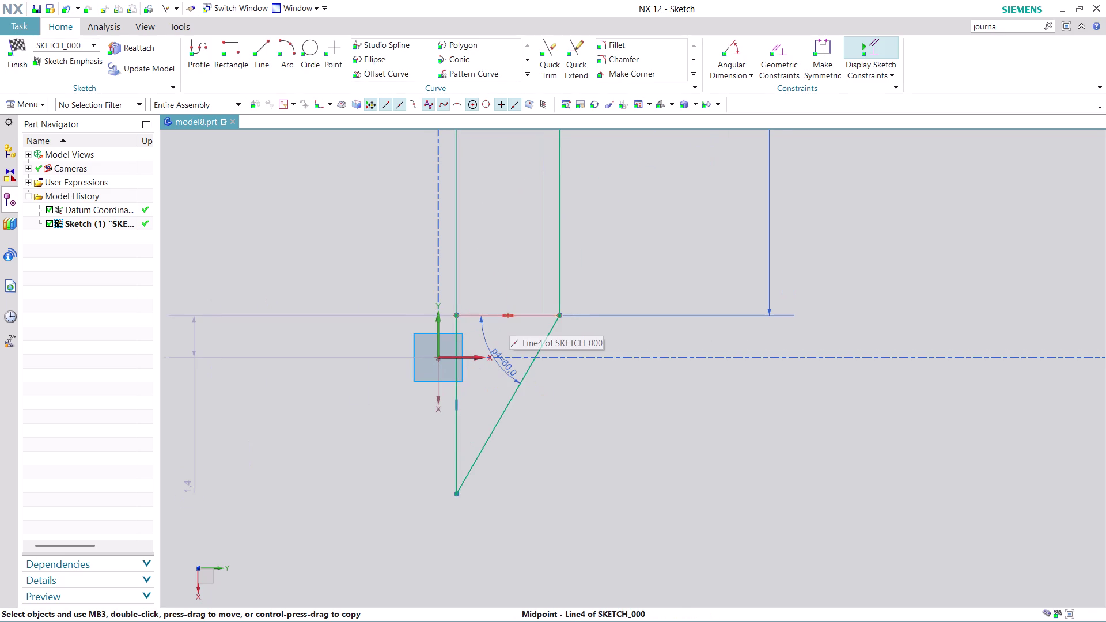
Trim away the profile's bottom edge segment between the two corners.
click(554, 55)
click(532, 313)
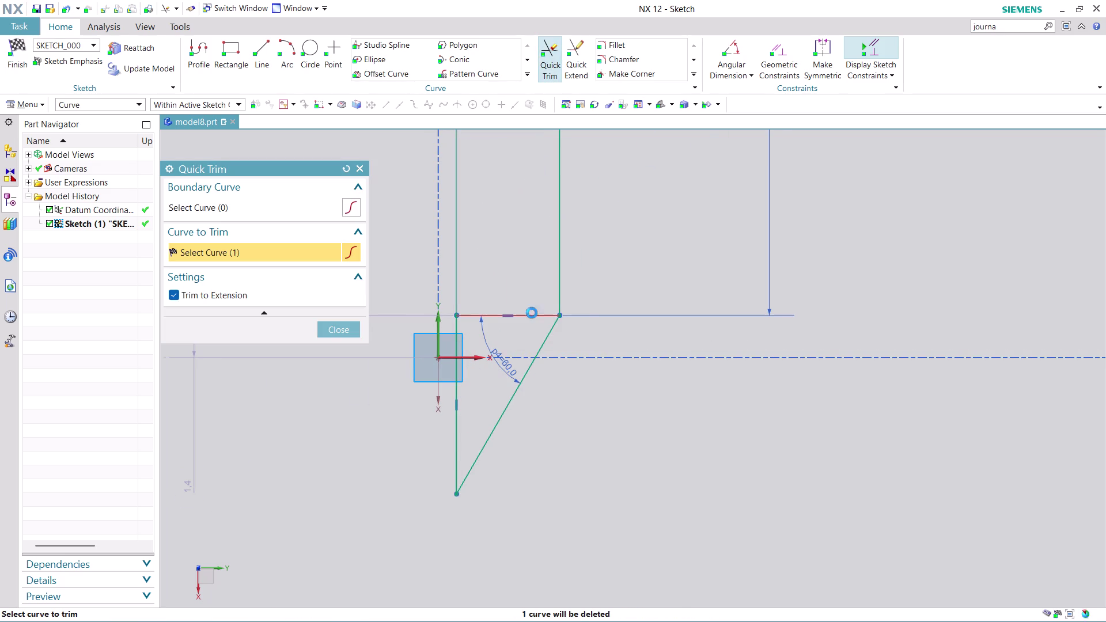
scroll(down, 3)
scroll(up, 3)
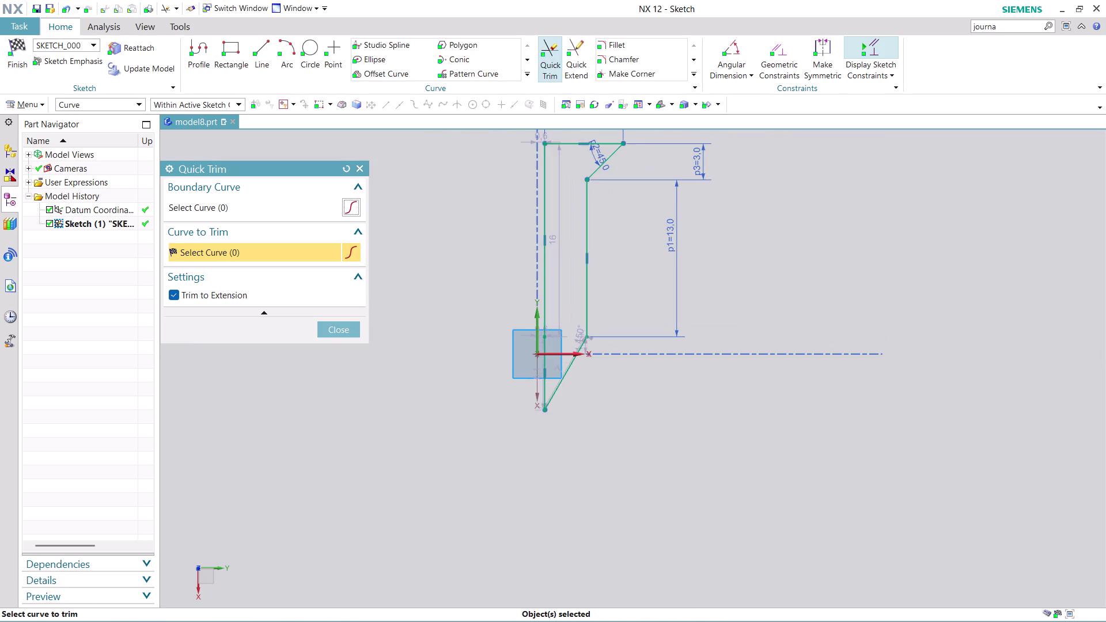
scroll(down, 3)
scroll(up, 3)
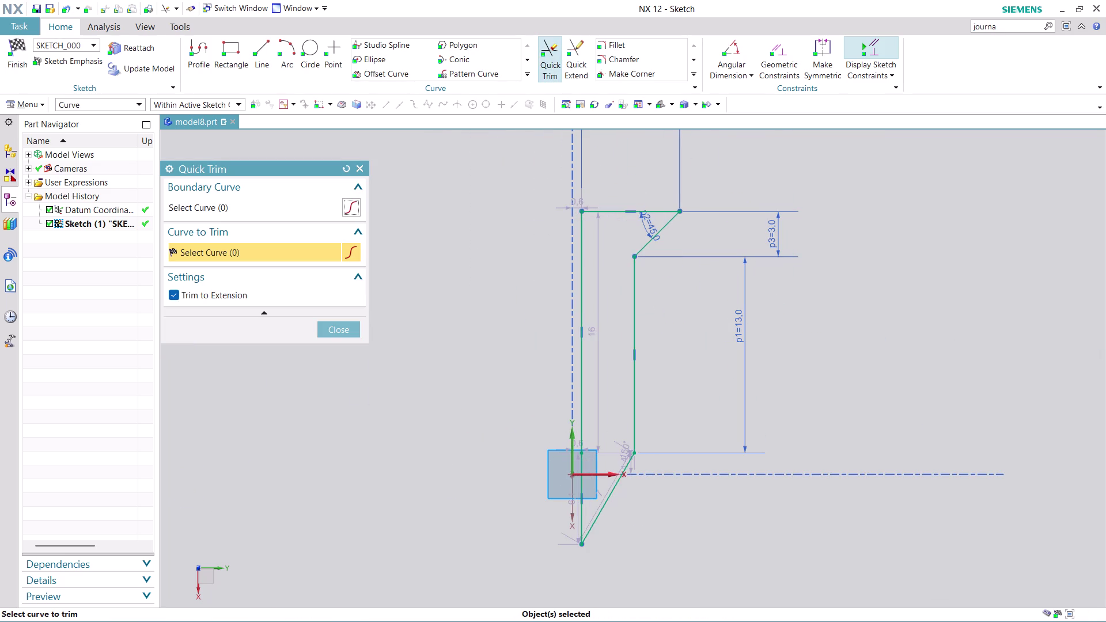
click(340, 323)
scroll(up, 3)
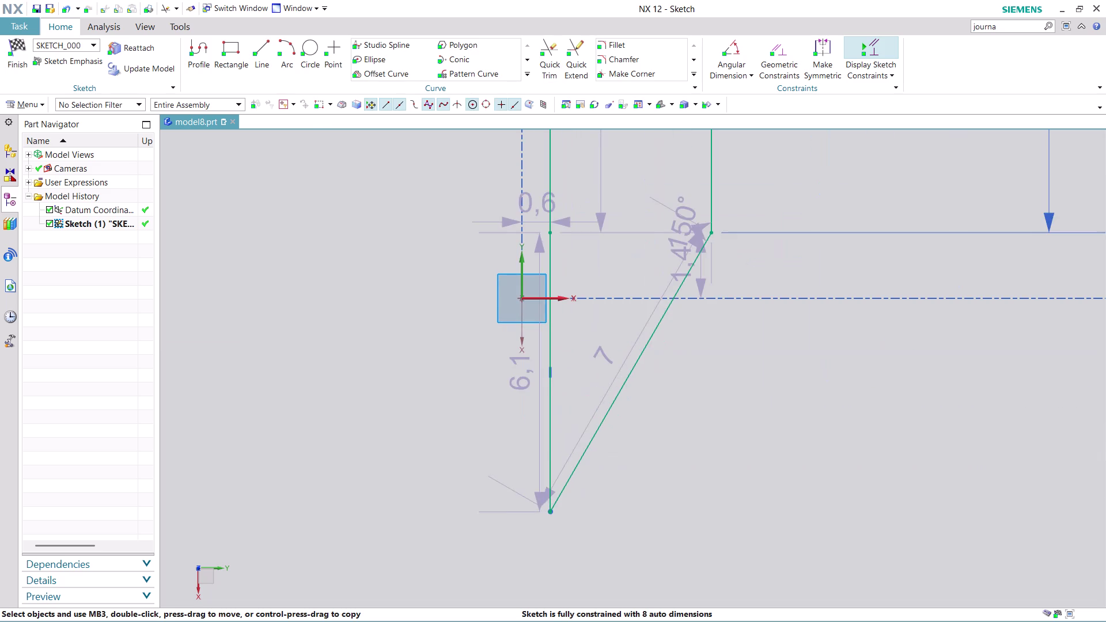
scroll(up, 3)
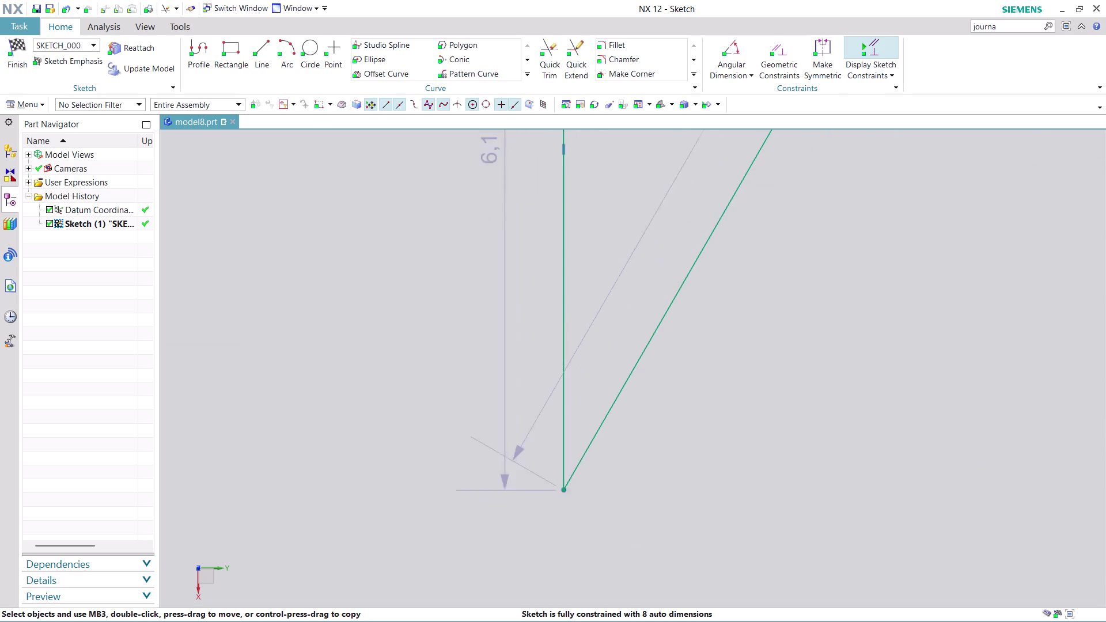
scroll(up, 3)
click(570, 480)
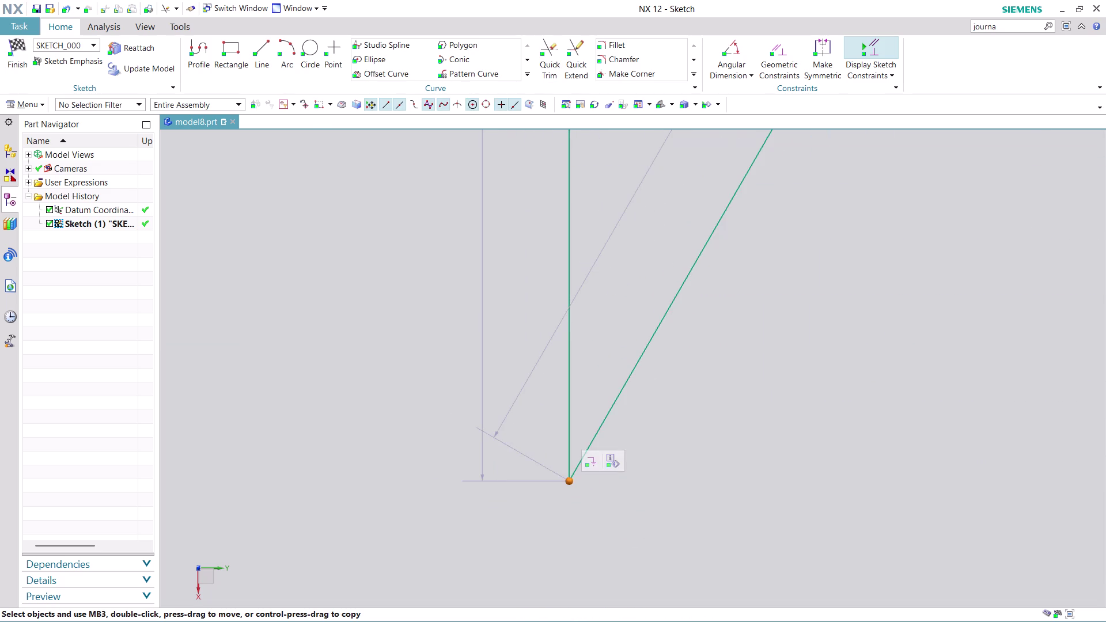
scroll(down, 3)
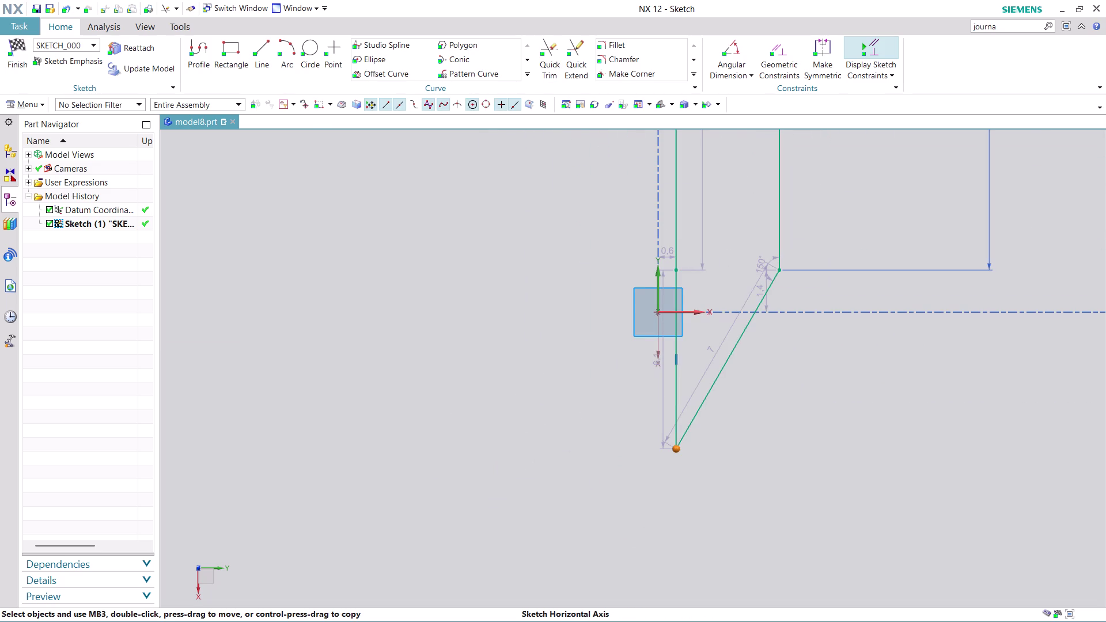
click(697, 310)
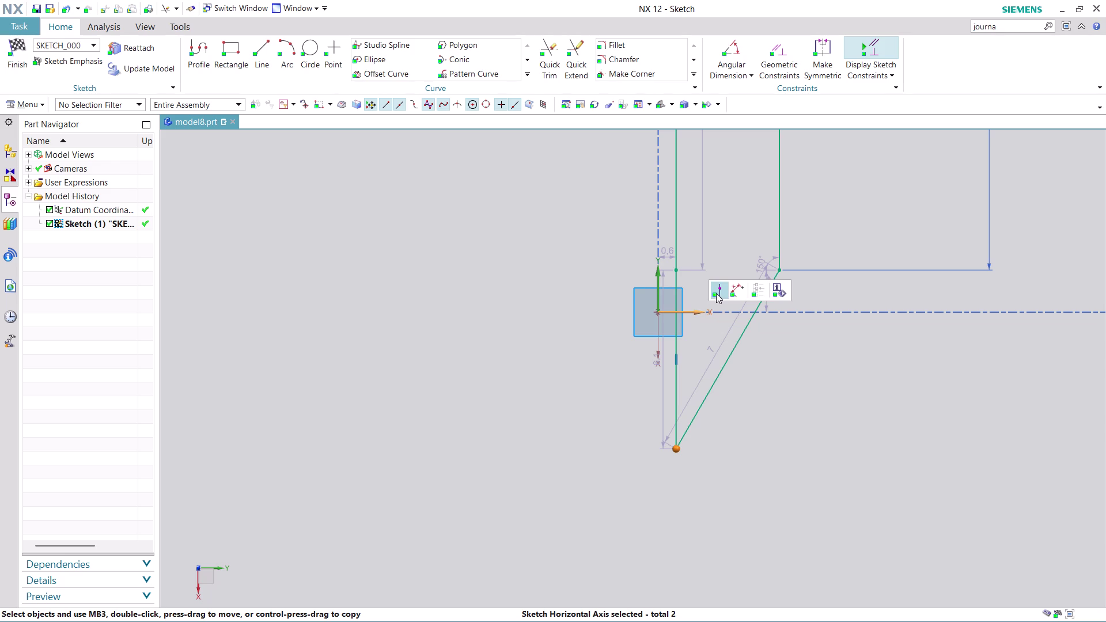
click(716, 293)
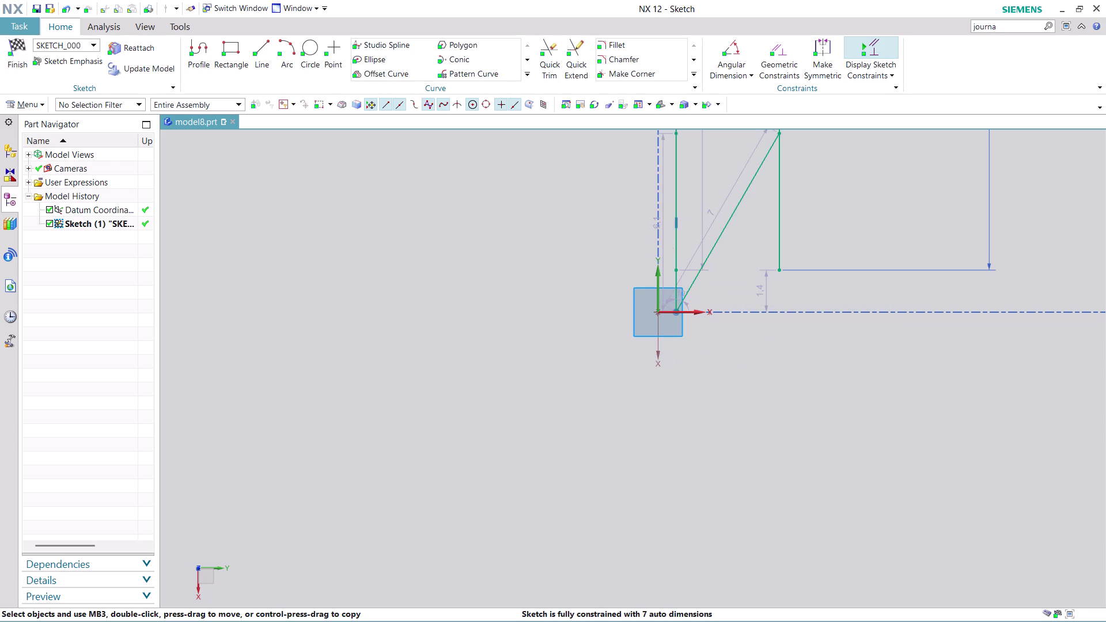
click(671, 161)
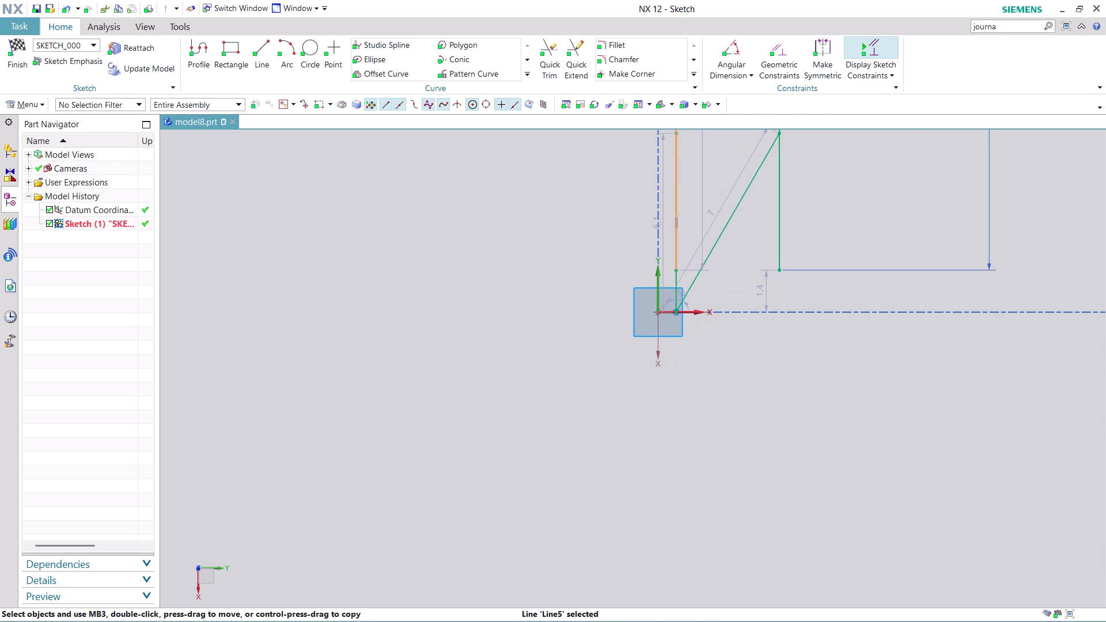
click(659, 278)
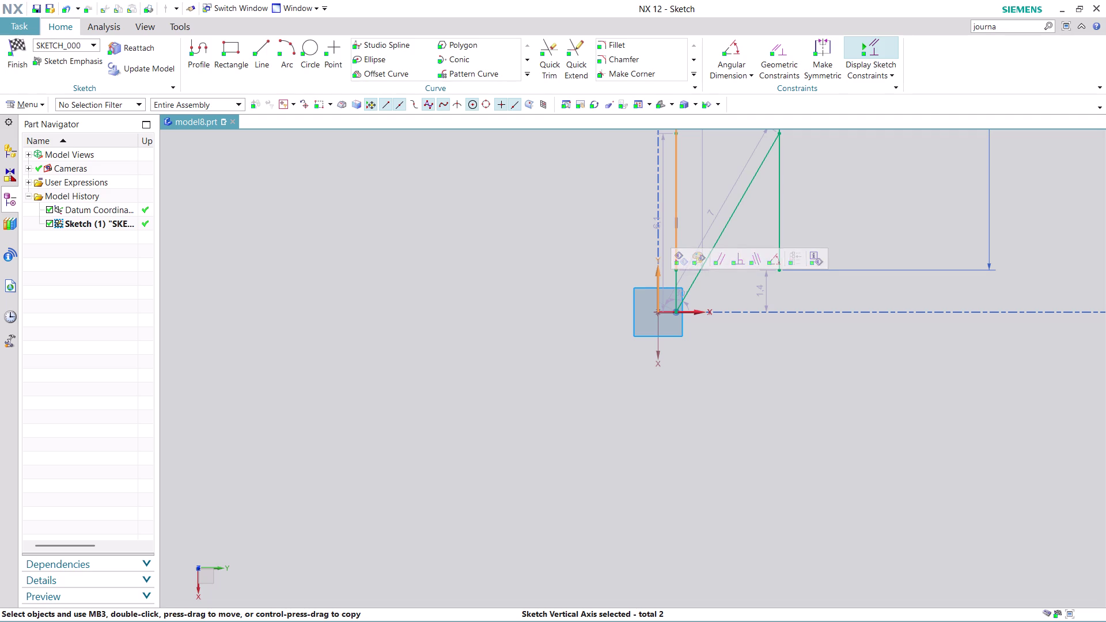
key(Escape)
click(677, 241)
key(Escape)
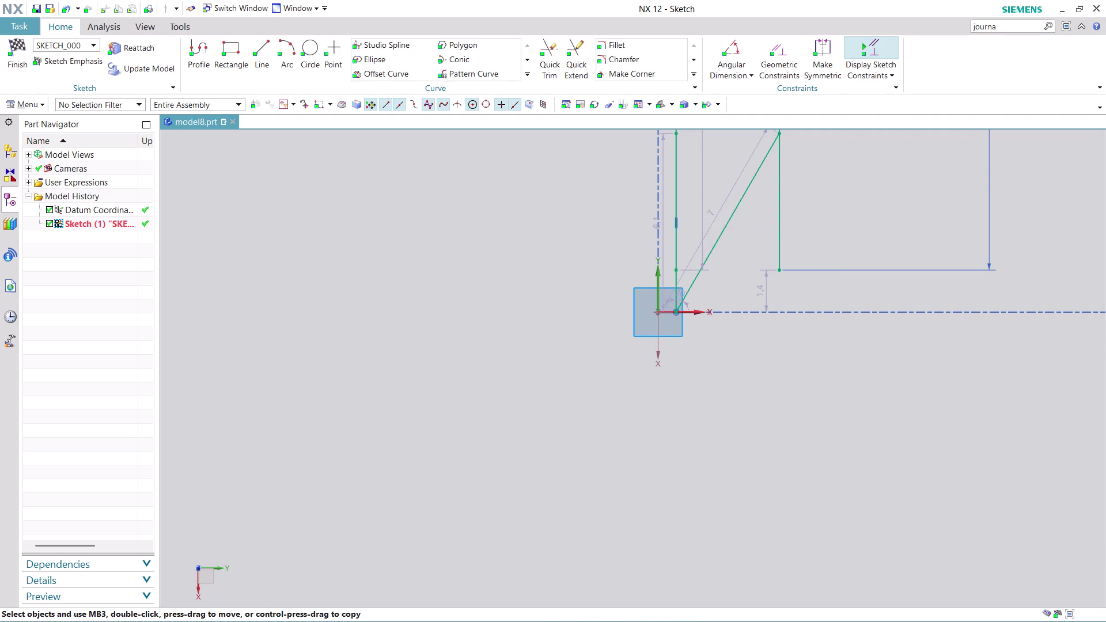
scroll(down, 3)
scroll(down, 3)
scroll(up, 3)
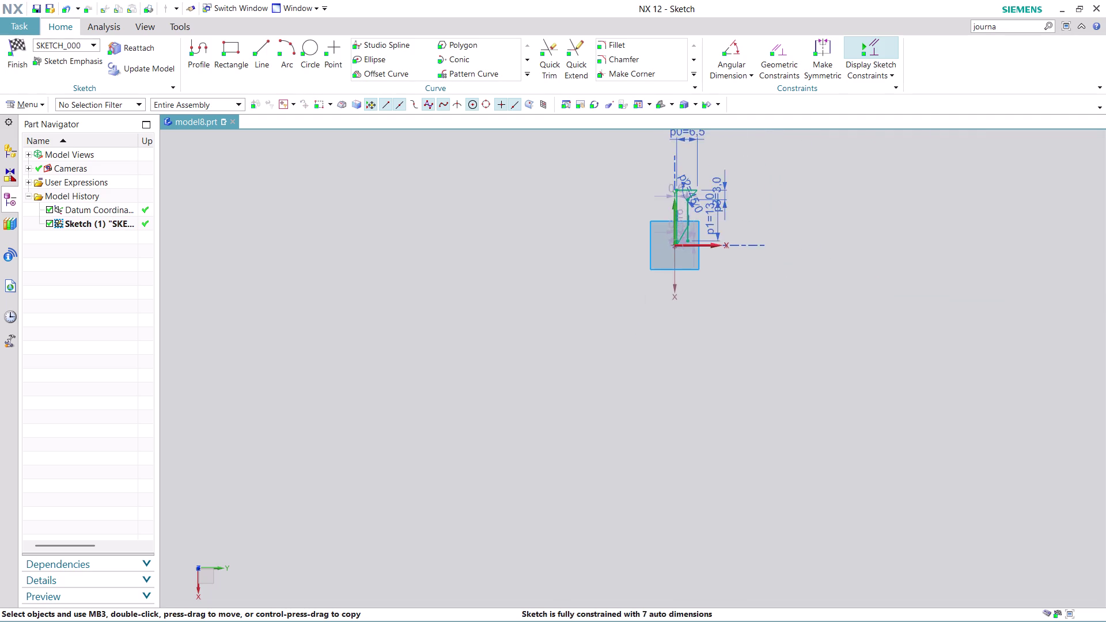
scroll(up, 3)
scroll(up, 3)
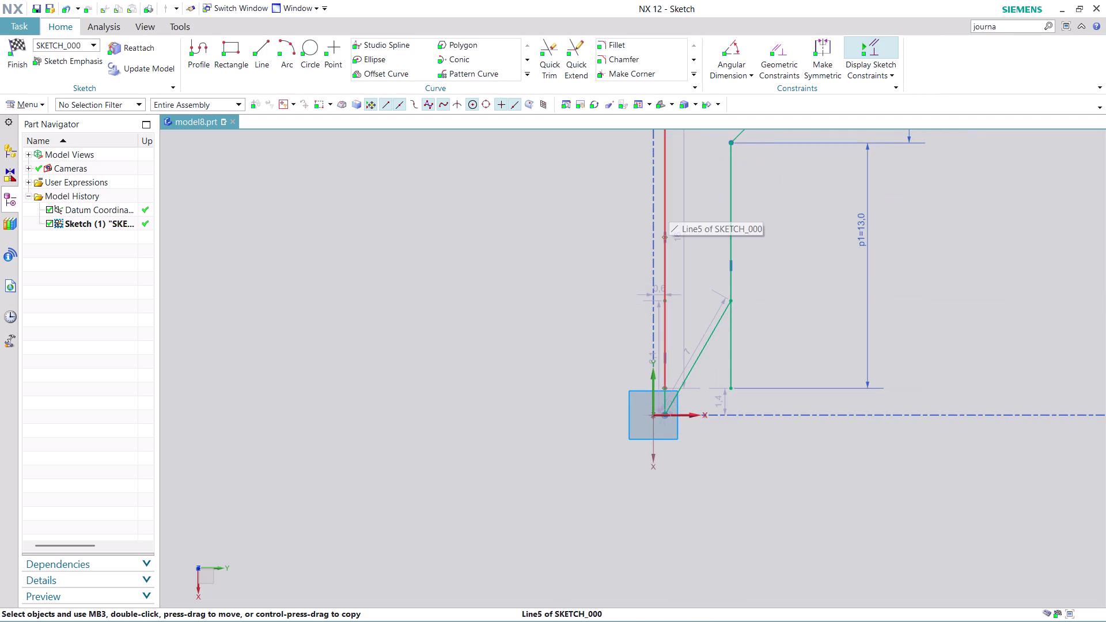
click(669, 206)
scroll(up, 3)
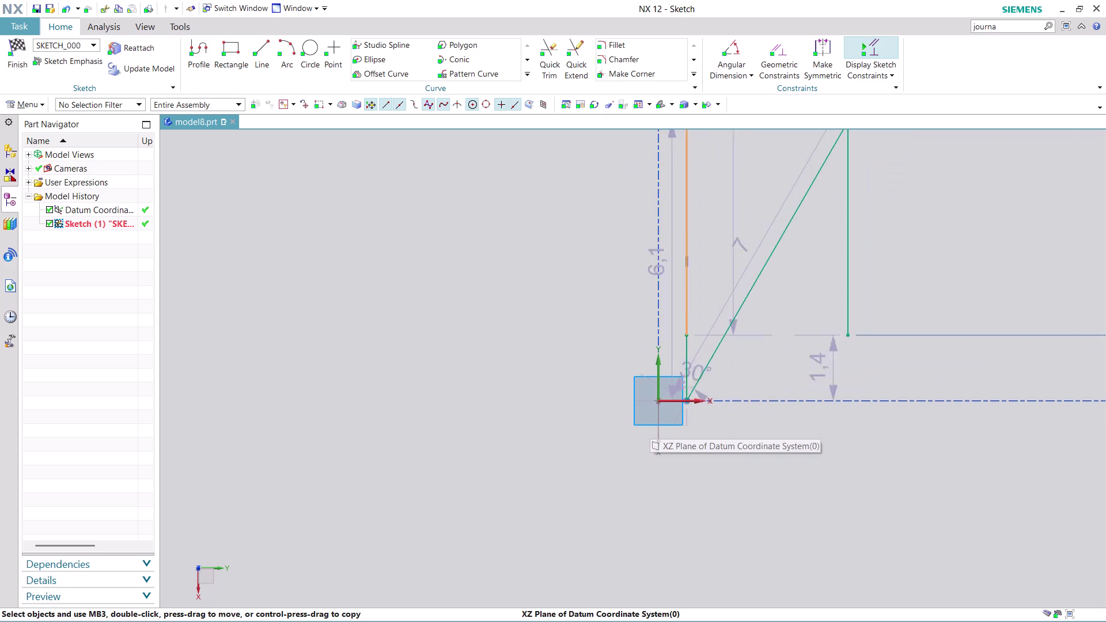
scroll(up, 3)
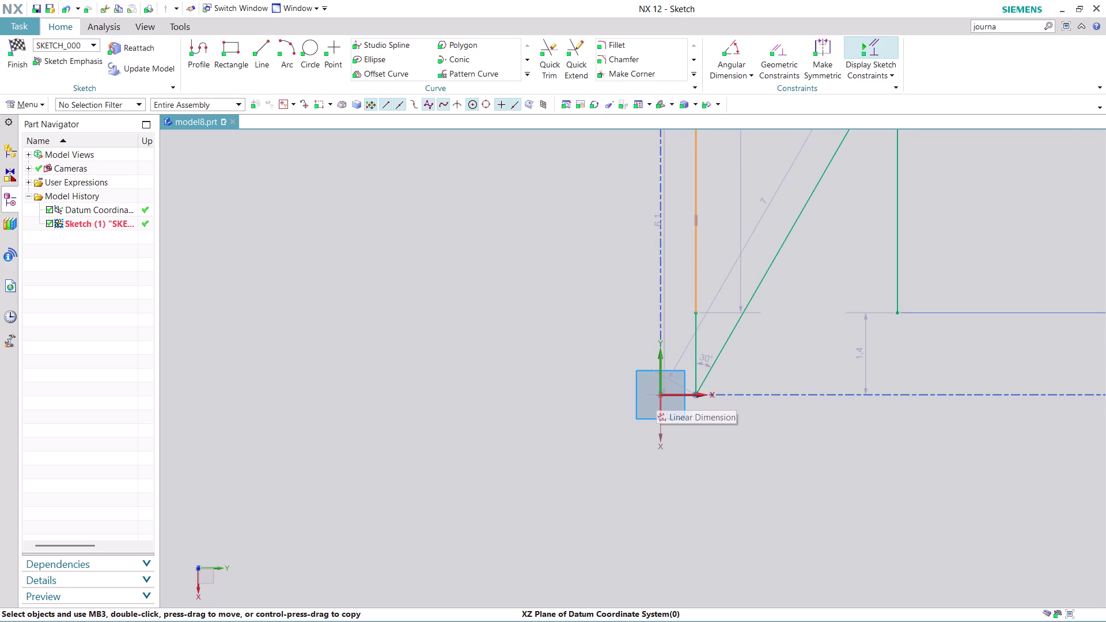
click(661, 396)
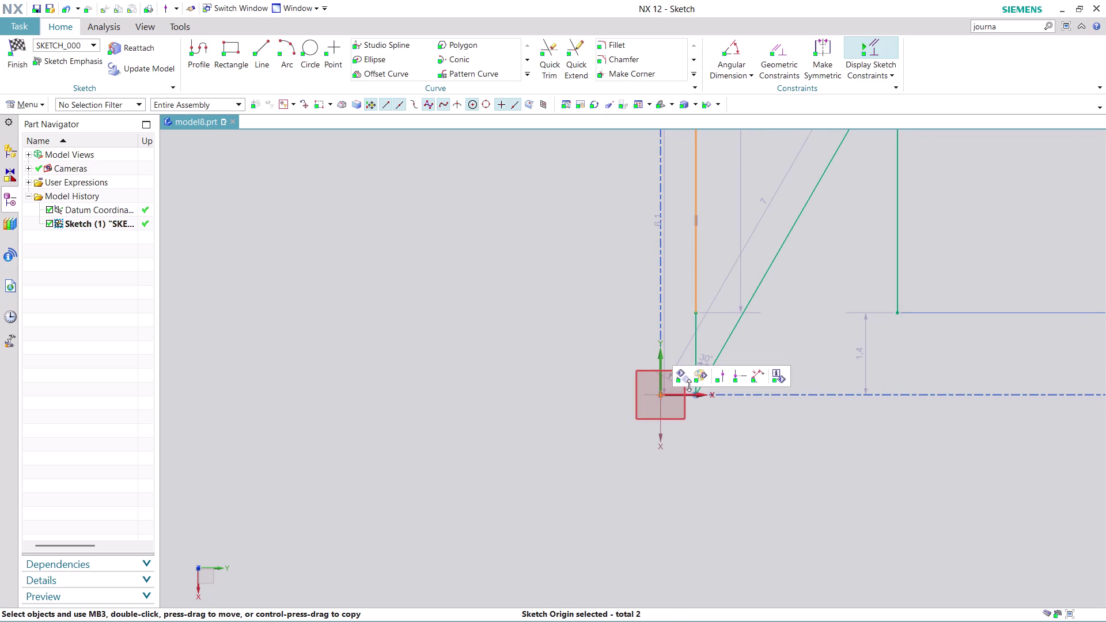
click(715, 375)
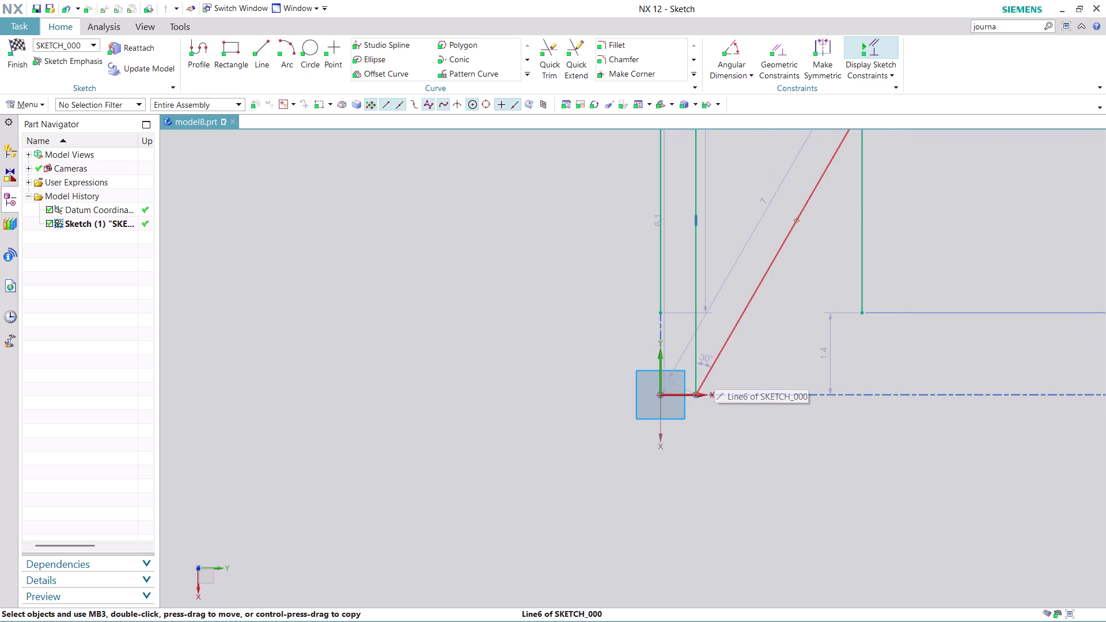
scroll(down, 3)
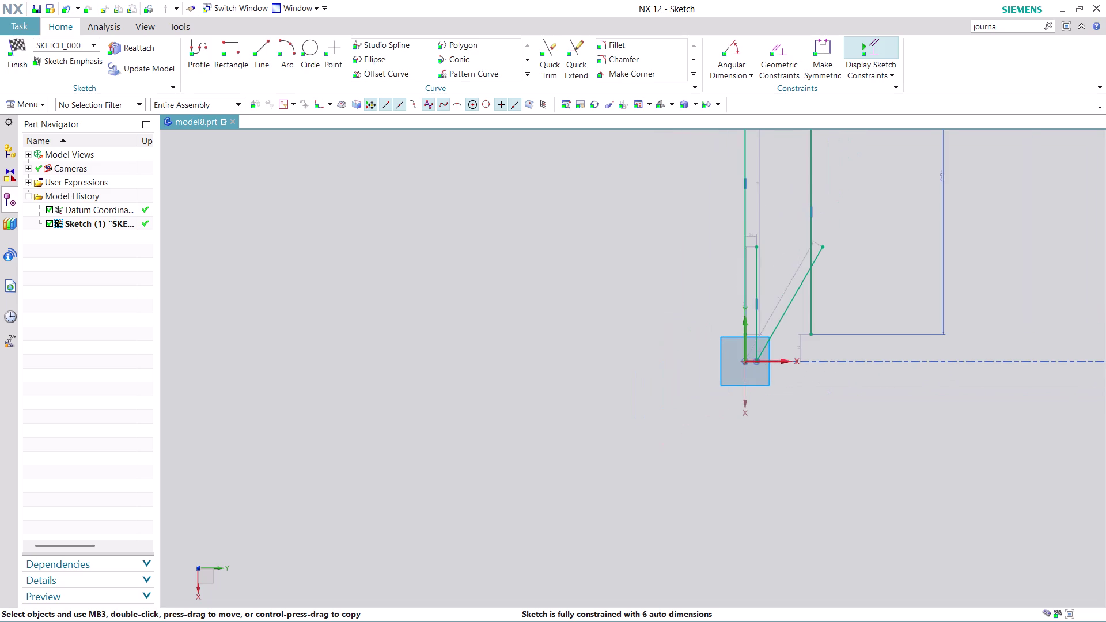
key(ctrl+z)
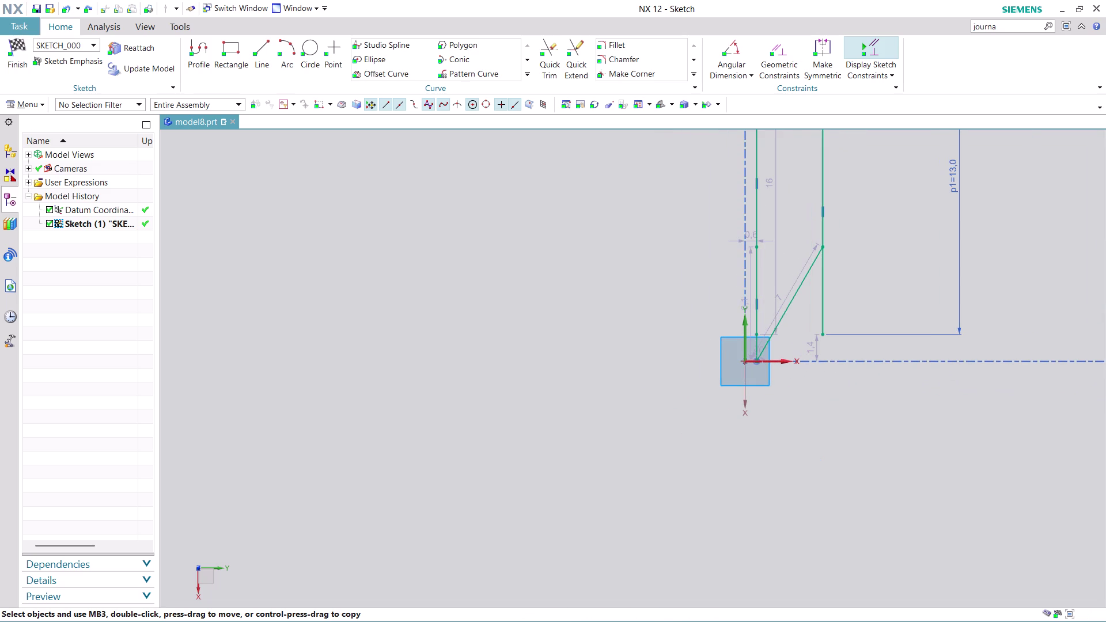
key(ctrl+z)
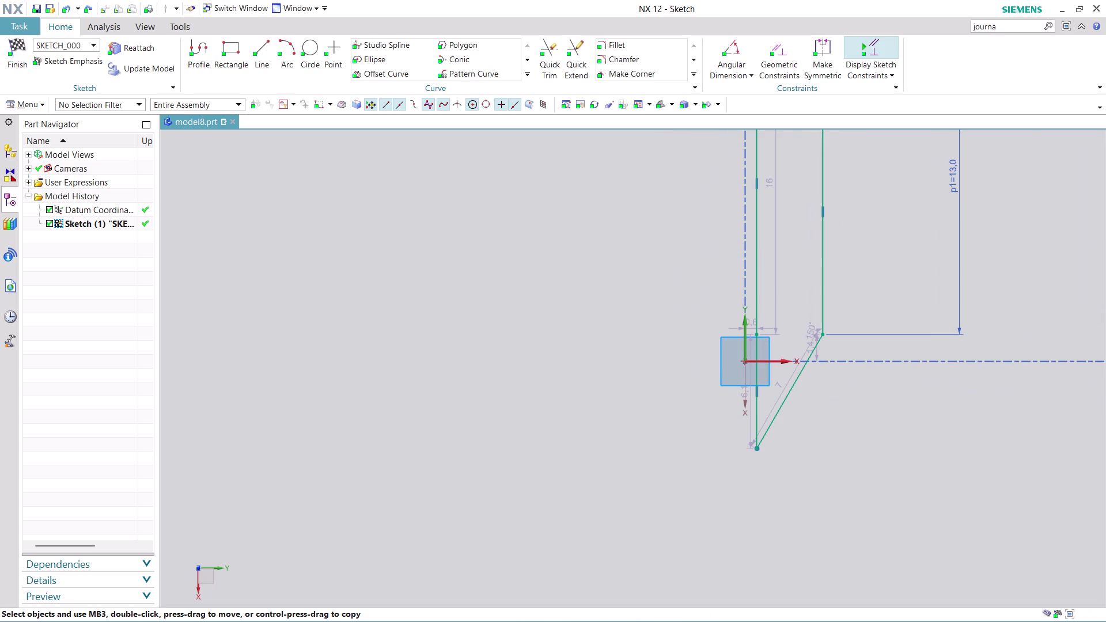
scroll(up, 3)
scroll(up, 3)
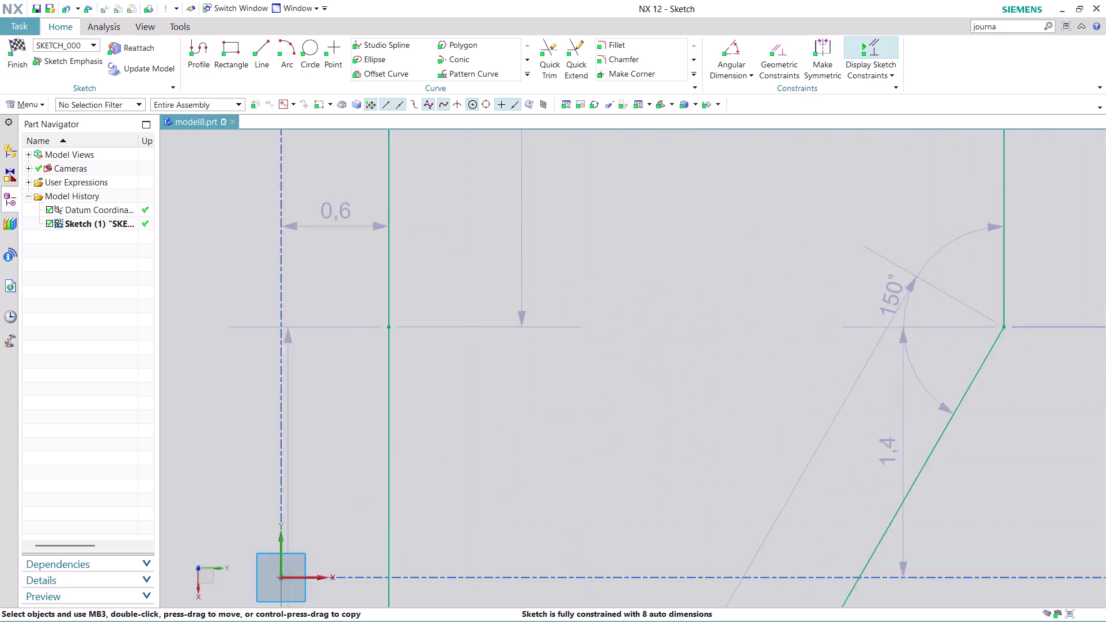
scroll(up, 3)
scroll(down, 3)
scroll(up, 3)
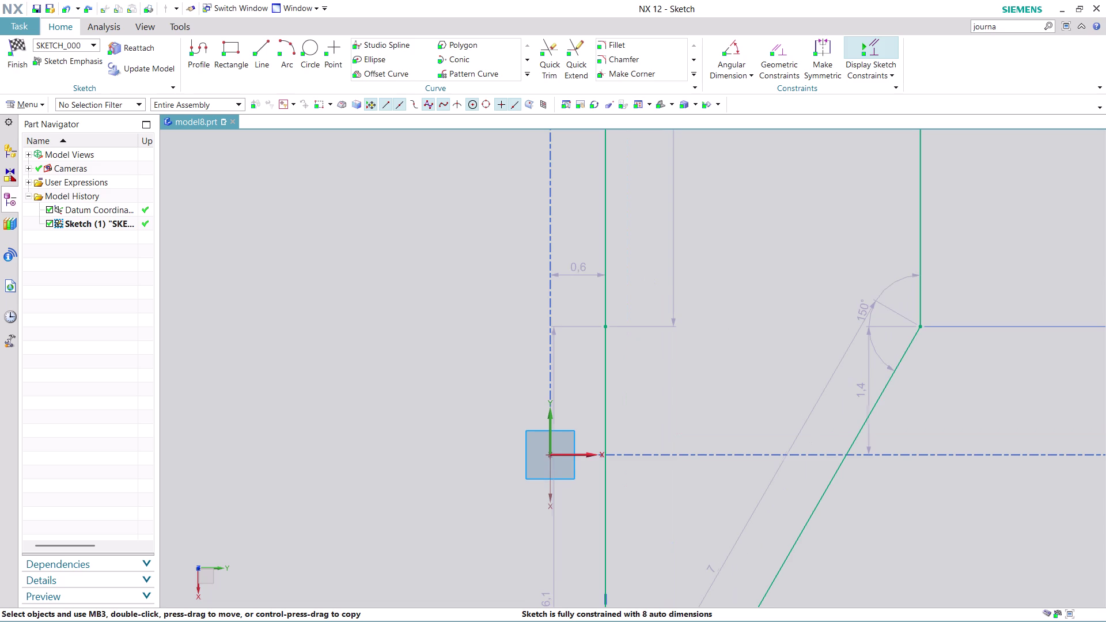
scroll(up, 3)
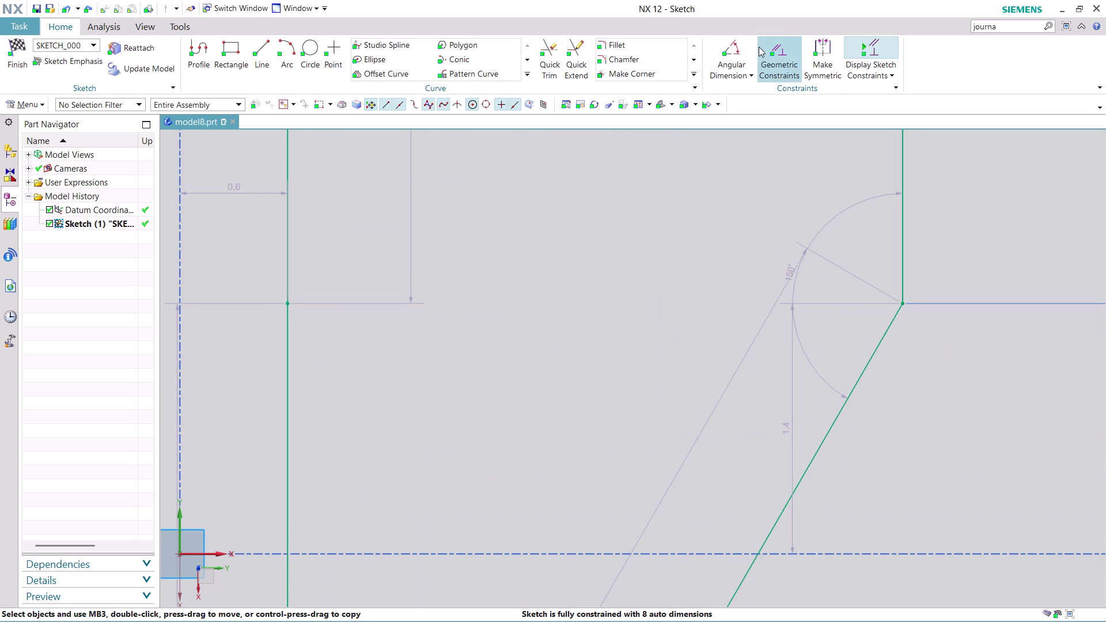
Add coincident constraints to the slanted line's upper end and the inner vertical line's top corner.
click(783, 53)
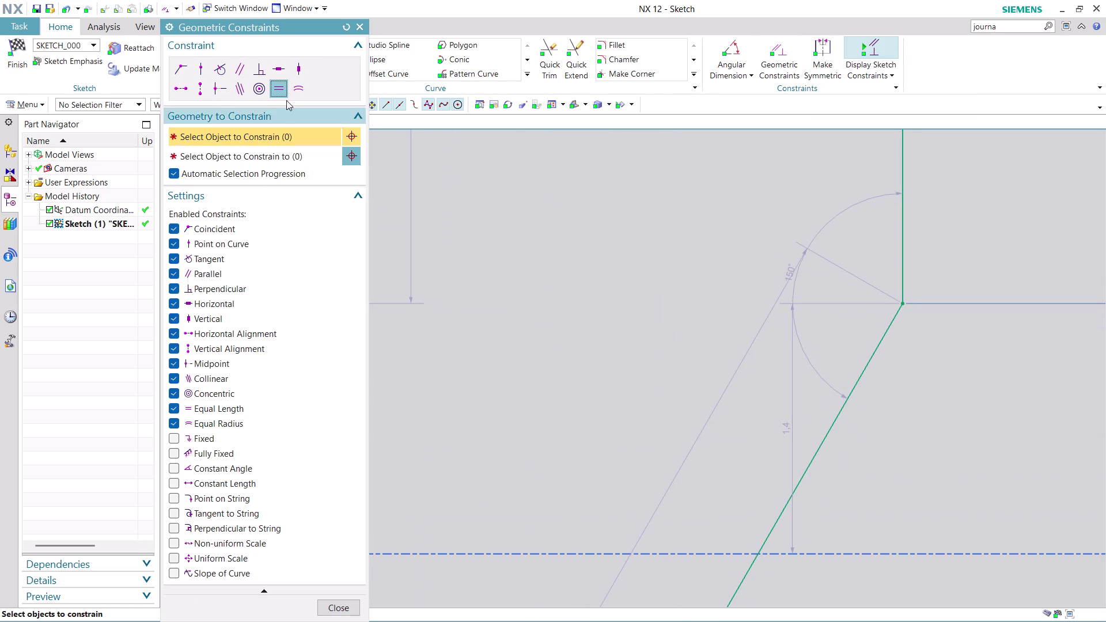
click(179, 65)
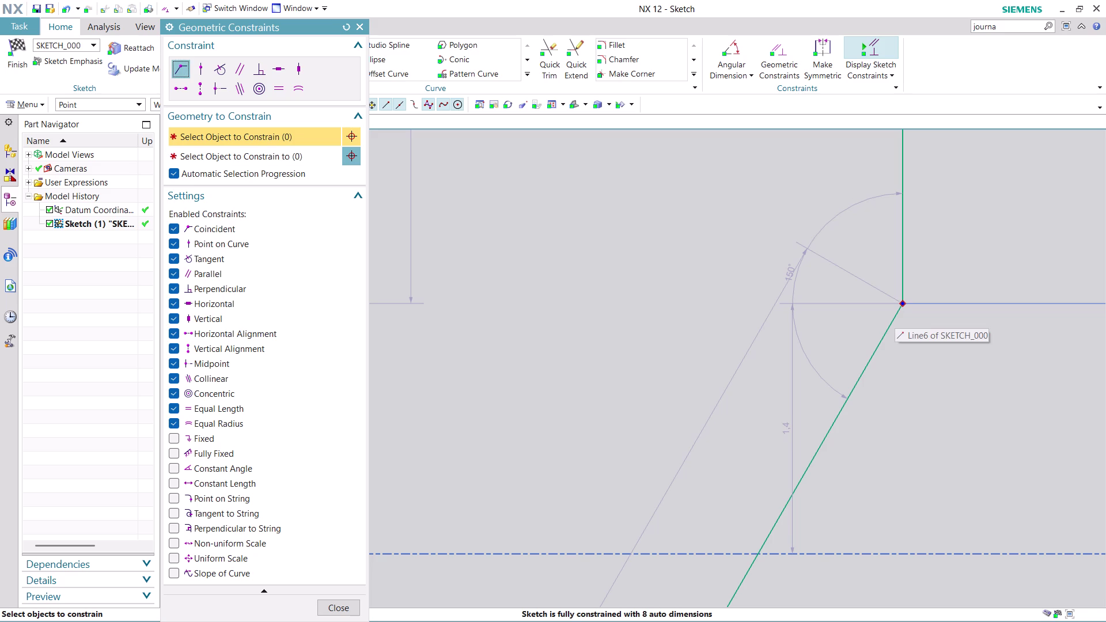
click(895, 314)
click(901, 280)
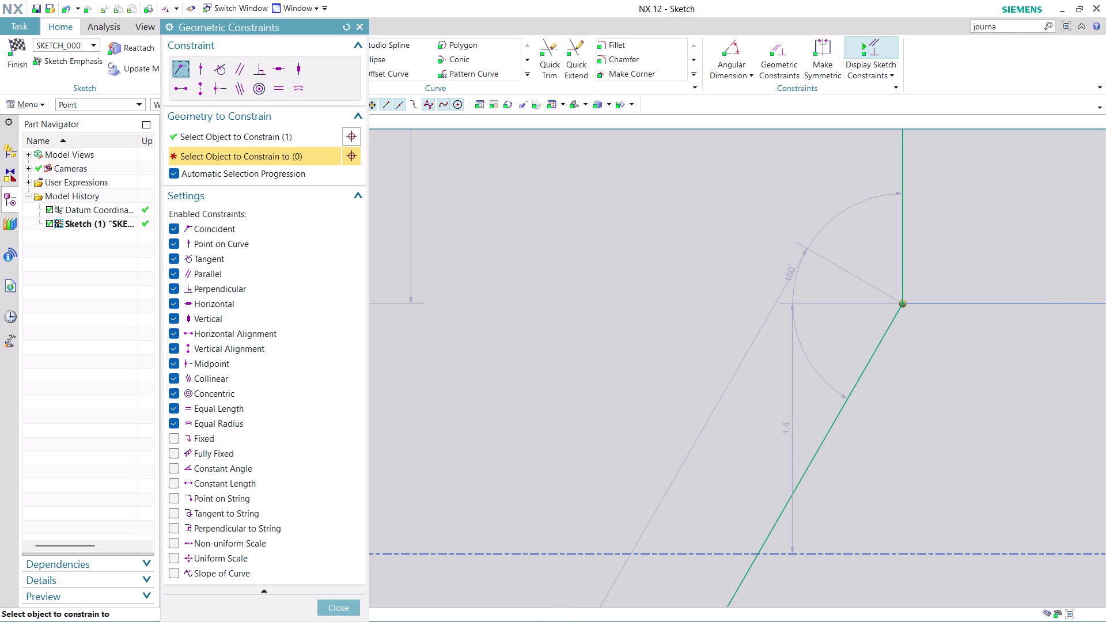
click(901, 280)
scroll(down, 3)
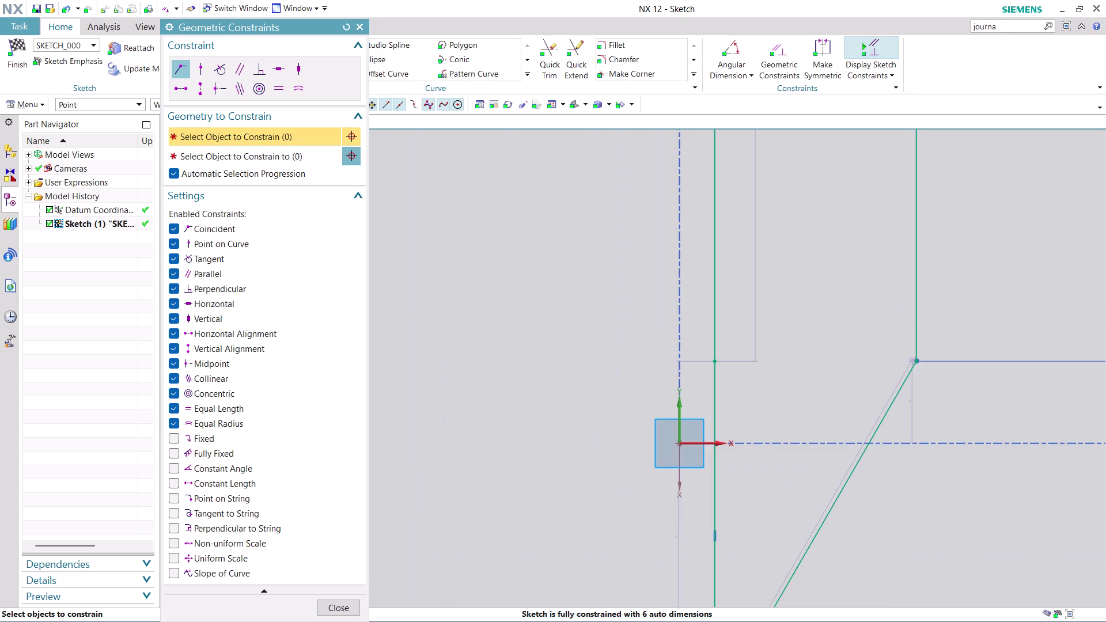
scroll(up, 3)
click(693, 384)
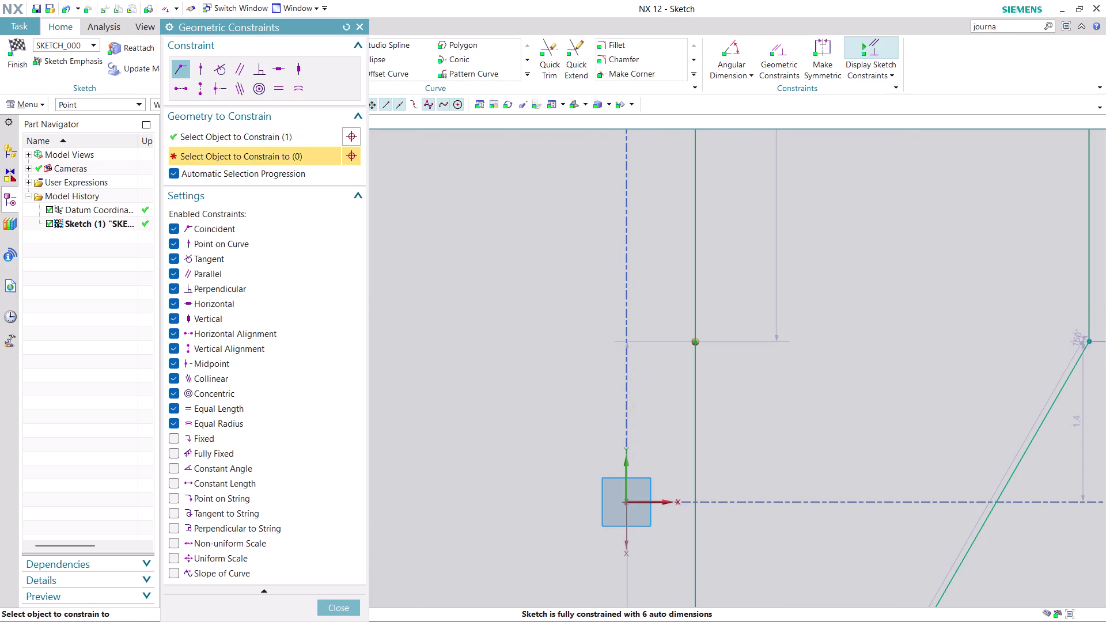
click(693, 307)
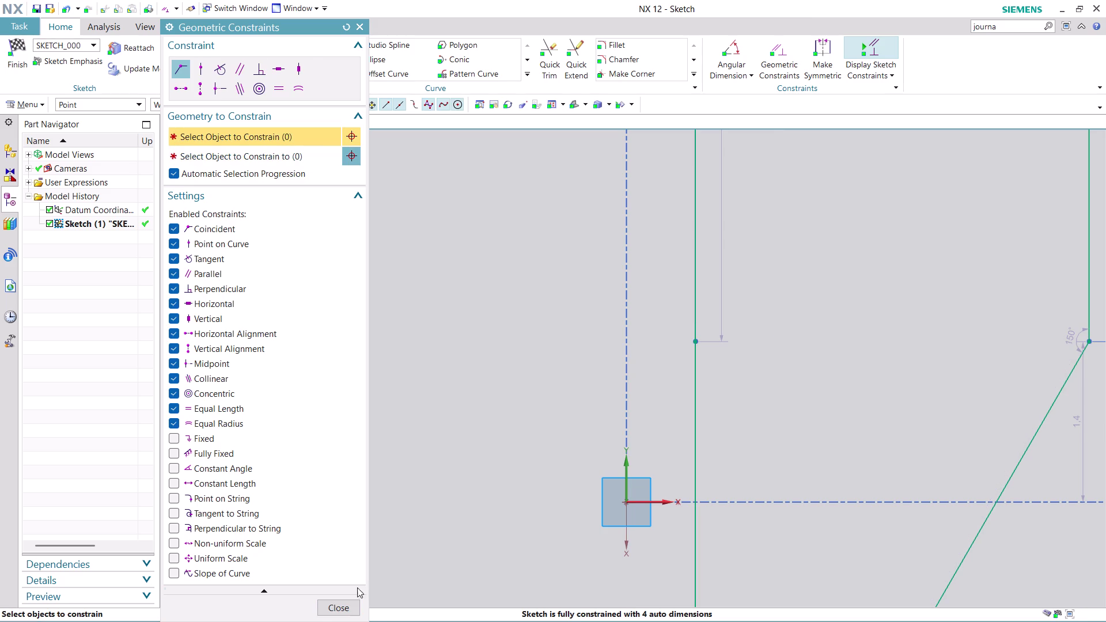
click(343, 604)
scroll(down, 3)
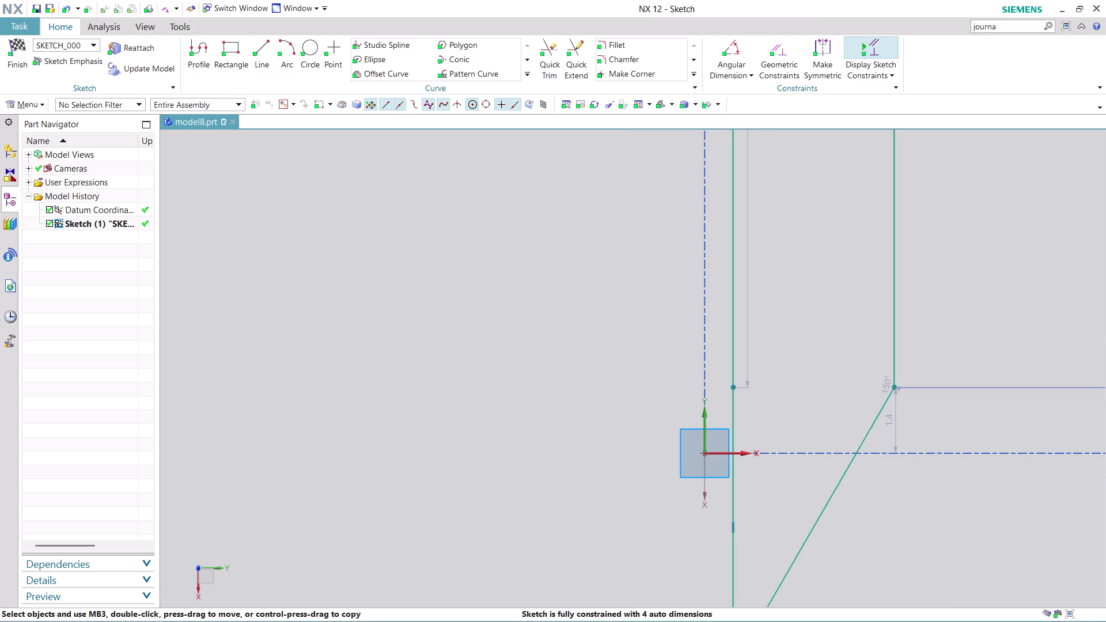
Select the slanted lower line, then undo the selection with Ctrl+Z.
scroll(down, 3)
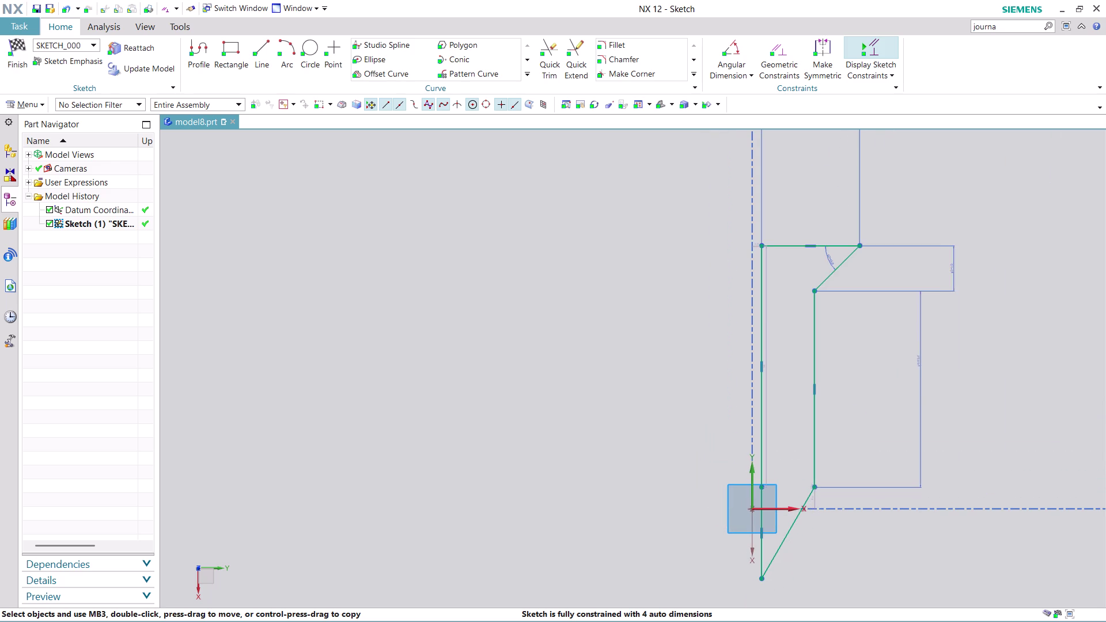
scroll(up, 3)
scroll(up, 3)
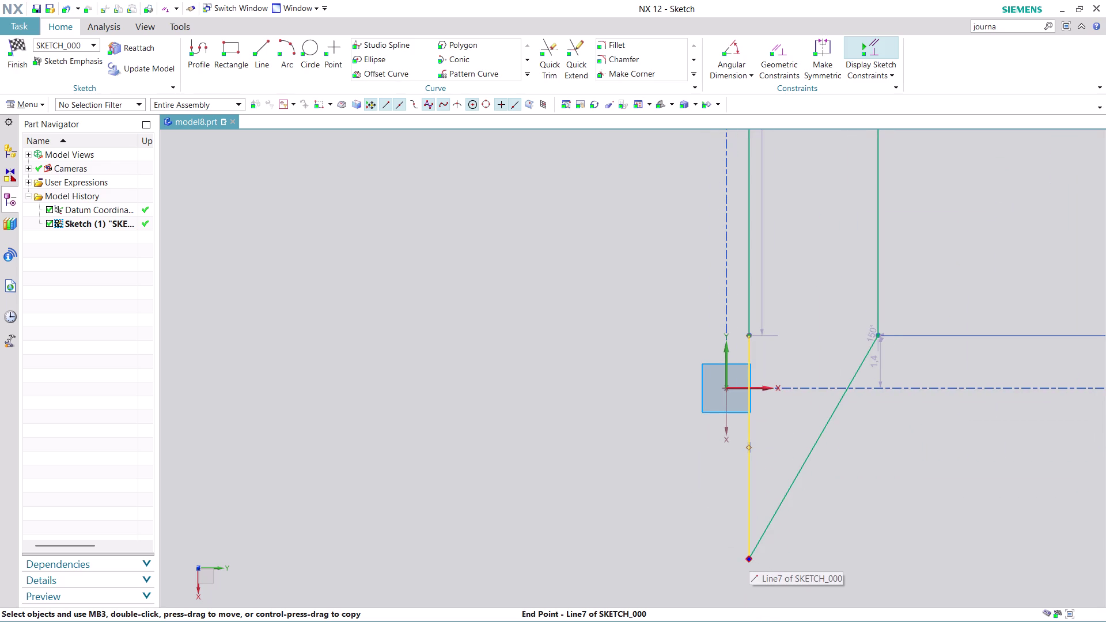
click(749, 559)
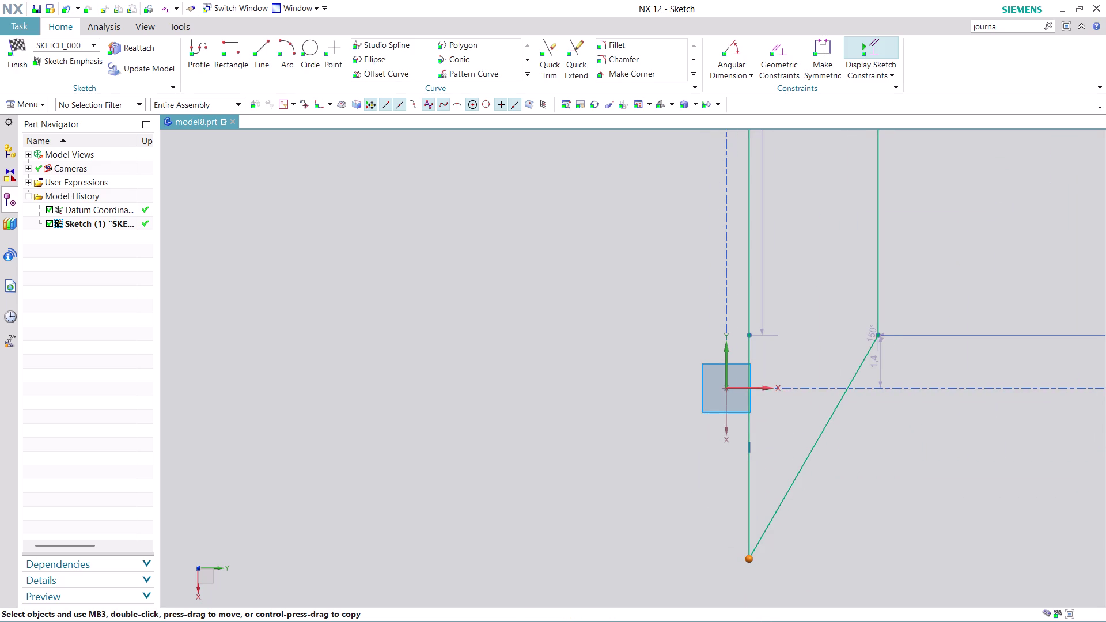
click(766, 387)
click(791, 371)
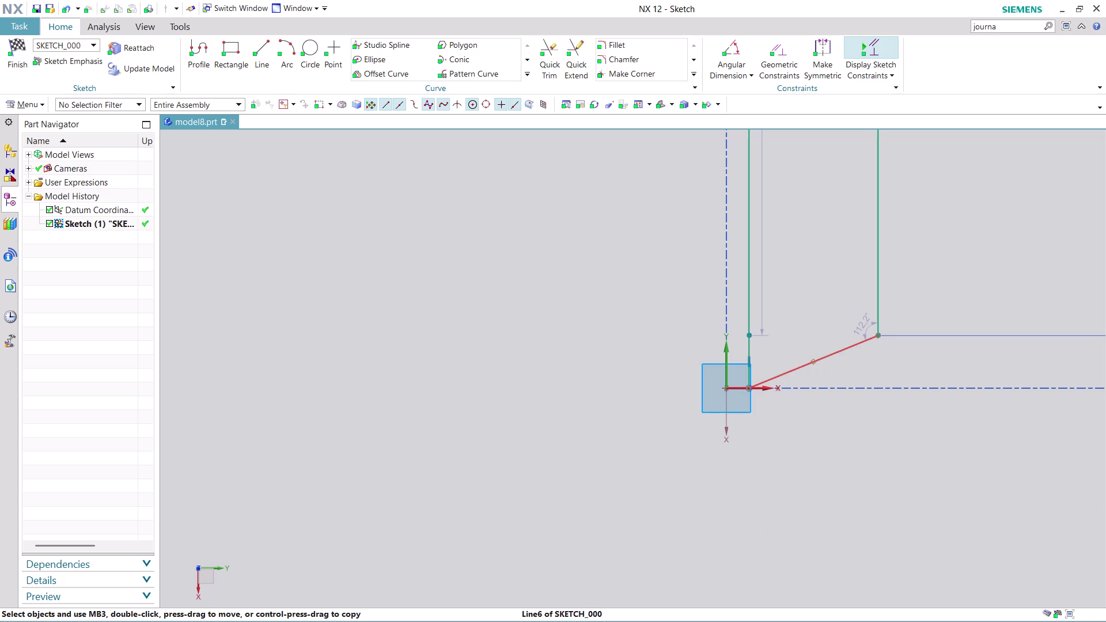
key(ctrl+z)
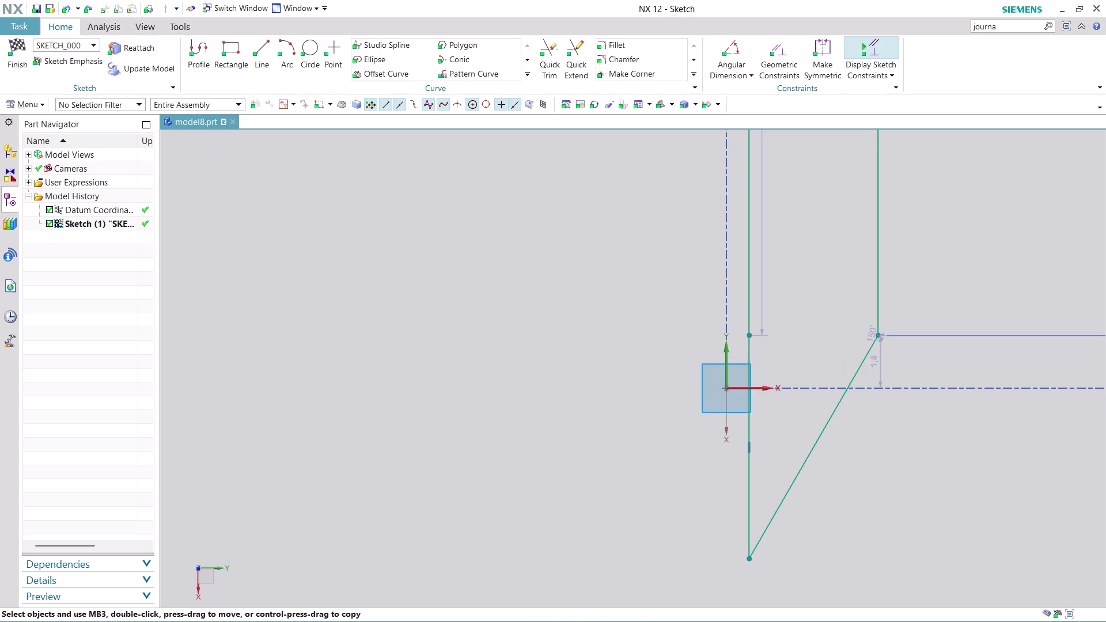
scroll(up, 3)
scroll(down, 3)
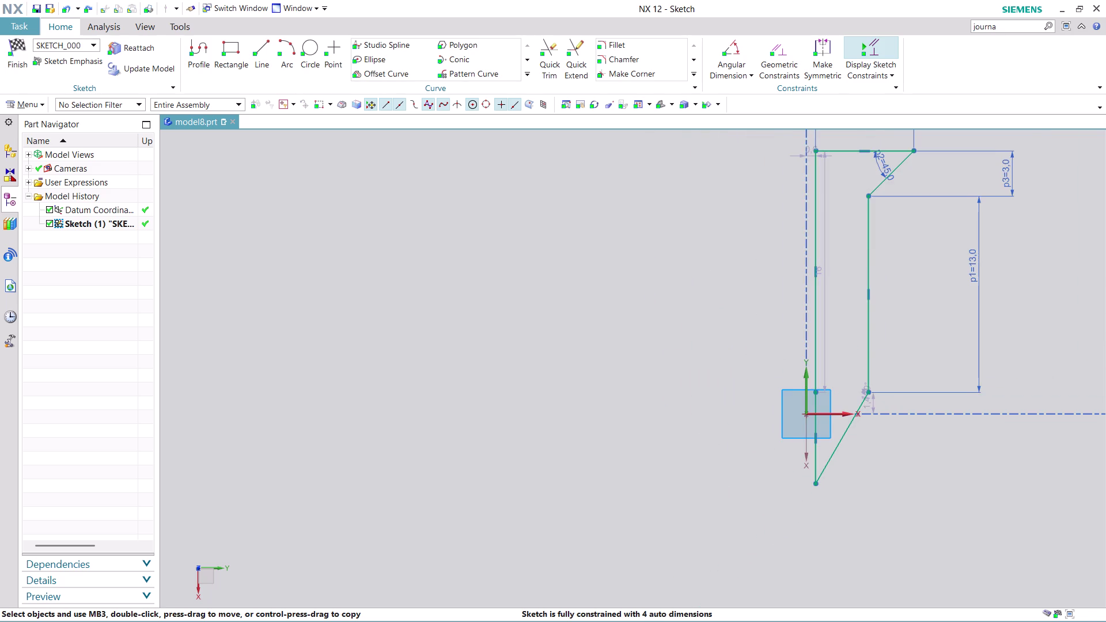
scroll(up, 3)
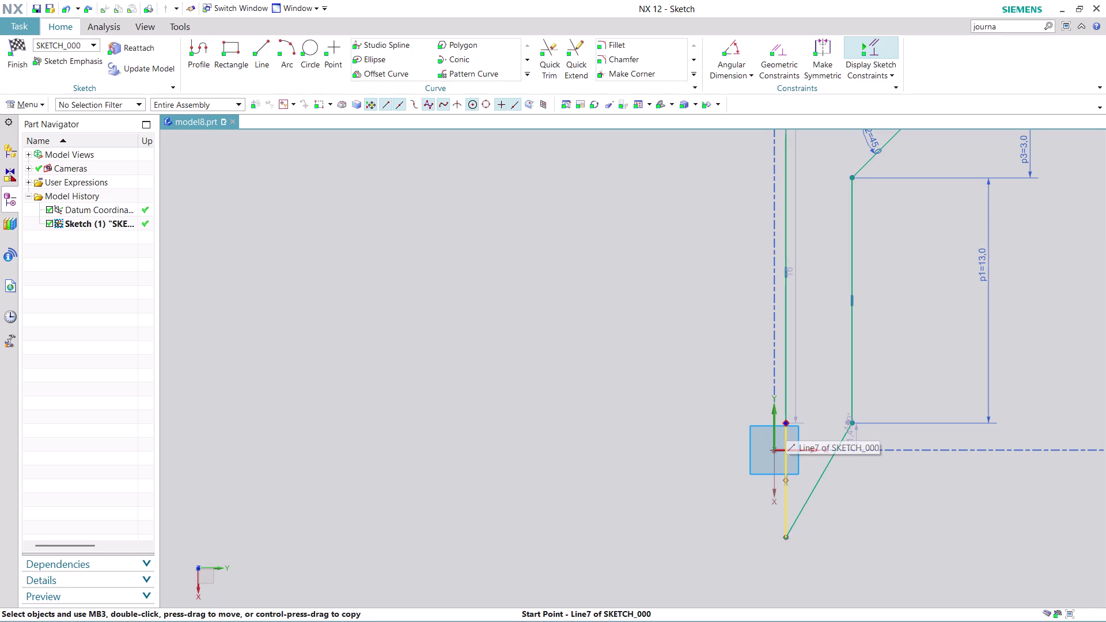
Constrain the long vertical line's start point onto the sketch's vertical axis.
click(787, 424)
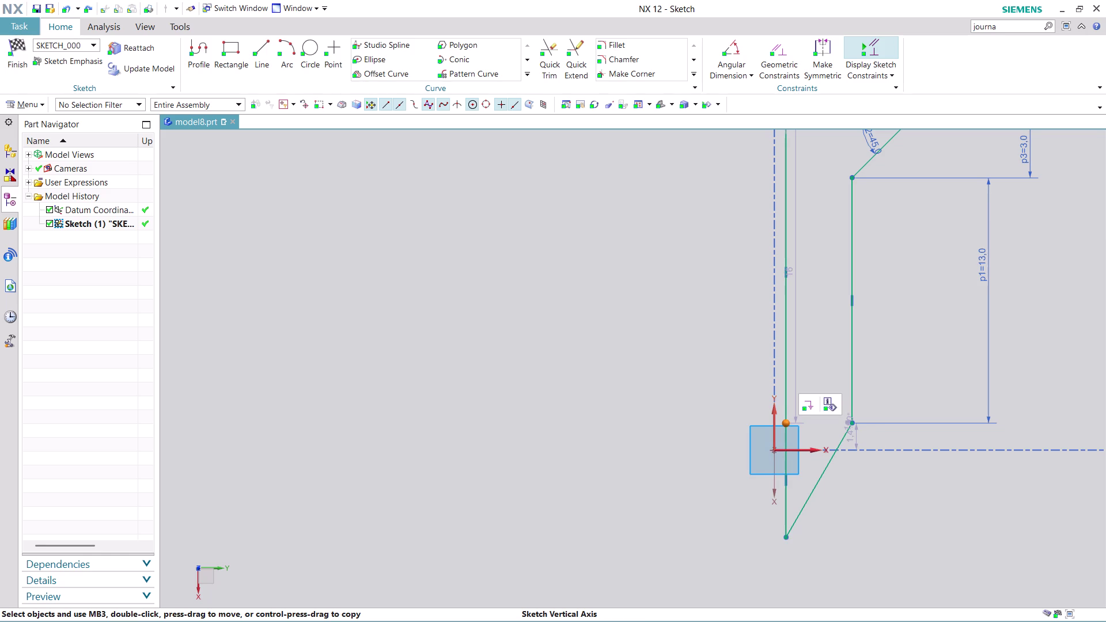
click(777, 429)
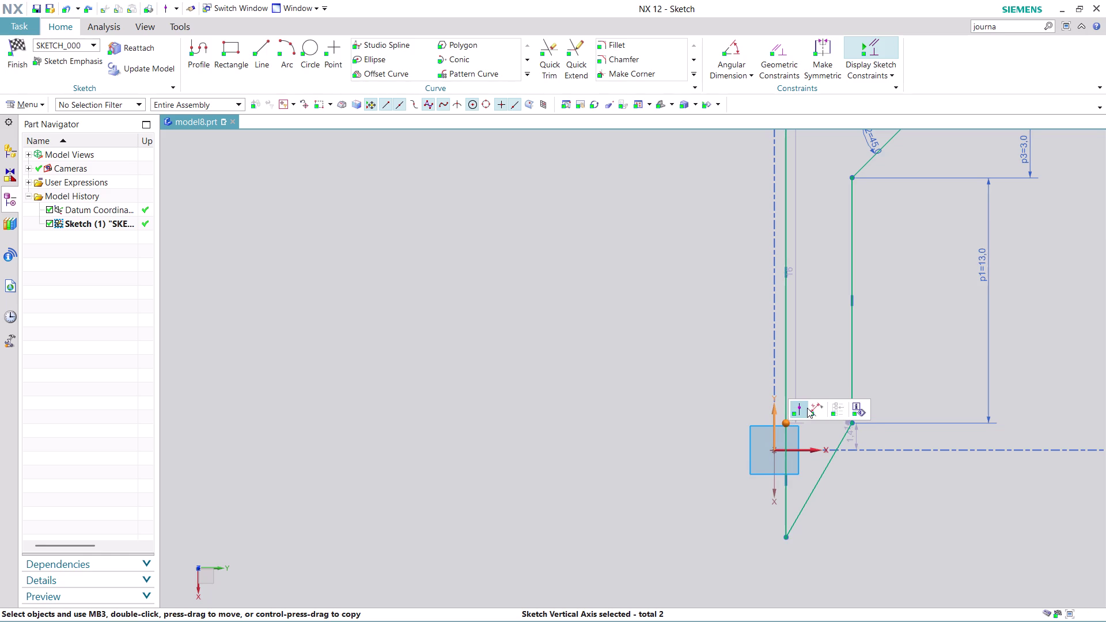
click(803, 410)
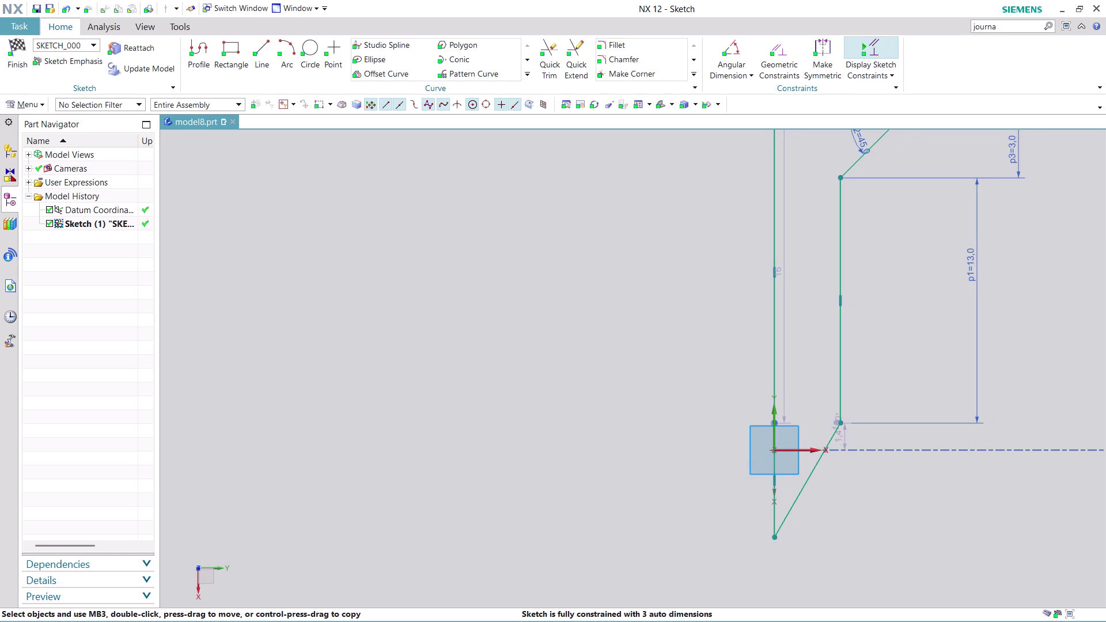
scroll(down, 3)
scroll(up, 3)
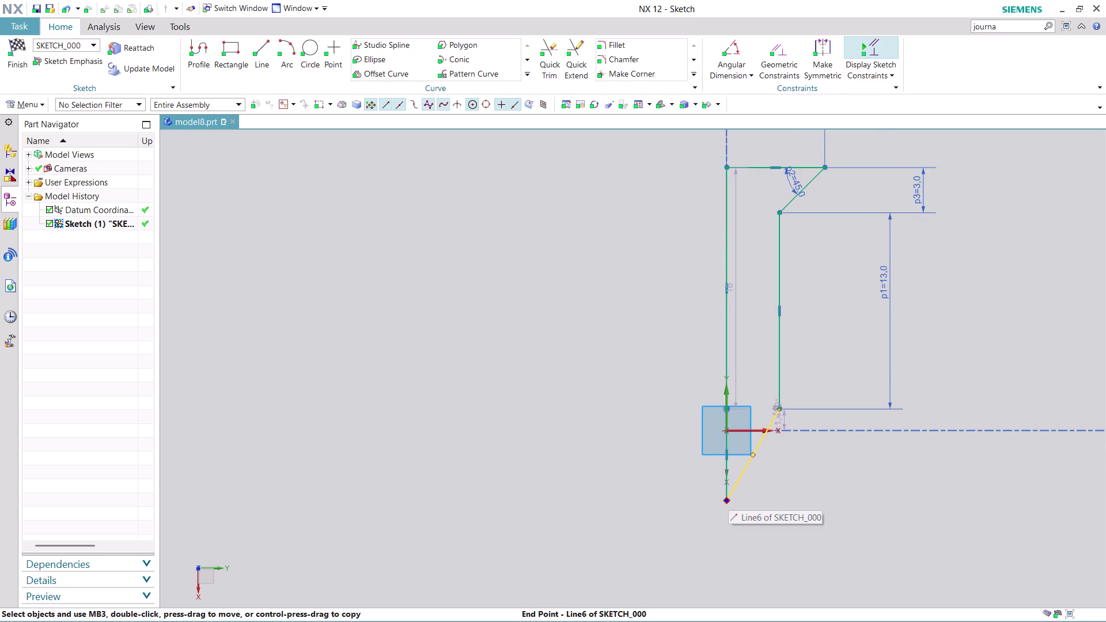
Finish the sketch and return to Modeling with the profile visible.
click(22, 71)
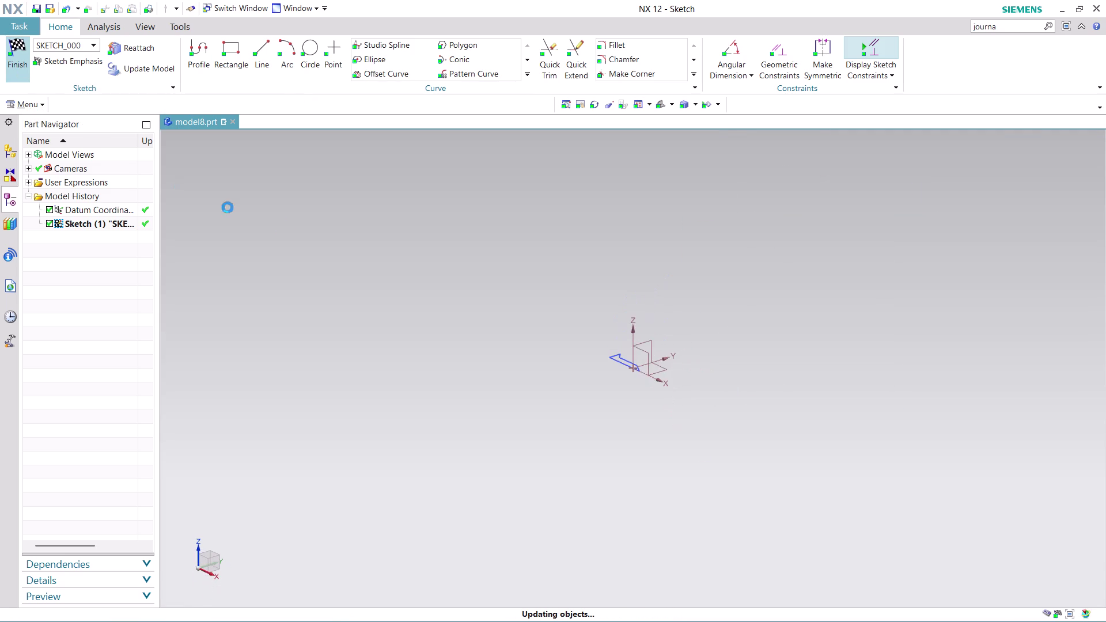
scroll(up, 3)
scroll(up, 3)
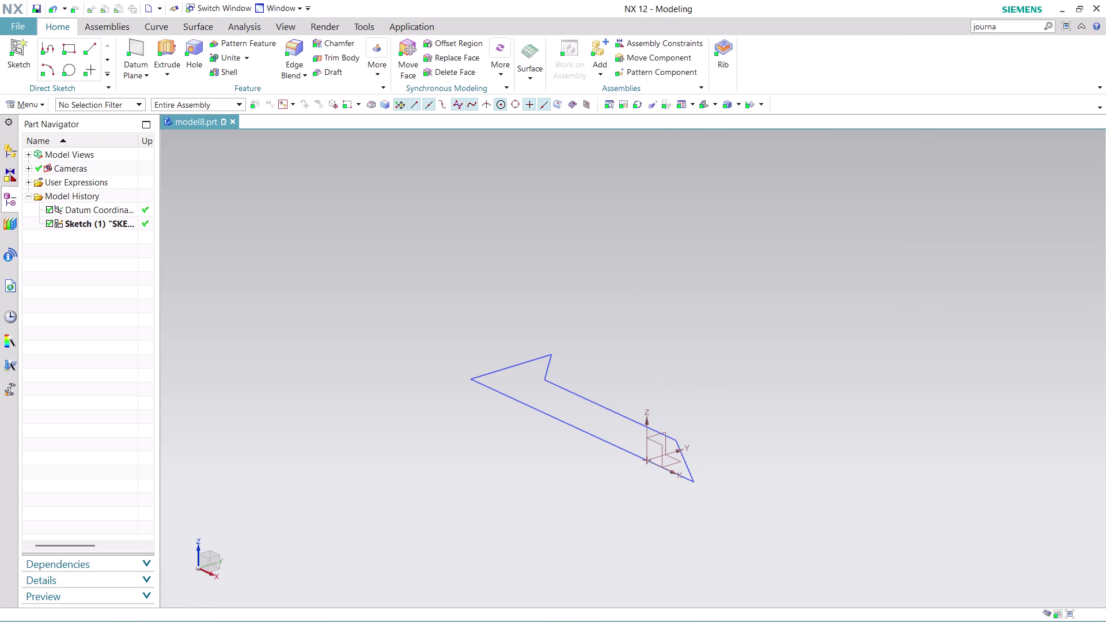
scroll(up, 3)
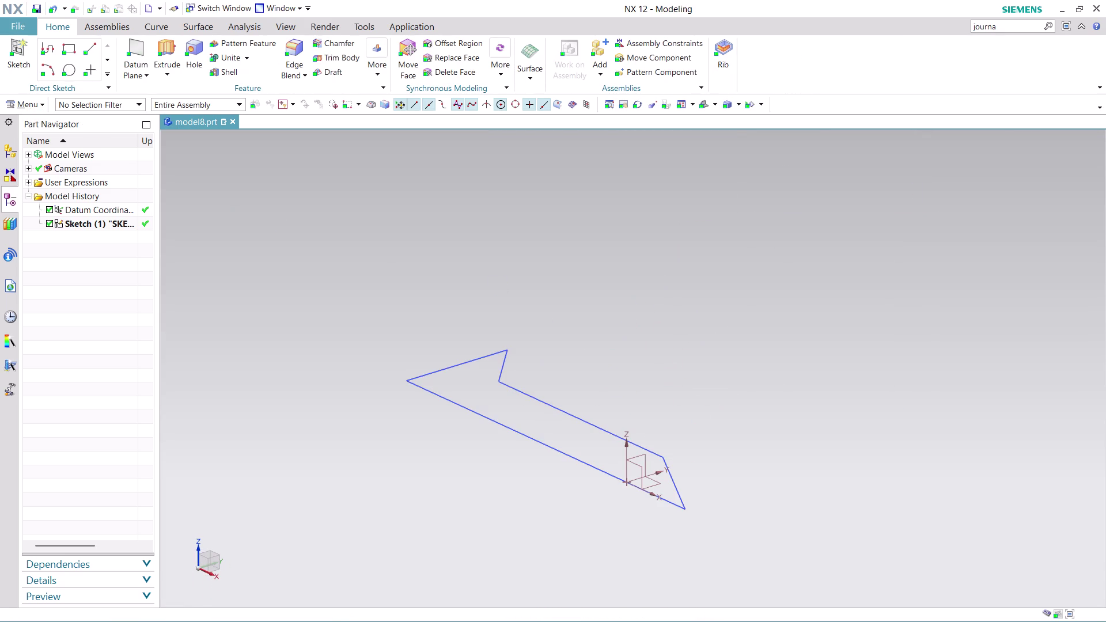
click(168, 64)
click(183, 100)
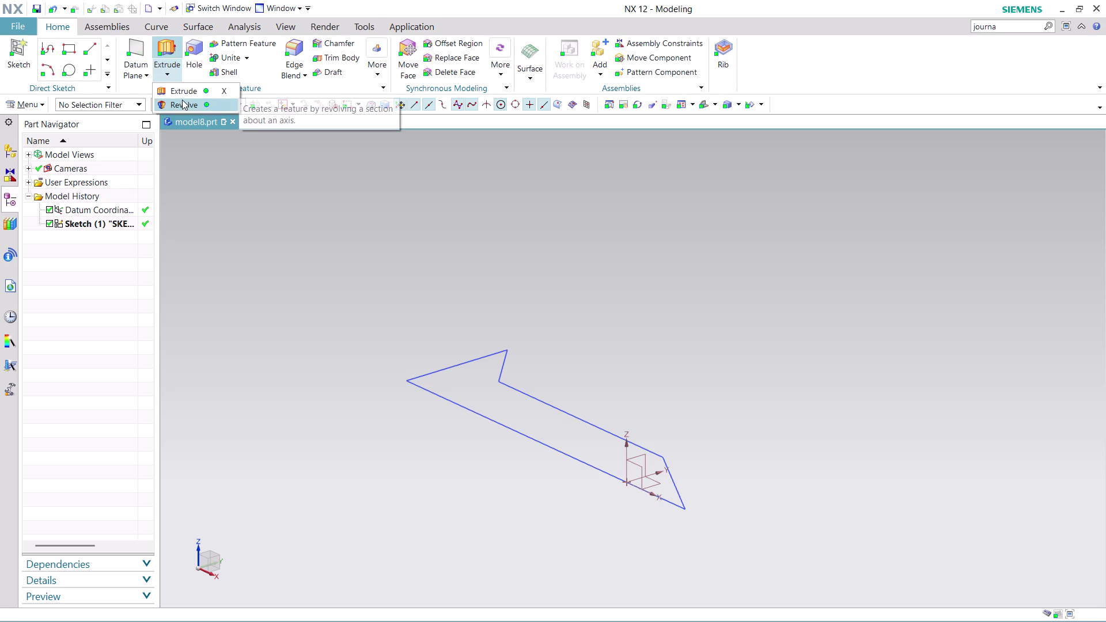
Revolve the six-curve profile 360° about the specified axis vector and point.
click(577, 438)
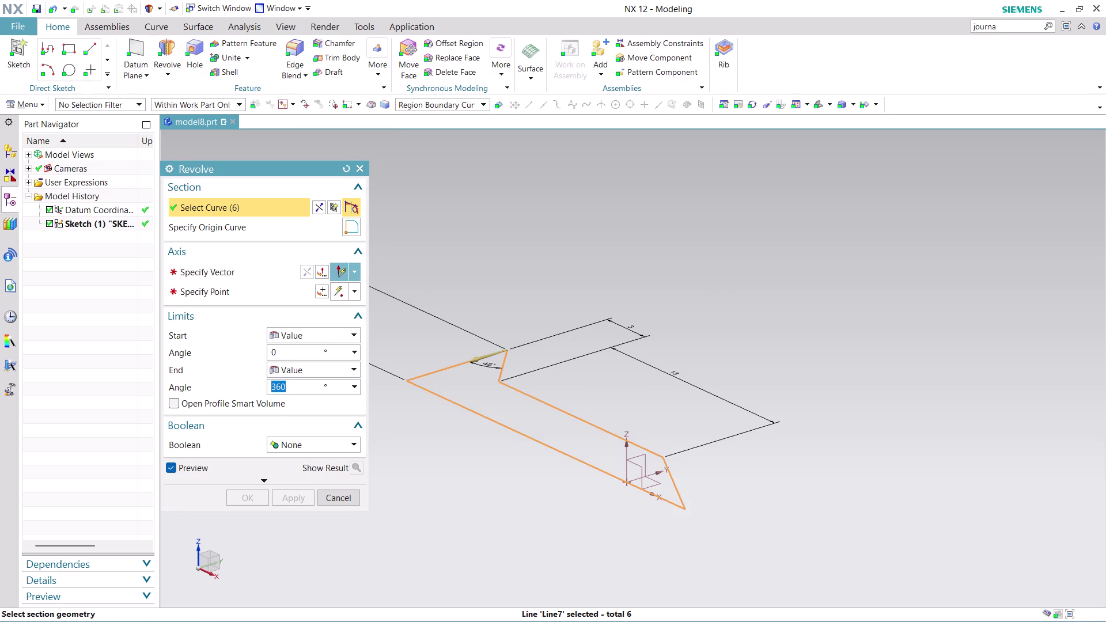
click(249, 272)
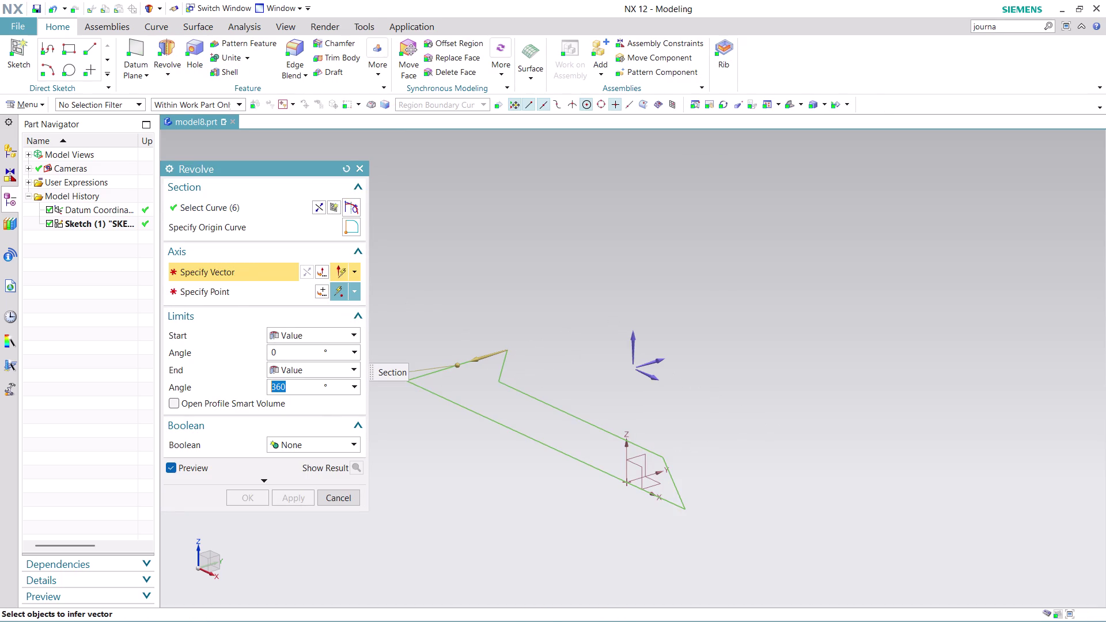
click(653, 380)
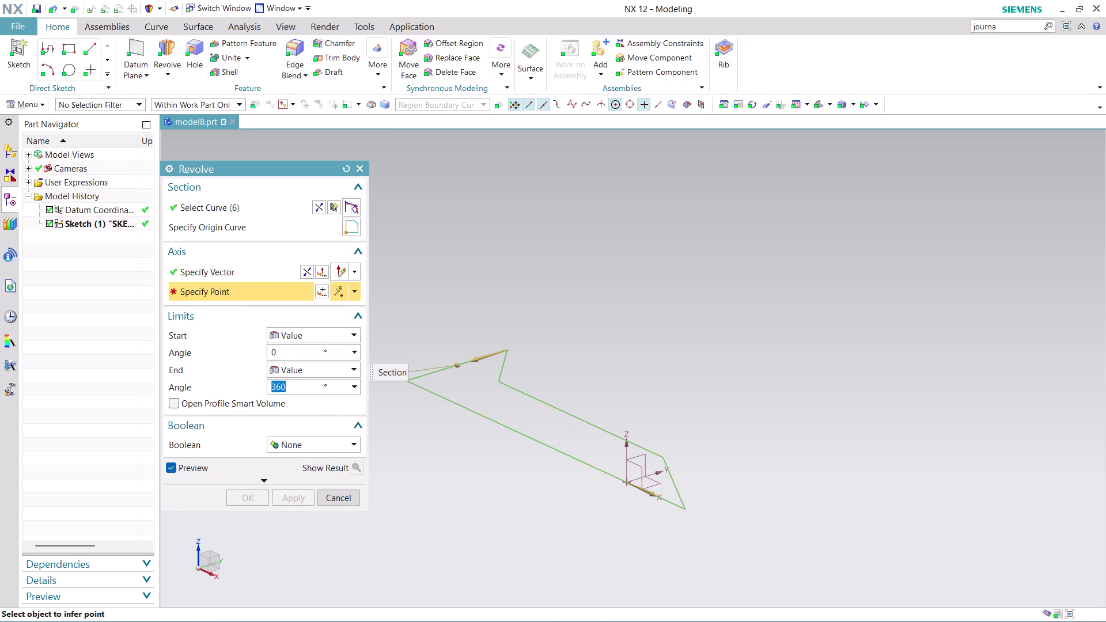
click(307, 265)
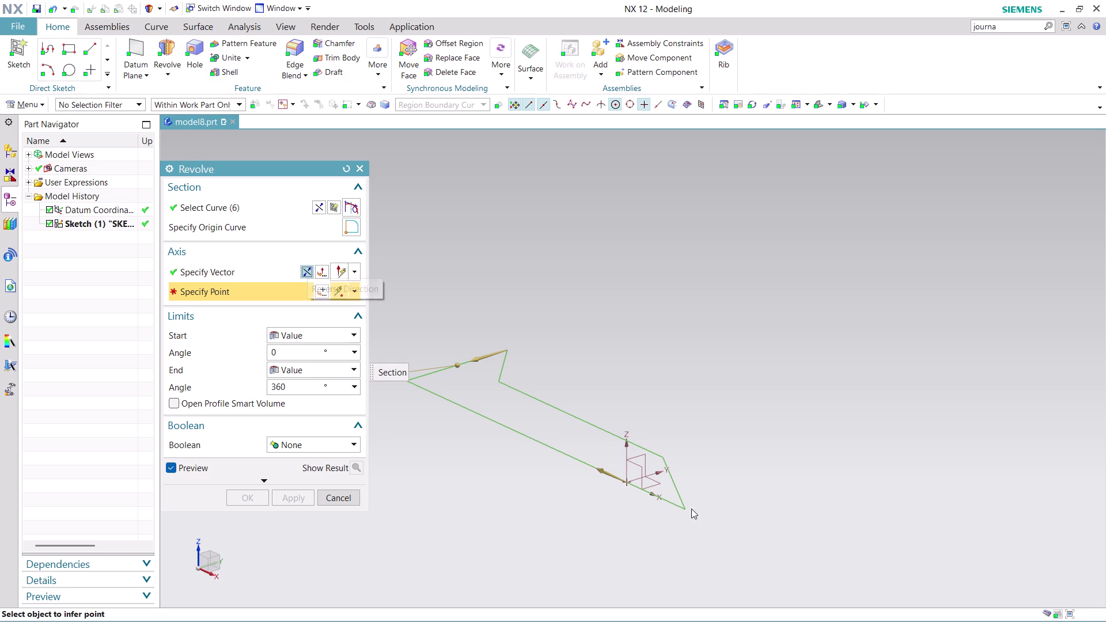
click(628, 481)
scroll(down, 3)
middle_drag(695, 384, 858, 399)
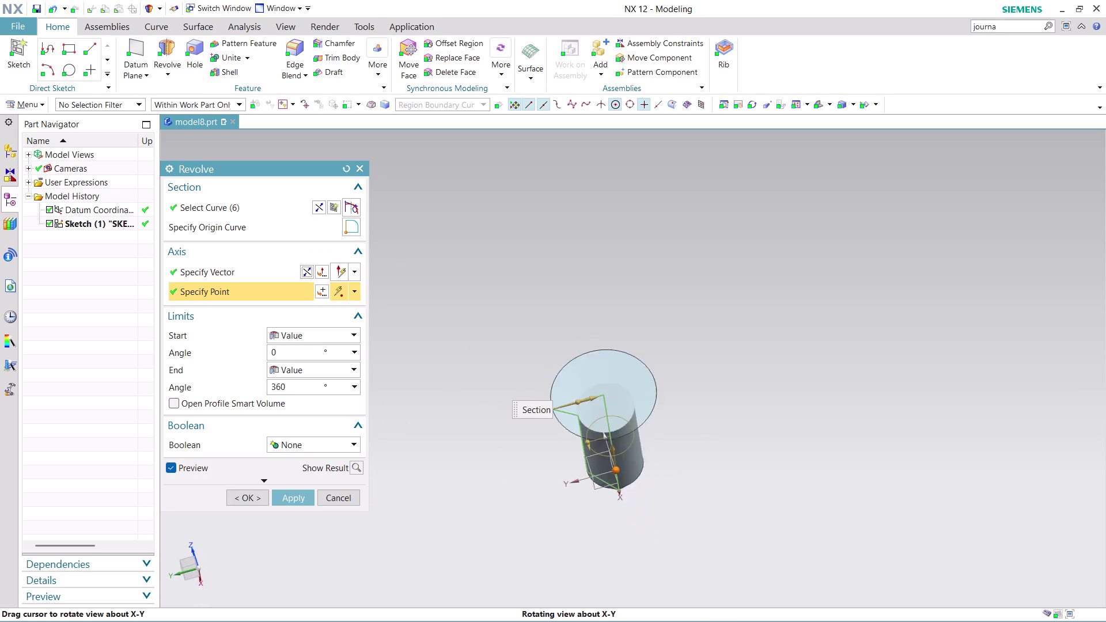
middle_drag(858, 398, 858, 345)
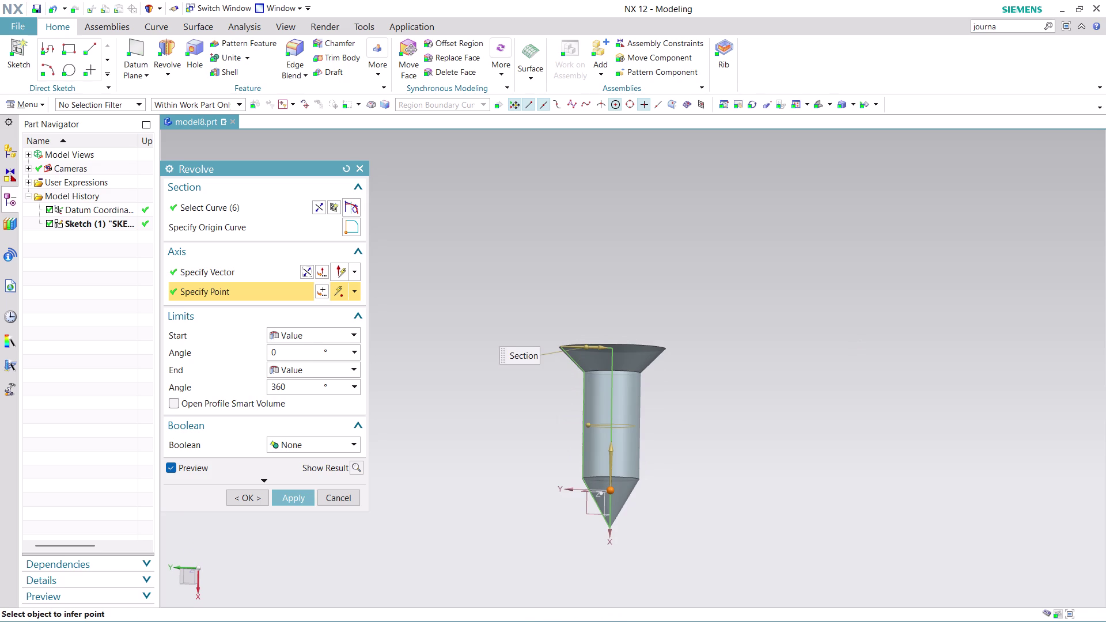
scroll(up, 3)
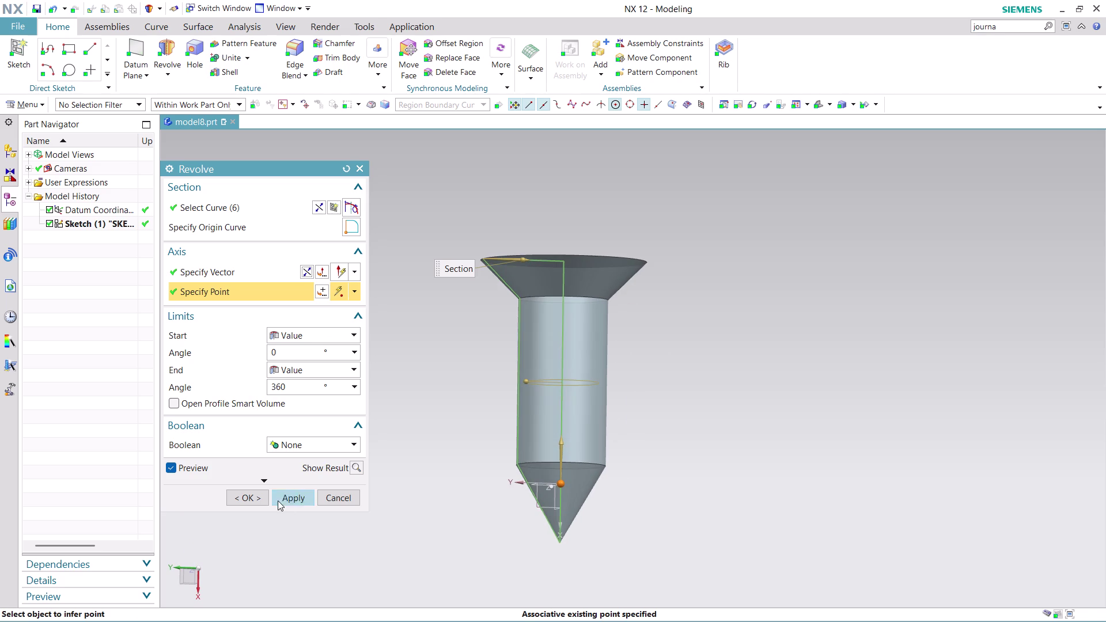
click(240, 496)
scroll(up, 3)
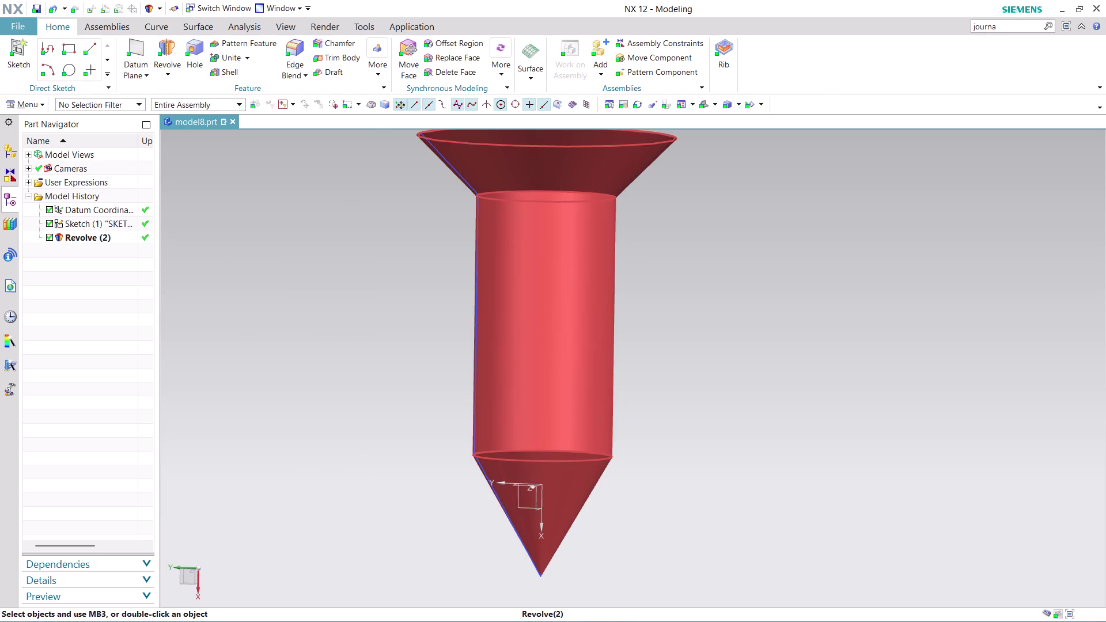
Hide Sketch (1) from the Part Navigator so only the screw solid shows.
scroll(down, 3)
middle_drag(592, 415, 691, 414)
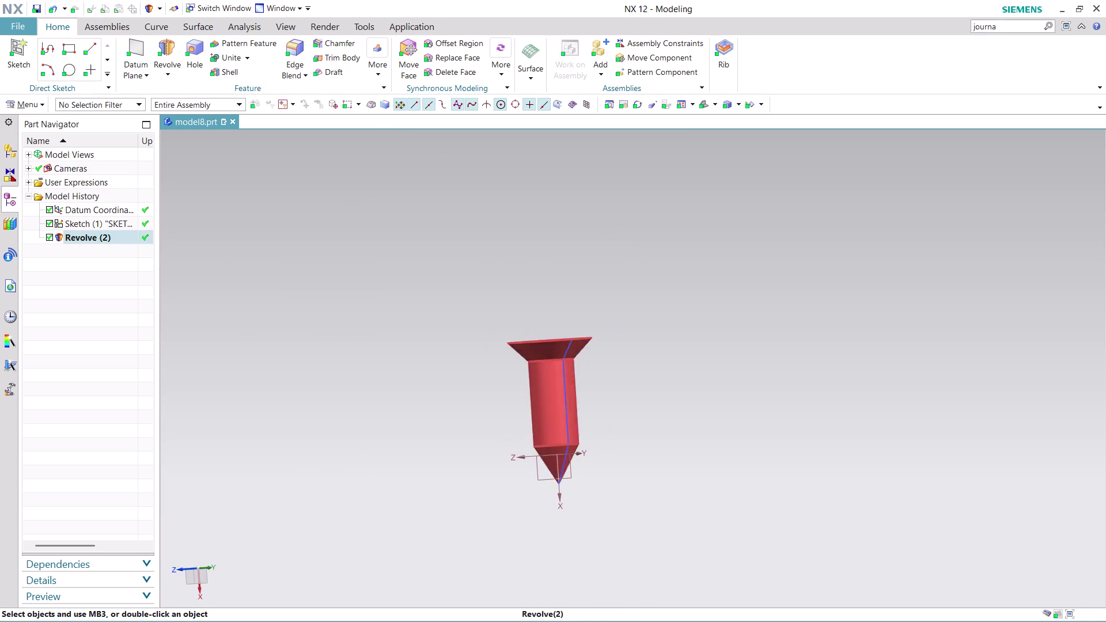
scroll(up, 3)
right_click(547, 348)
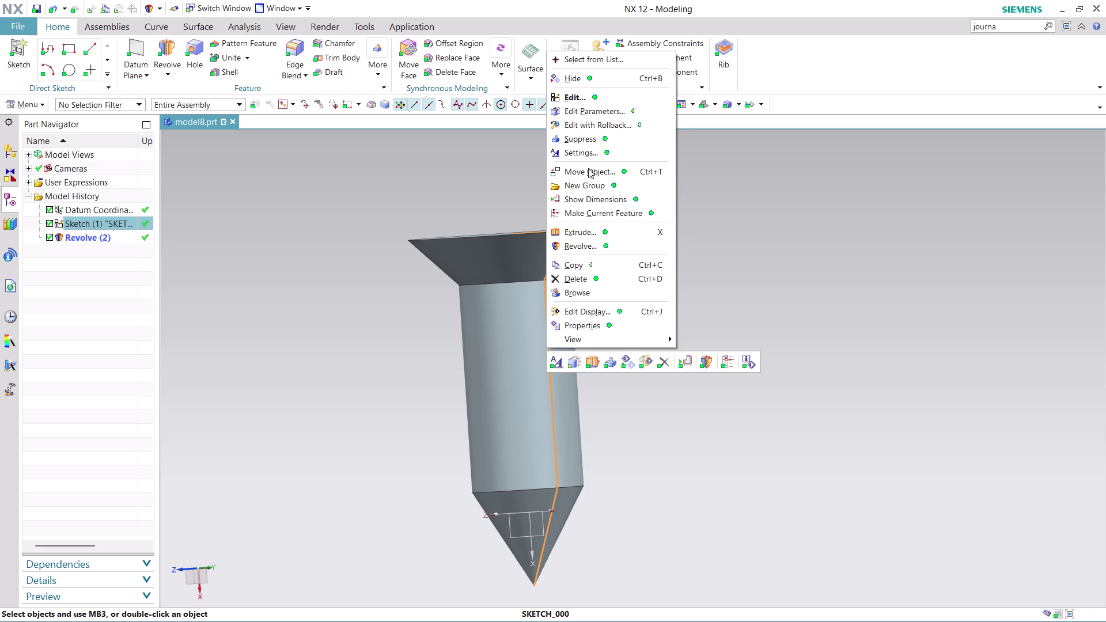
click(587, 74)
scroll(up, 3)
scroll(down, 3)
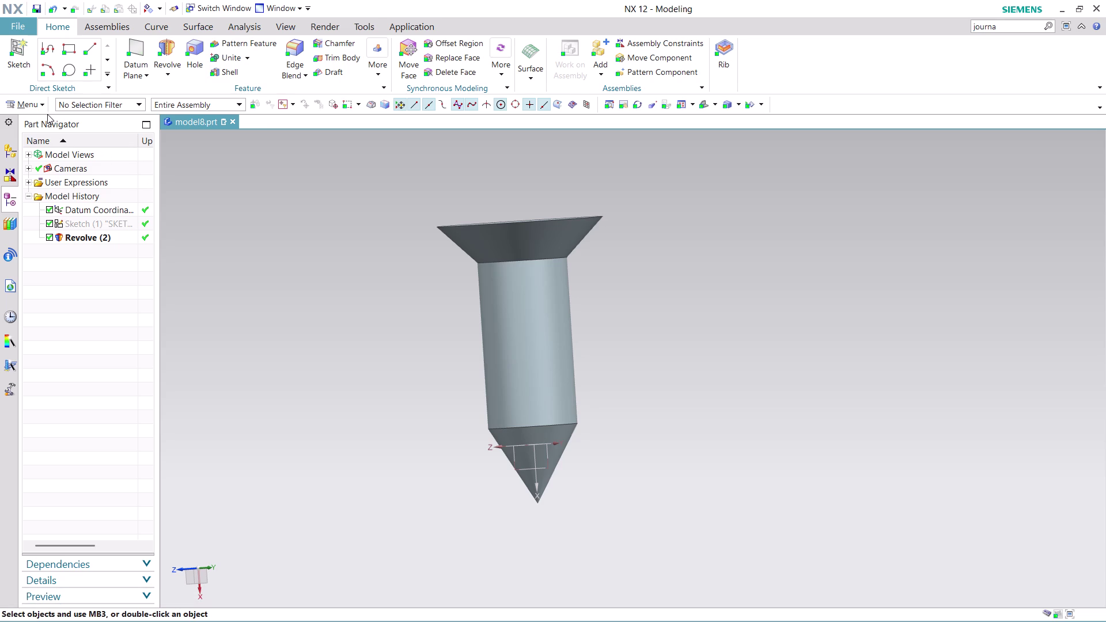
click(34, 102)
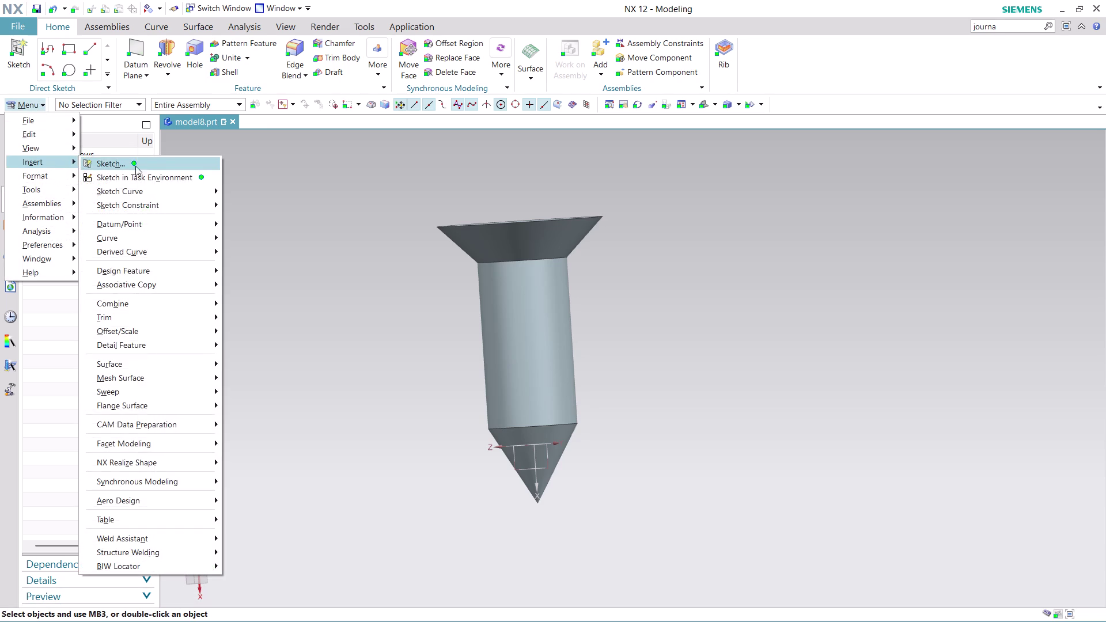
Create Sketch (3) at zero offset, X-axis horizontal reference, origin at zero coordinates.
click(175, 175)
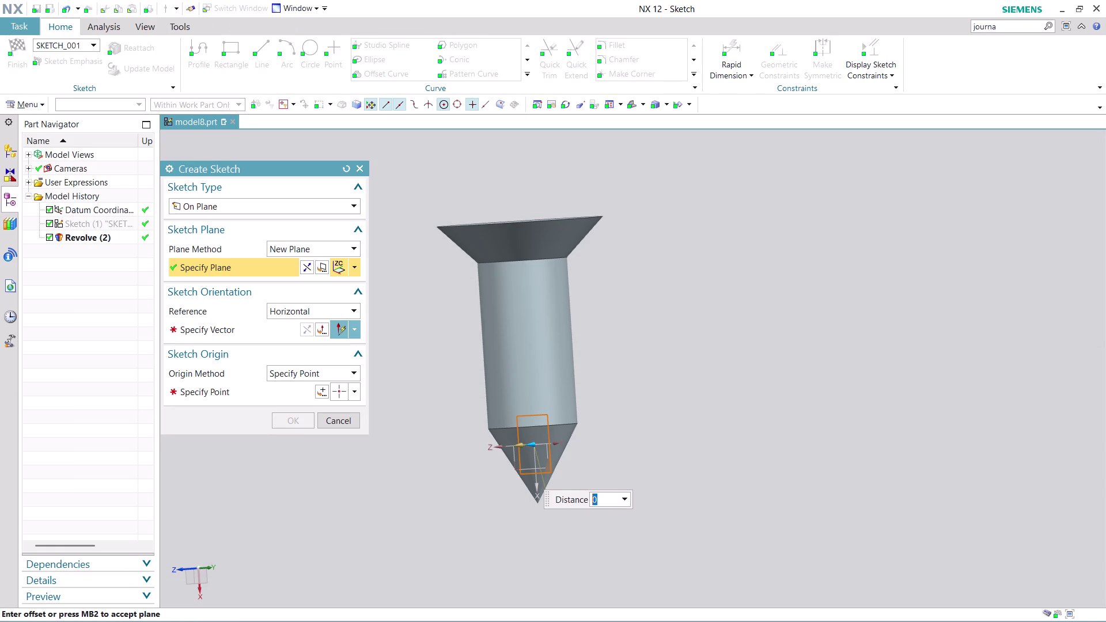
click(262, 325)
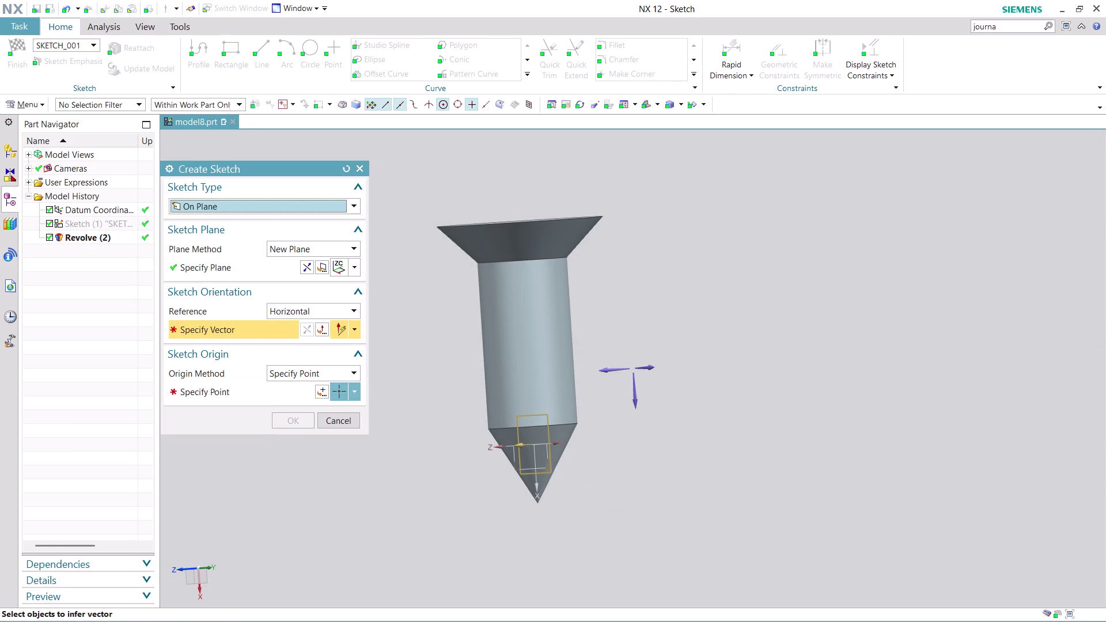
click(608, 372)
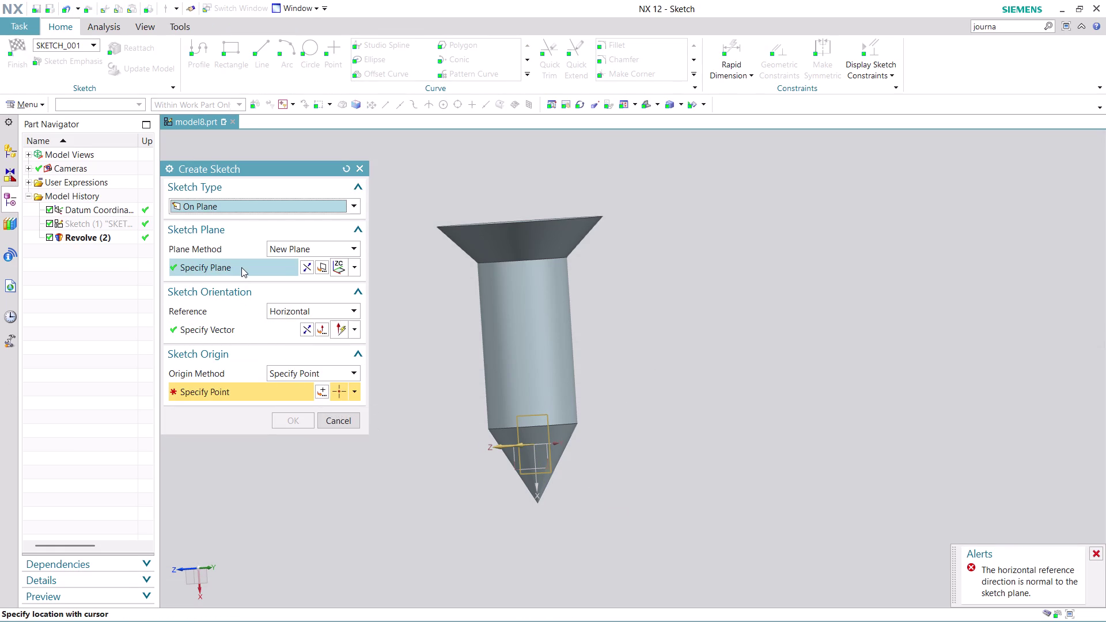
click(225, 329)
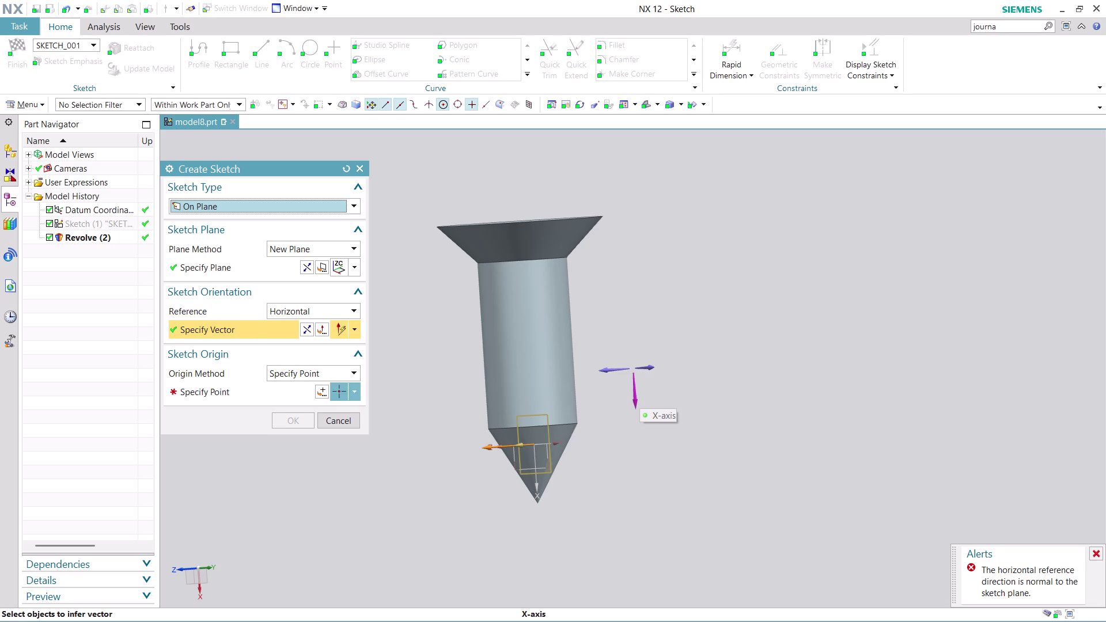
click(651, 367)
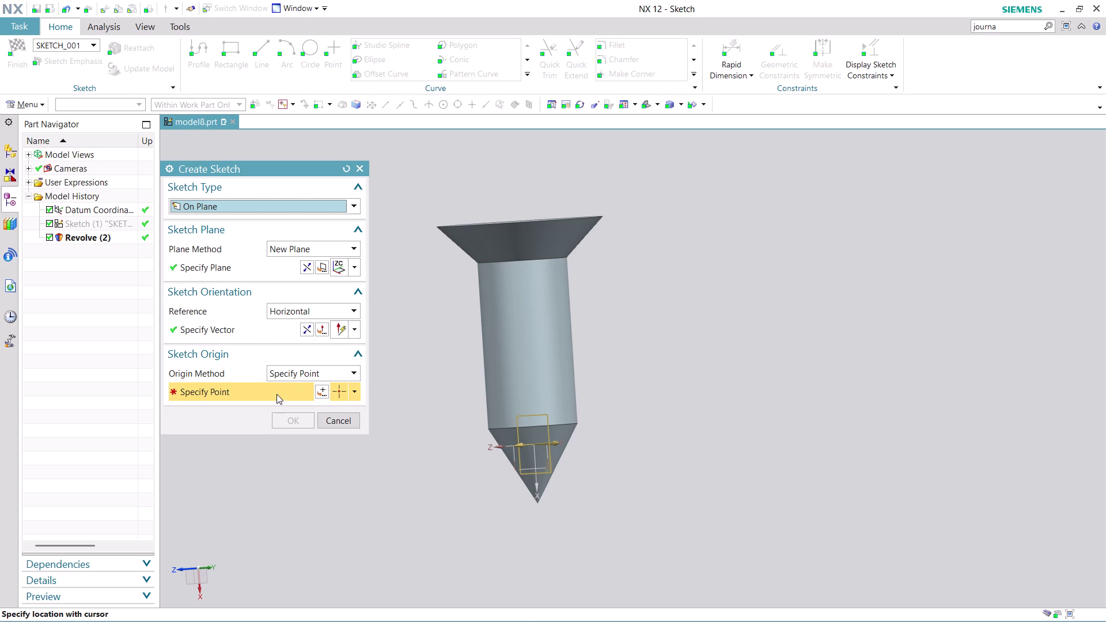
click(325, 391)
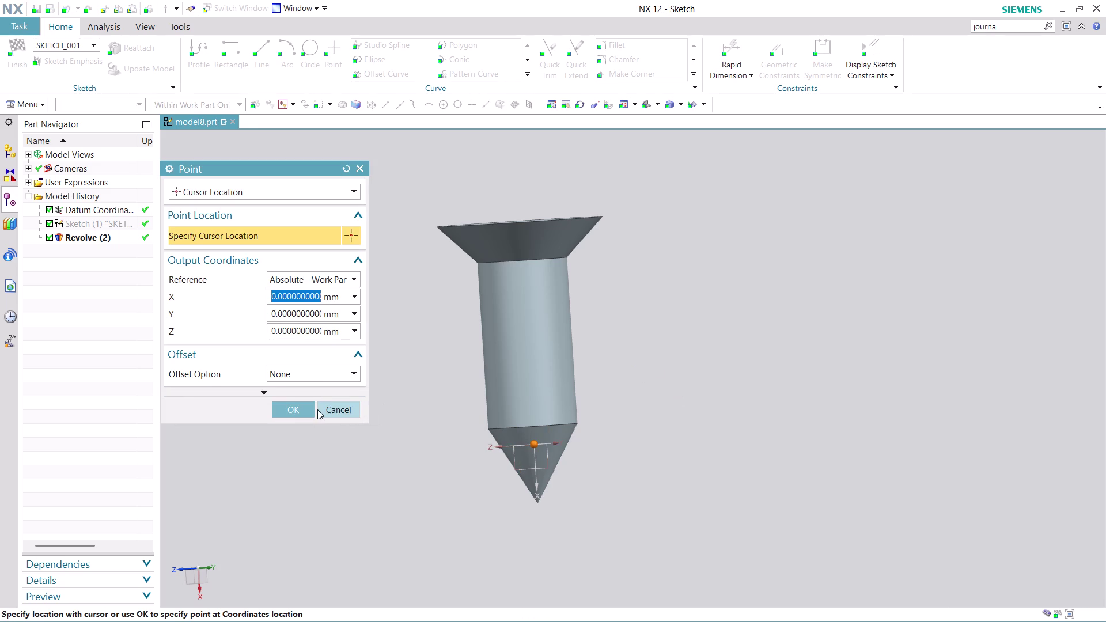
click(300, 409)
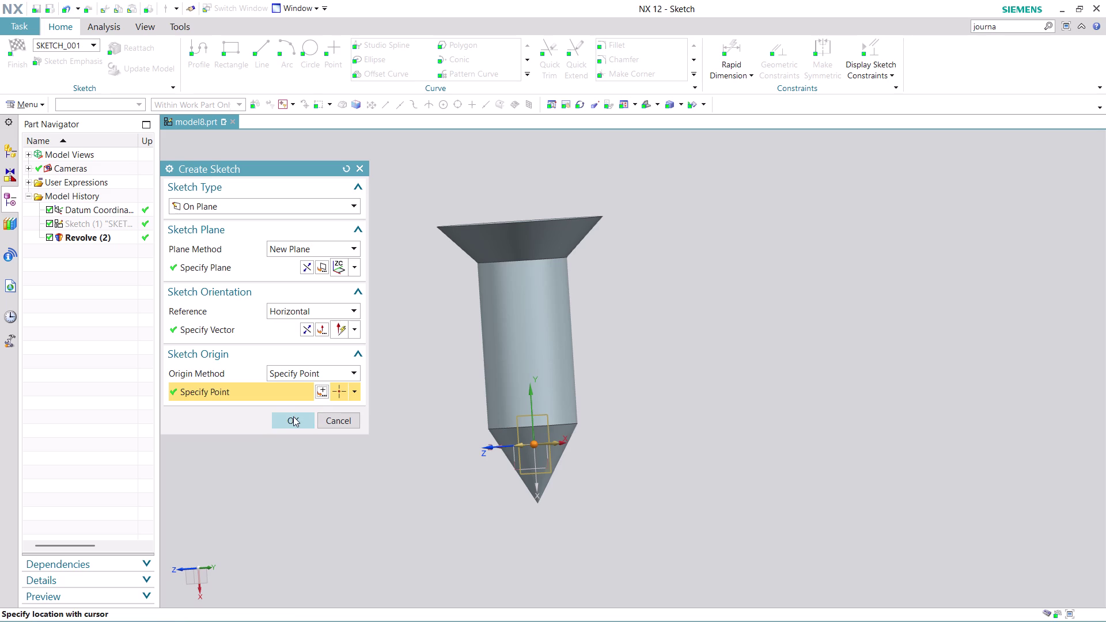
click(293, 417)
scroll(down, 3)
scroll(up, 3)
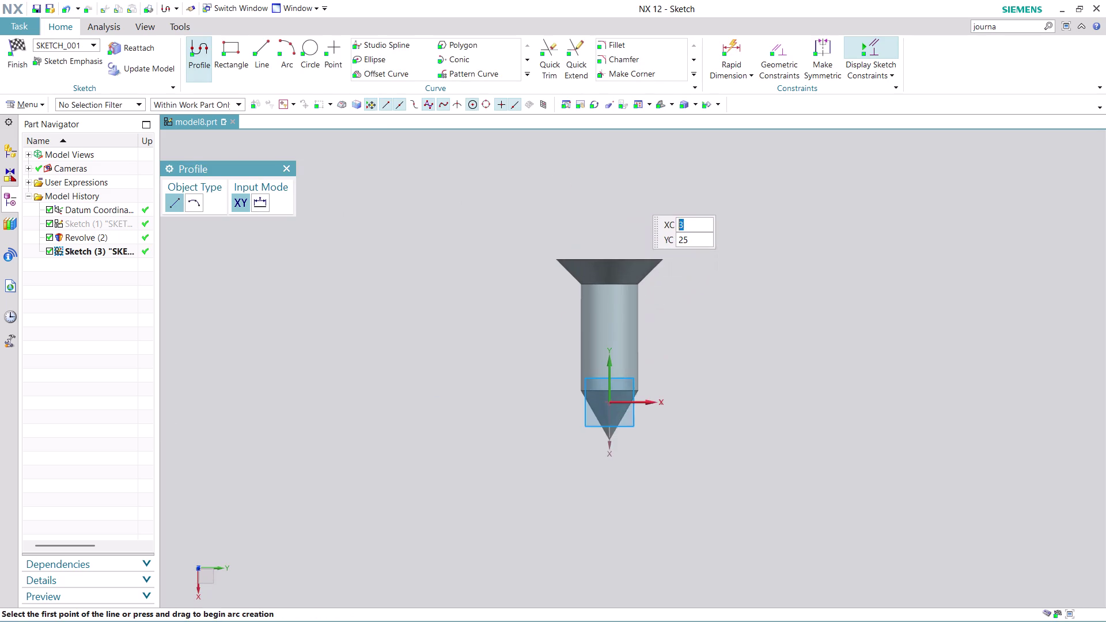
Project the screw head's top edge from Revolve (2) into Sketch (3).
scroll(up, 3)
scroll(up, 3)
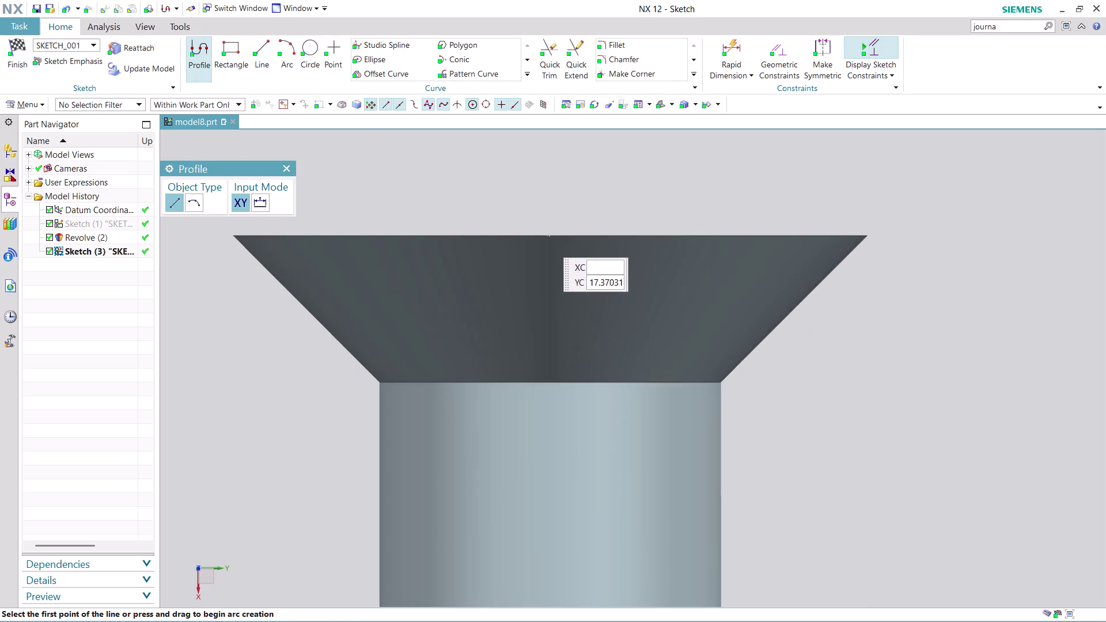
click(288, 165)
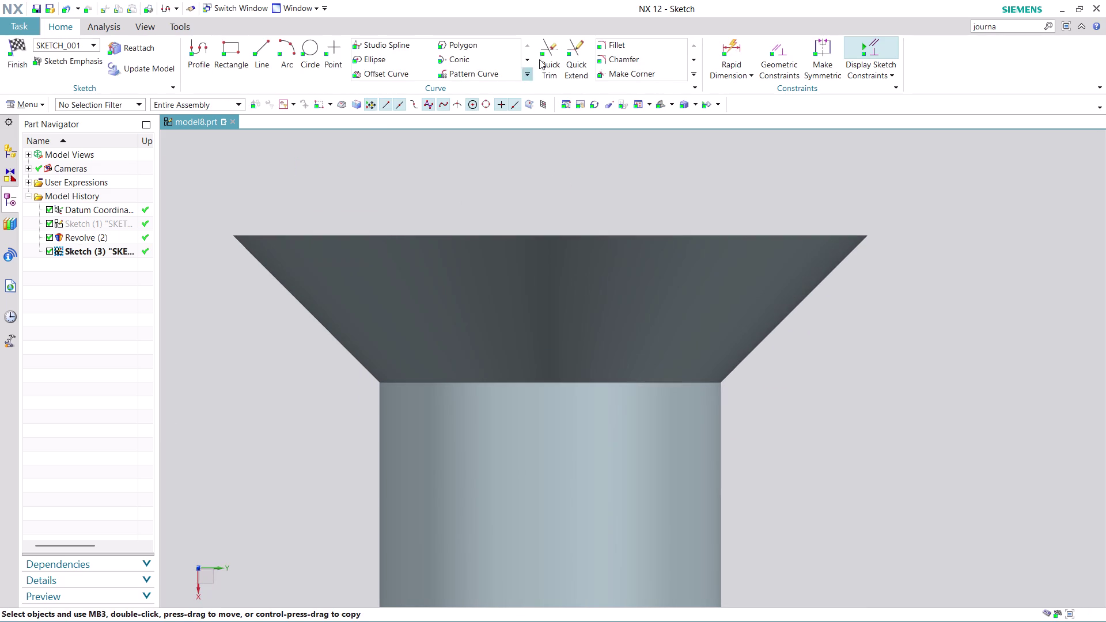
click(526, 70)
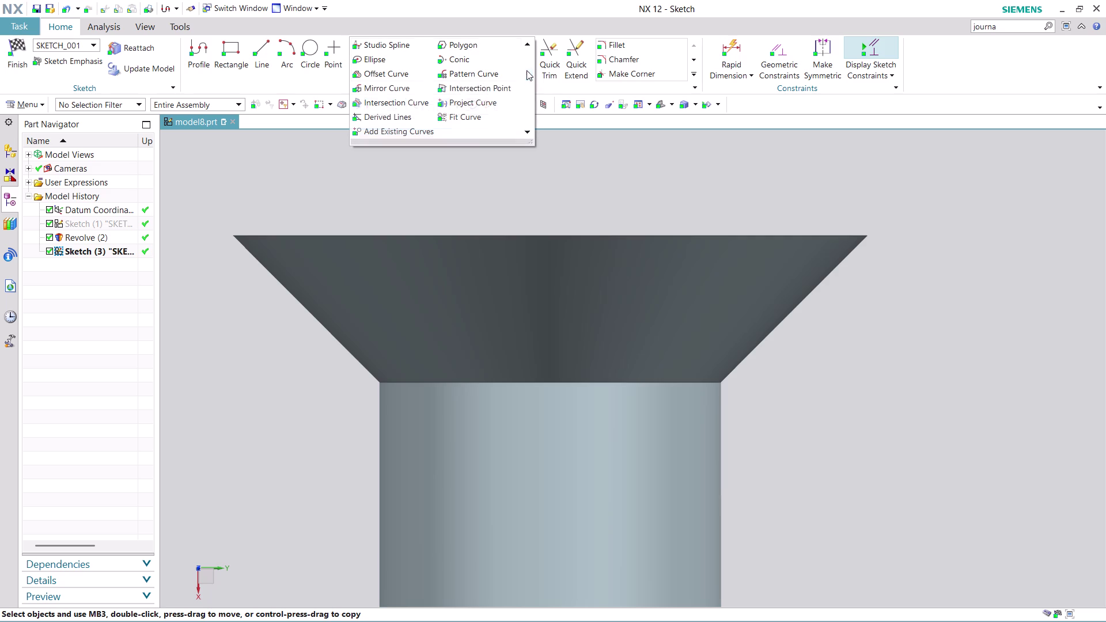
click(482, 97)
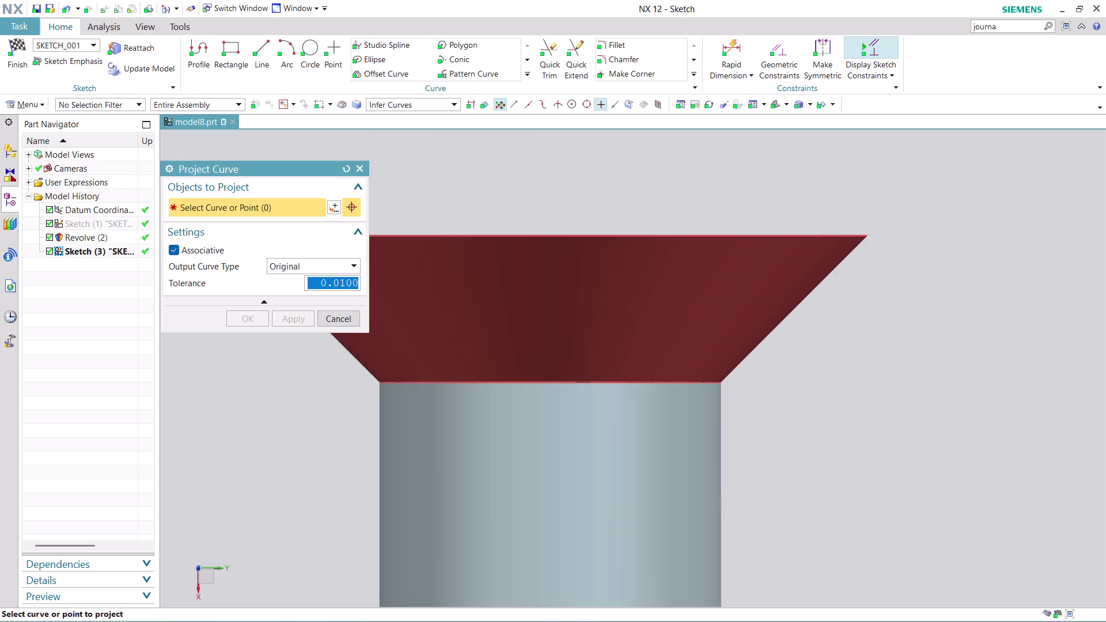
click(534, 237)
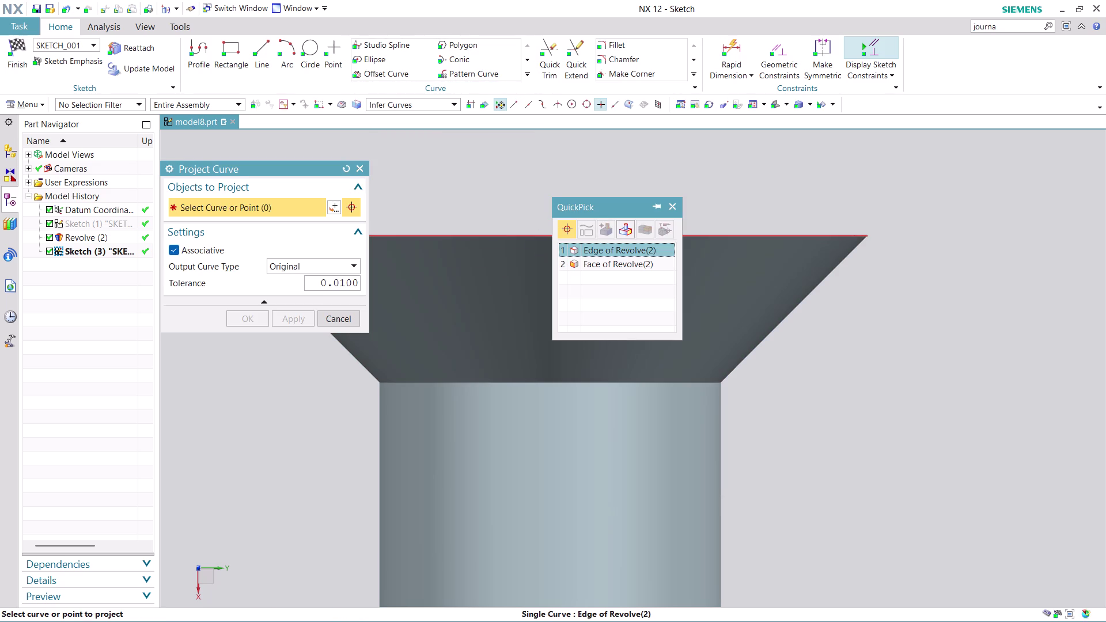
click(630, 249)
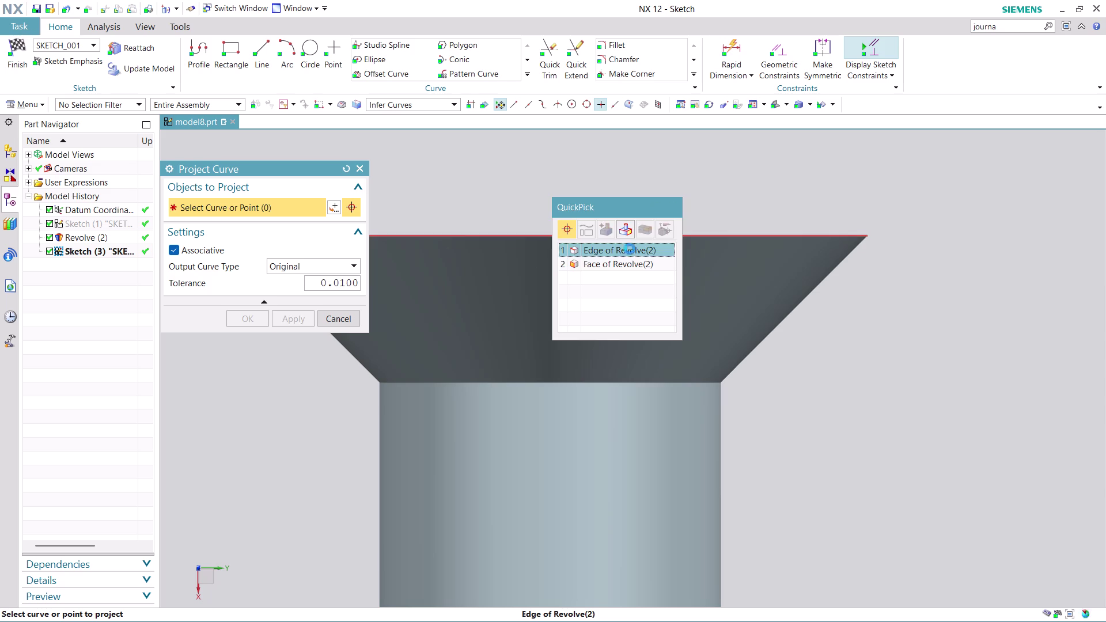
click(296, 320)
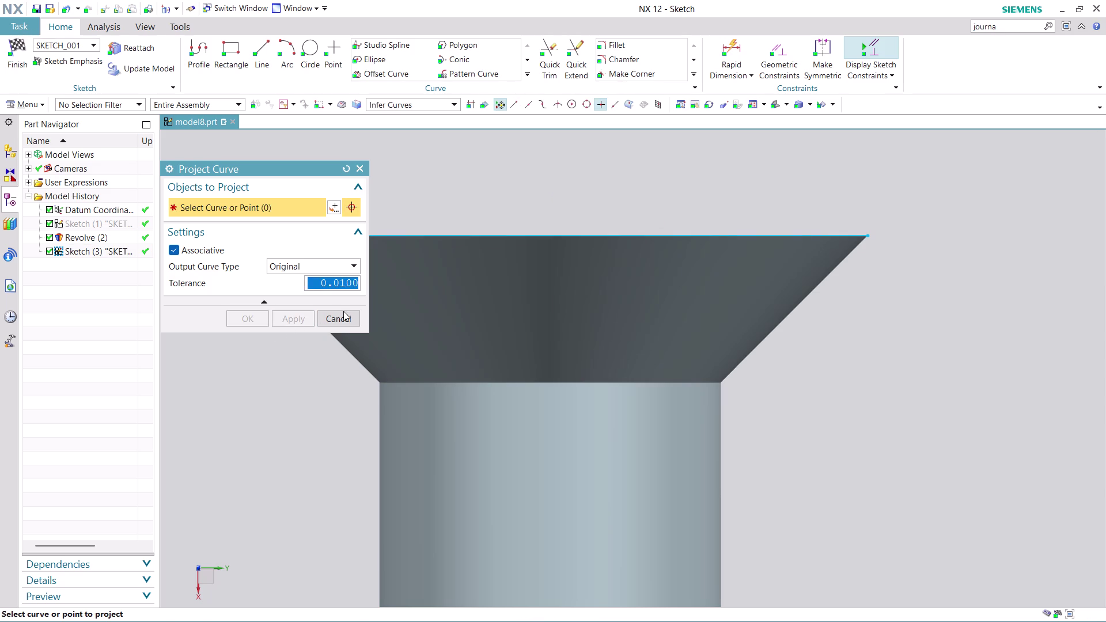
click(348, 318)
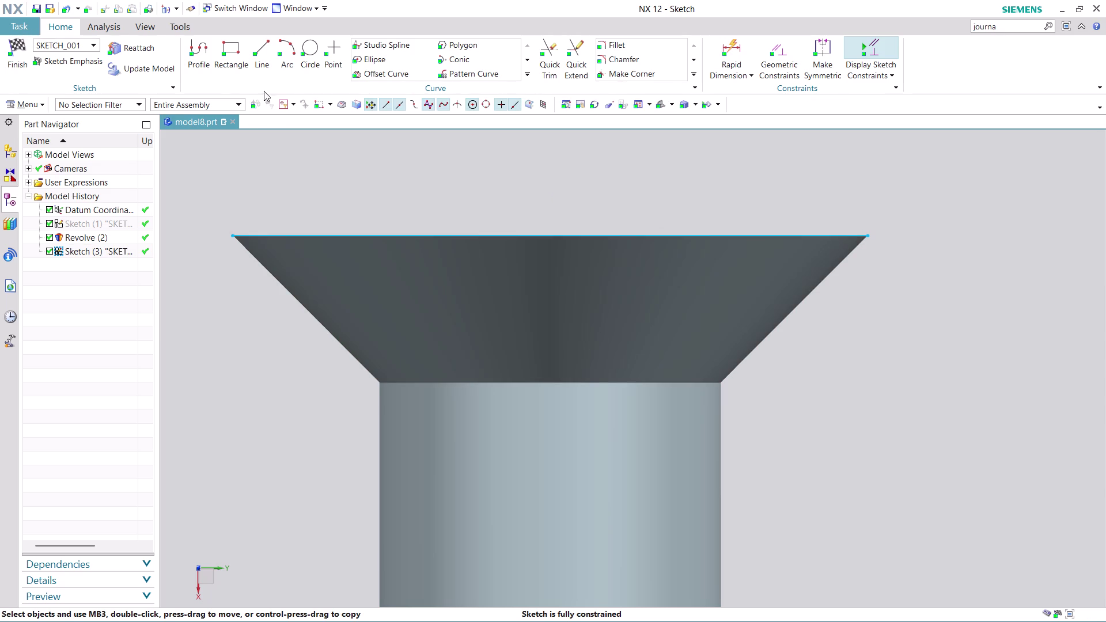
click(204, 56)
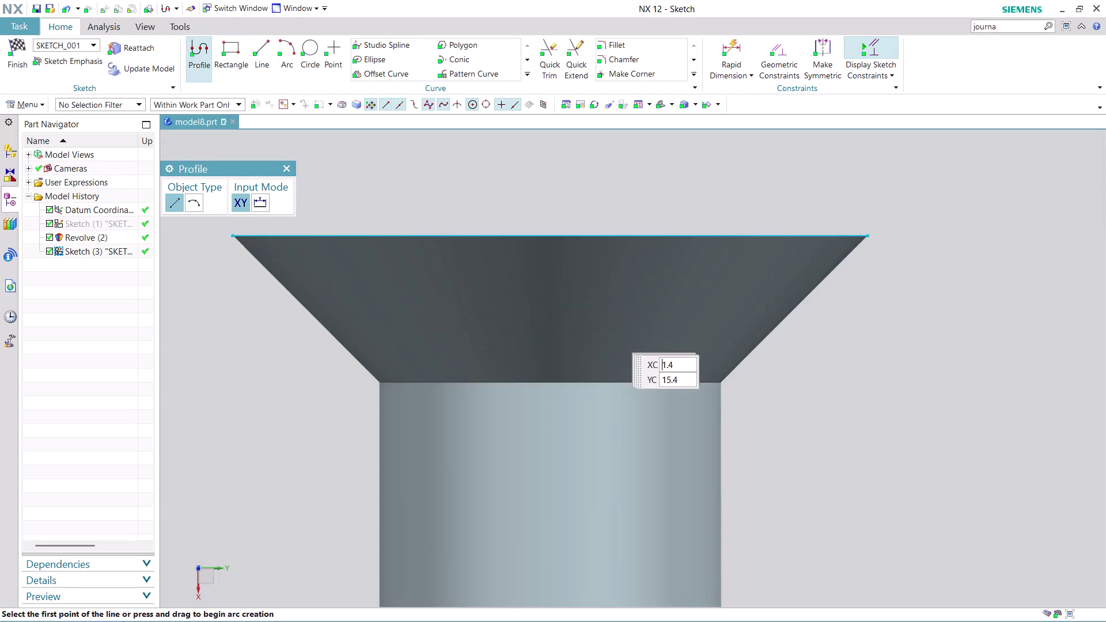
Draw the three slot lines down from the head's top edge, 1.7 deep.
scroll(down, 3)
scroll(down, 3)
scroll(up, 3)
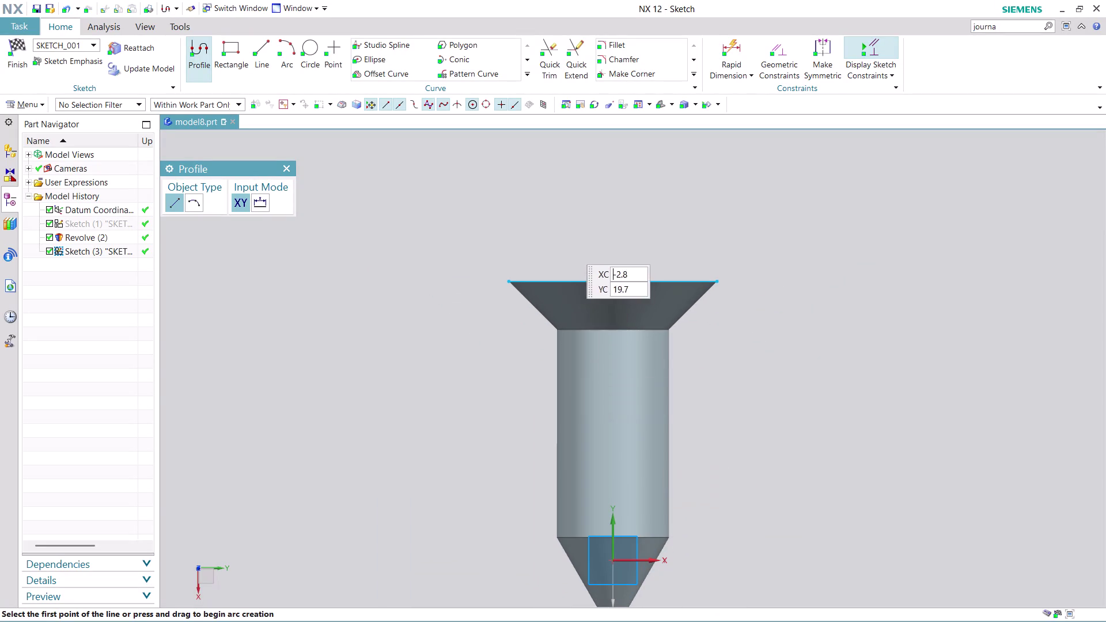
scroll(up, 3)
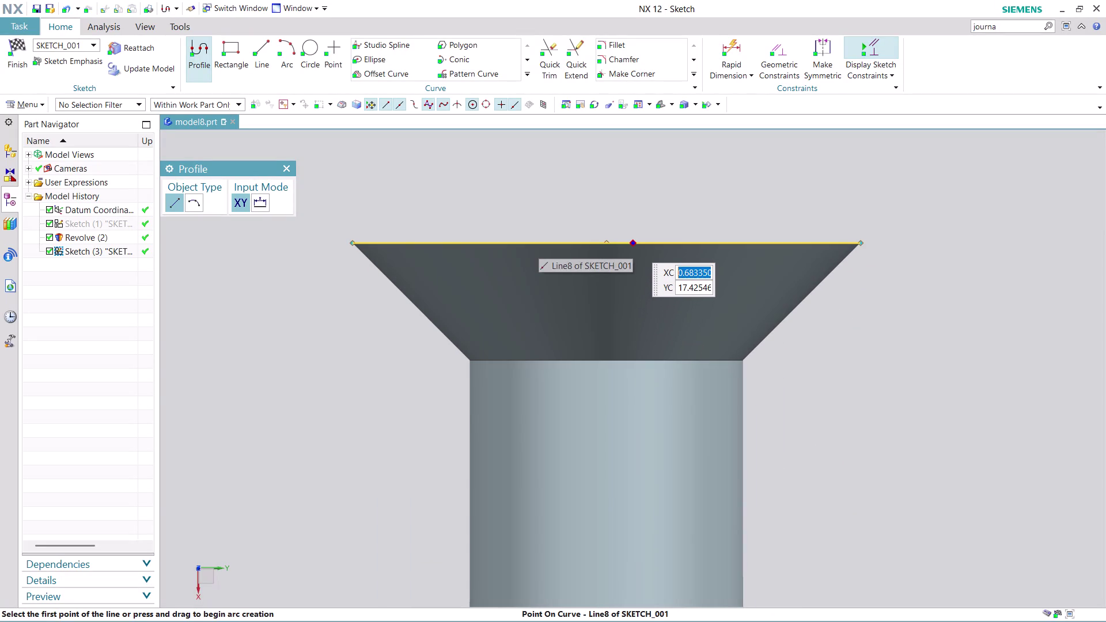
click(633, 242)
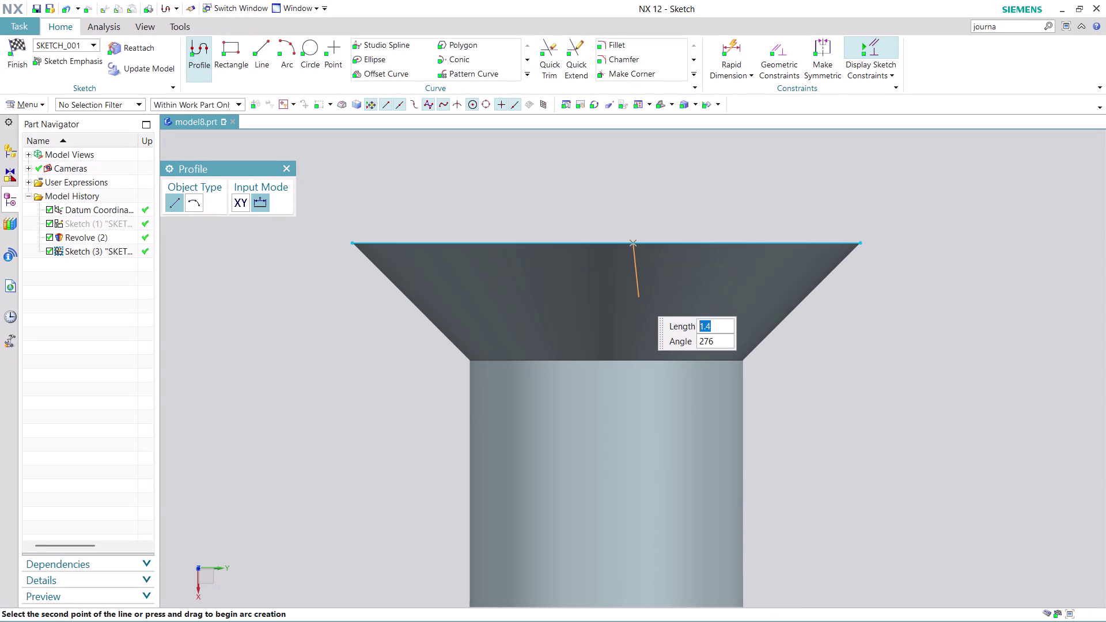
click(633, 308)
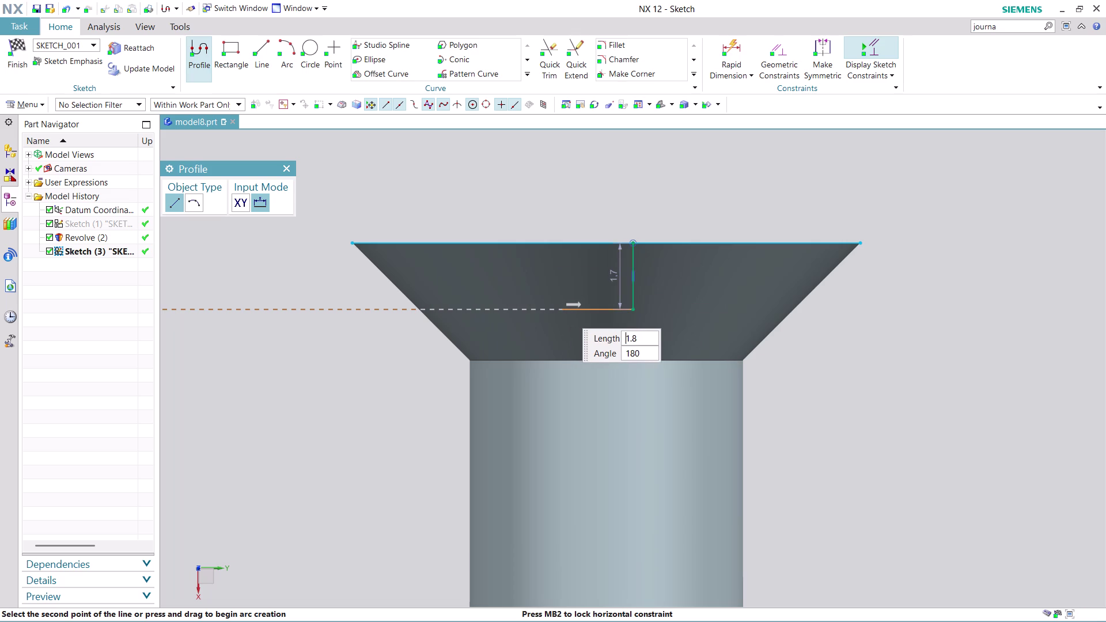
click(573, 309)
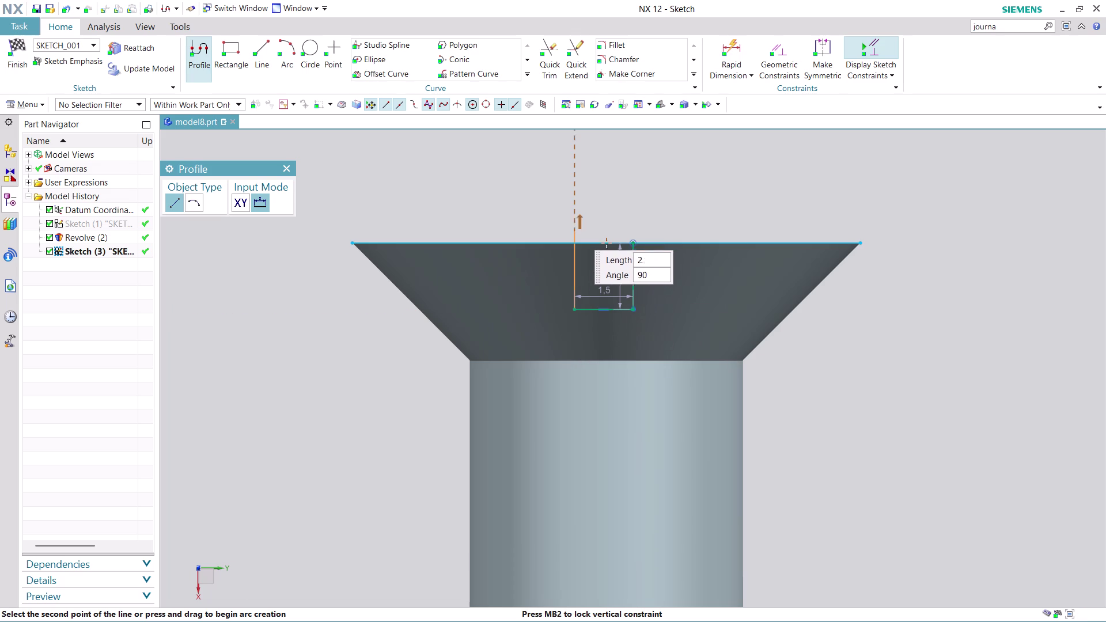
click(577, 209)
key(Escape)
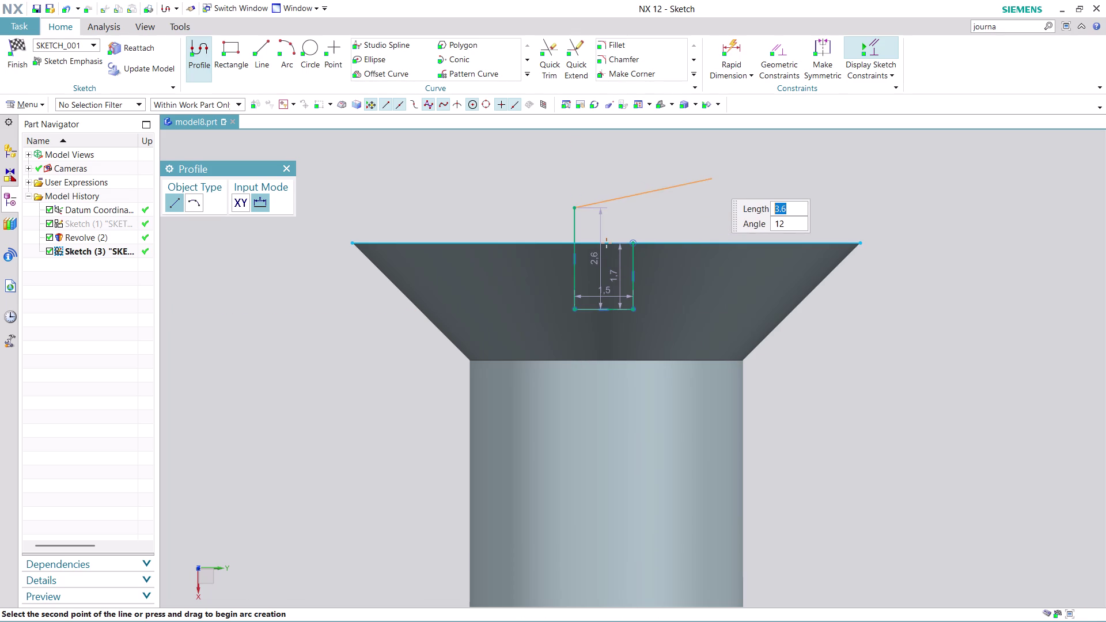
key(Escape)
Move the slot width dimension below the slot and change it from 1.5 to 2.
scroll(up, 3)
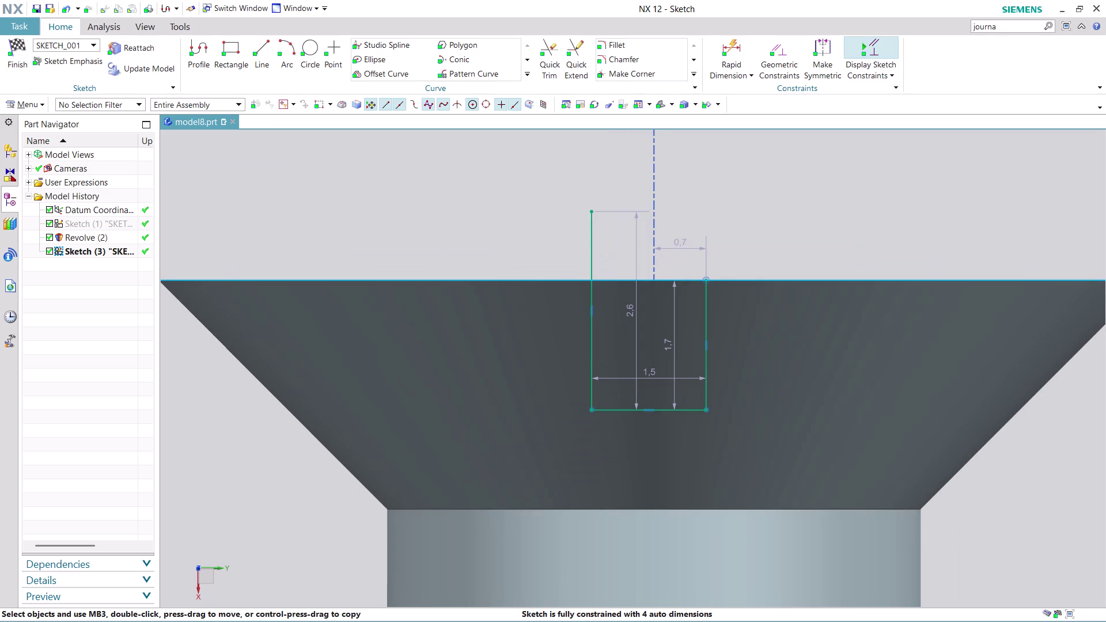
drag(647, 376, 662, 443)
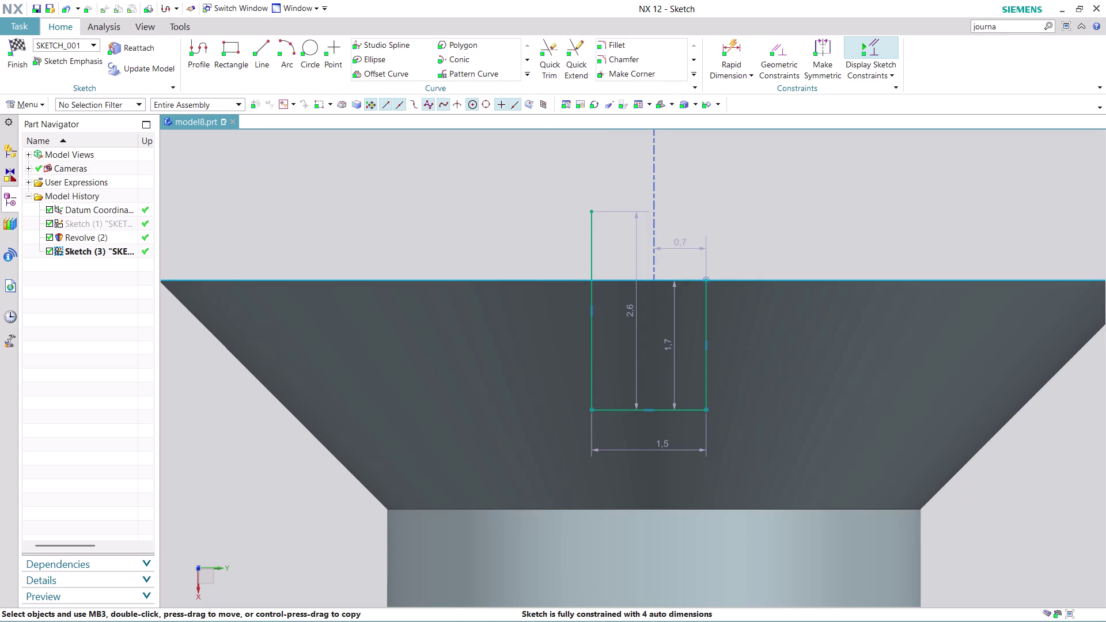
double_click(661, 447)
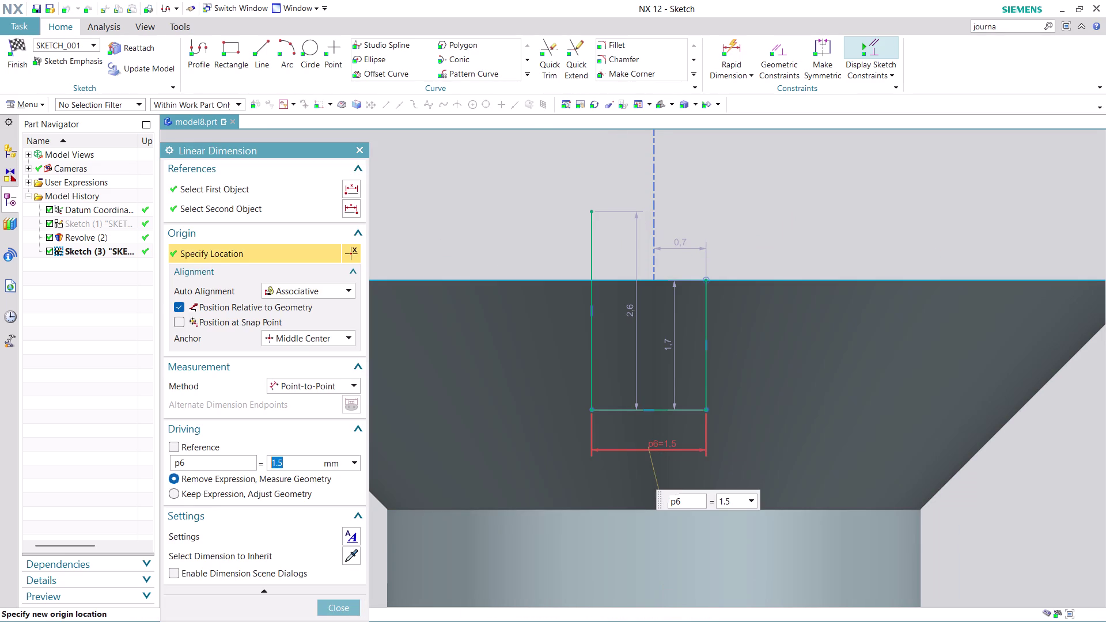
key(2)
key(Return)
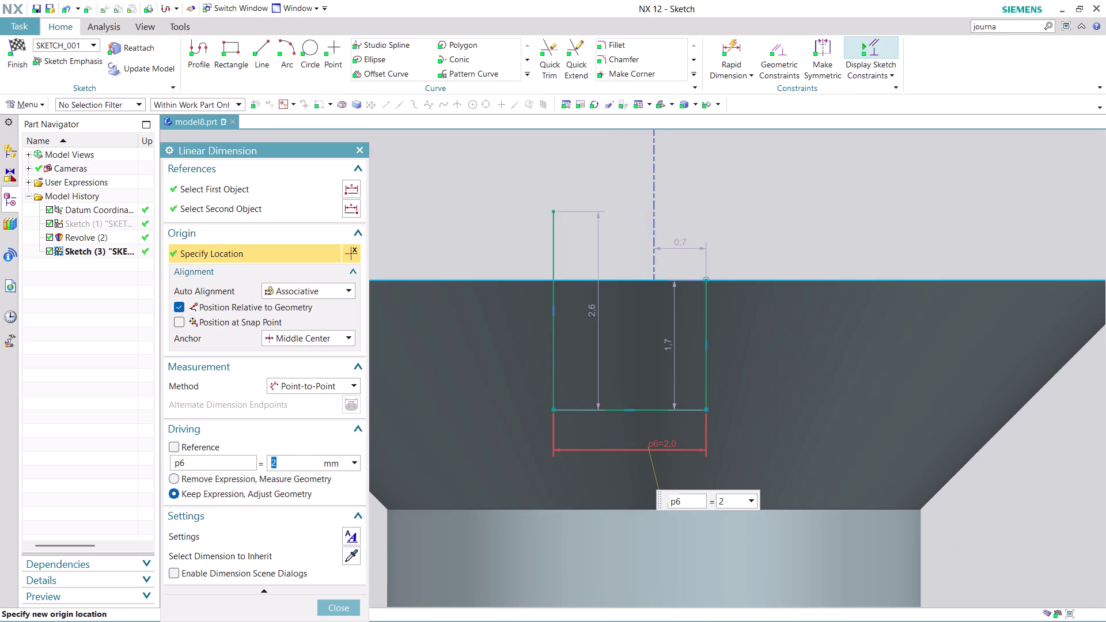
click(346, 609)
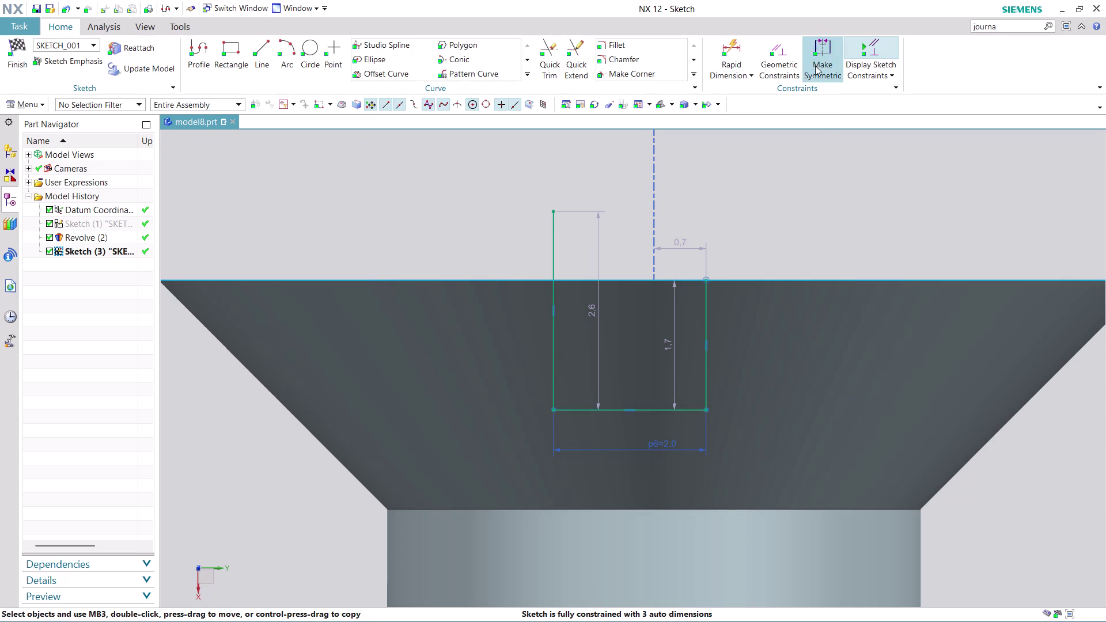
Make both slot sides symmetric about the vertical datum axis, then place the 1.7 depth dimension right of the slot.
click(814, 46)
click(705, 360)
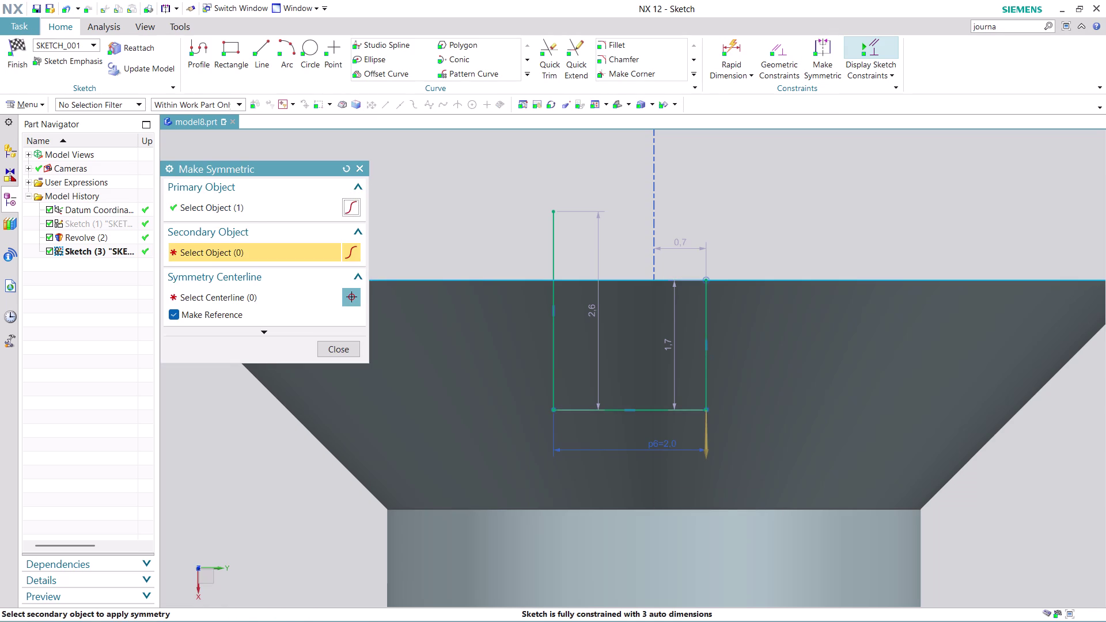
double_click(556, 372)
scroll(down, 3)
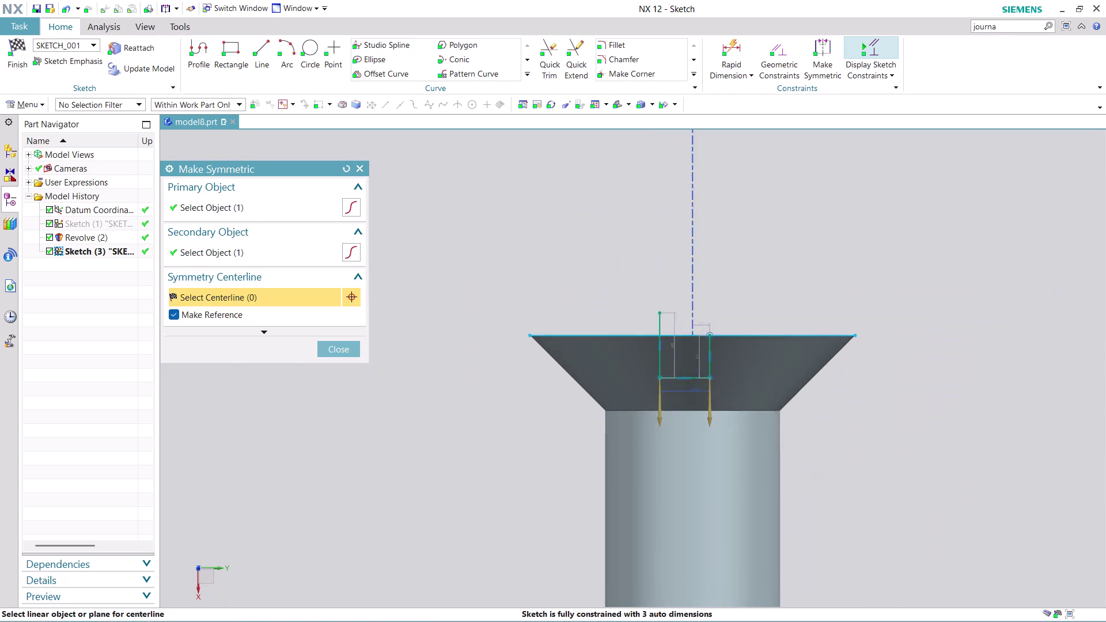
scroll(down, 3)
scroll(down, 3)
scroll(up, 3)
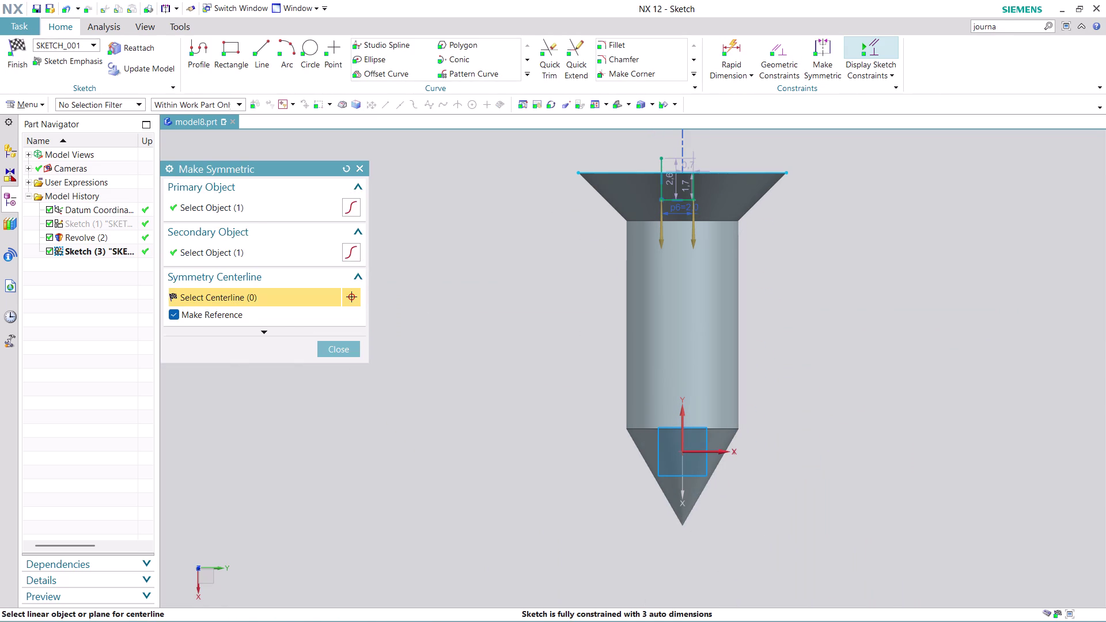
click(681, 417)
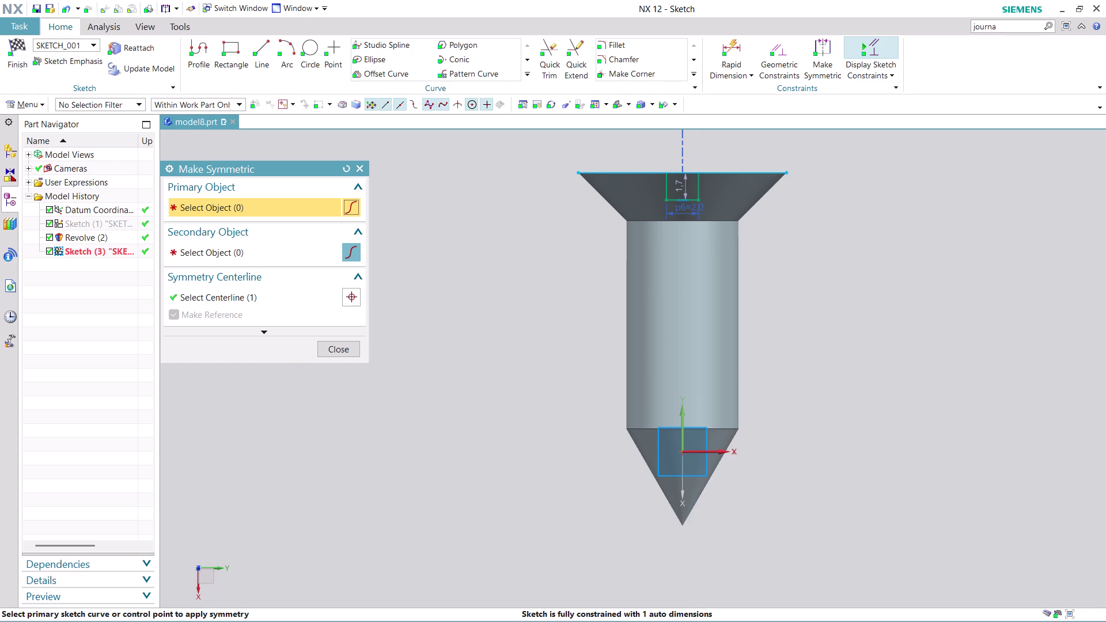
scroll(up, 3)
scroll(up, 3)
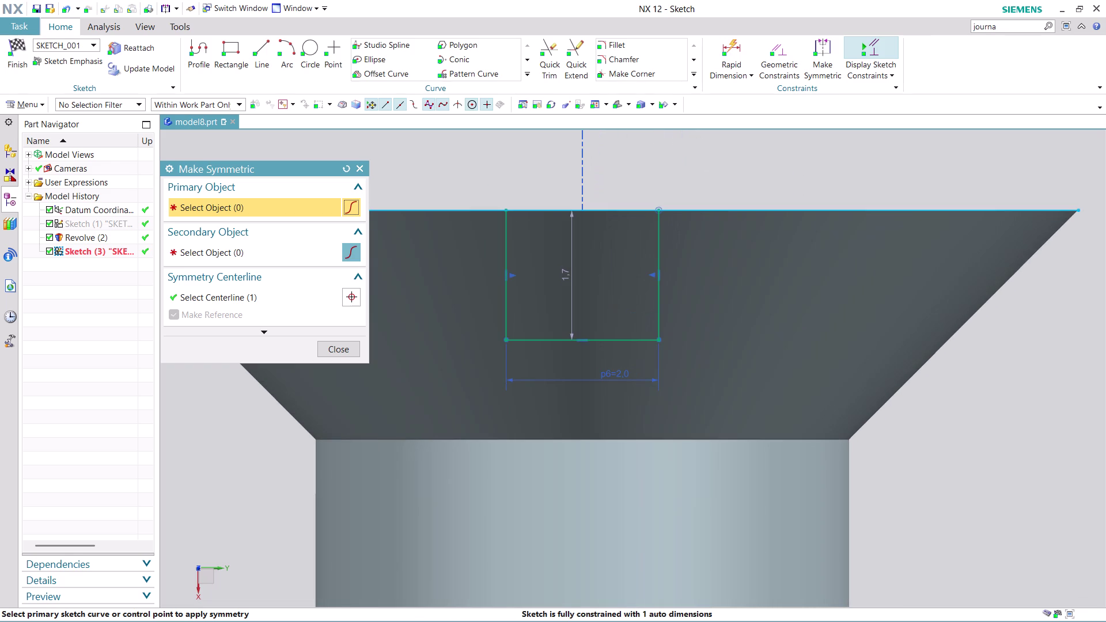
click(341, 348)
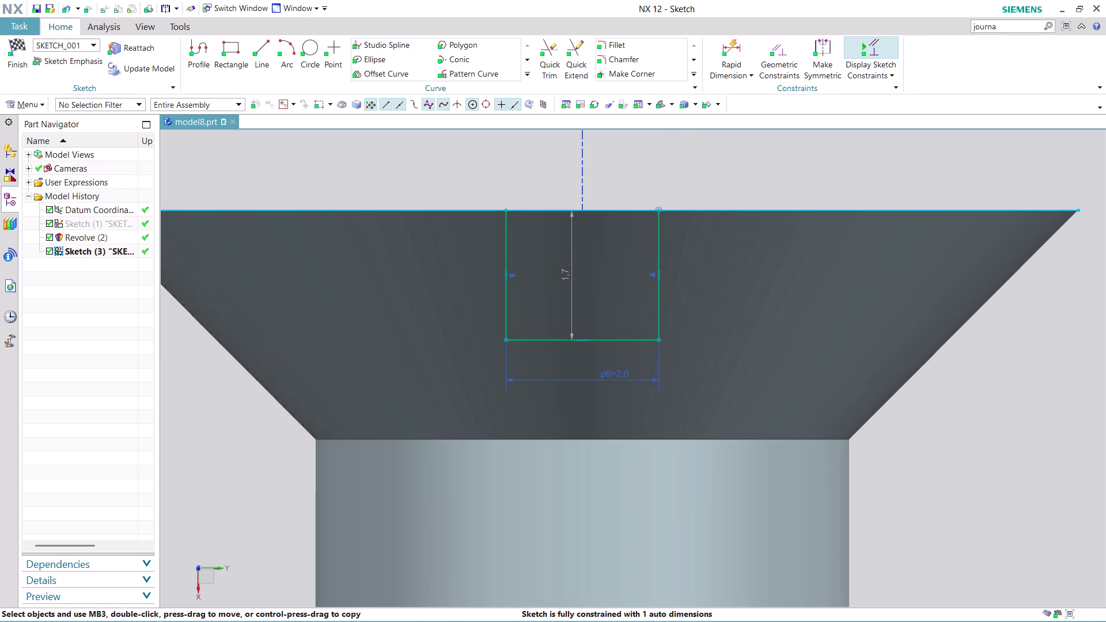
drag(564, 273, 740, 281)
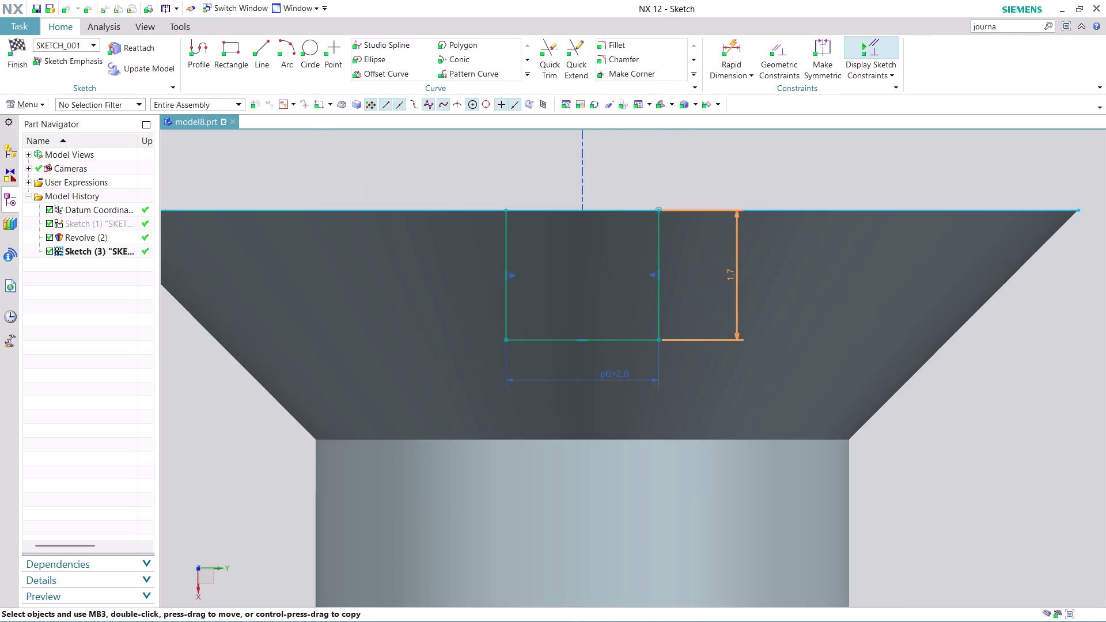
drag(740, 281, 759, 281)
Change the slot depth dimension from 1.7 to 2.
double_click(759, 281)
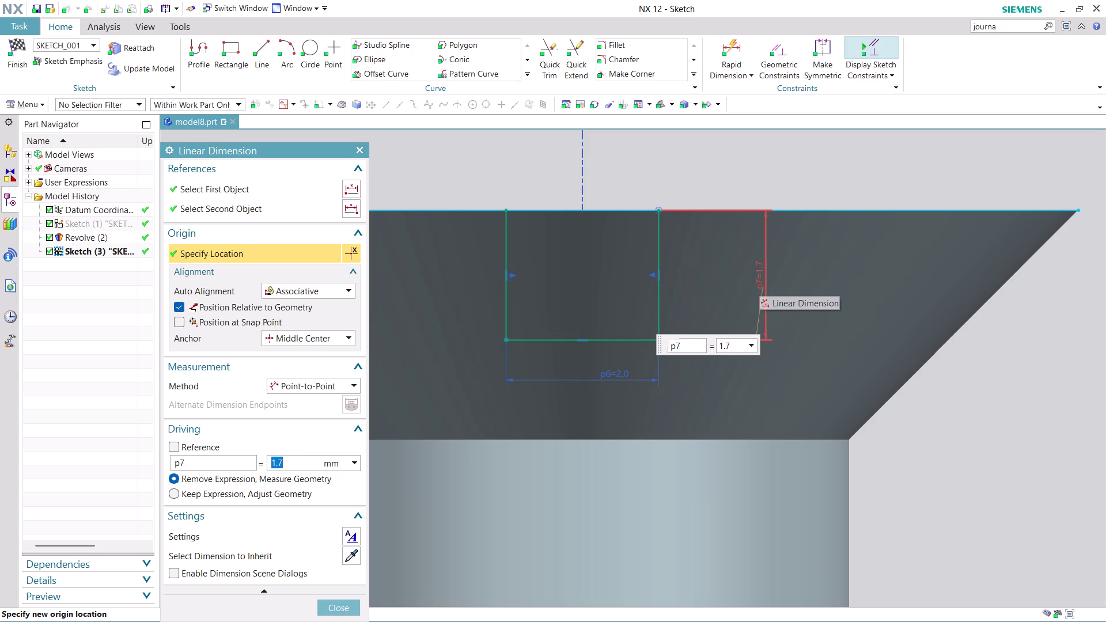
key(2)
key(Return)
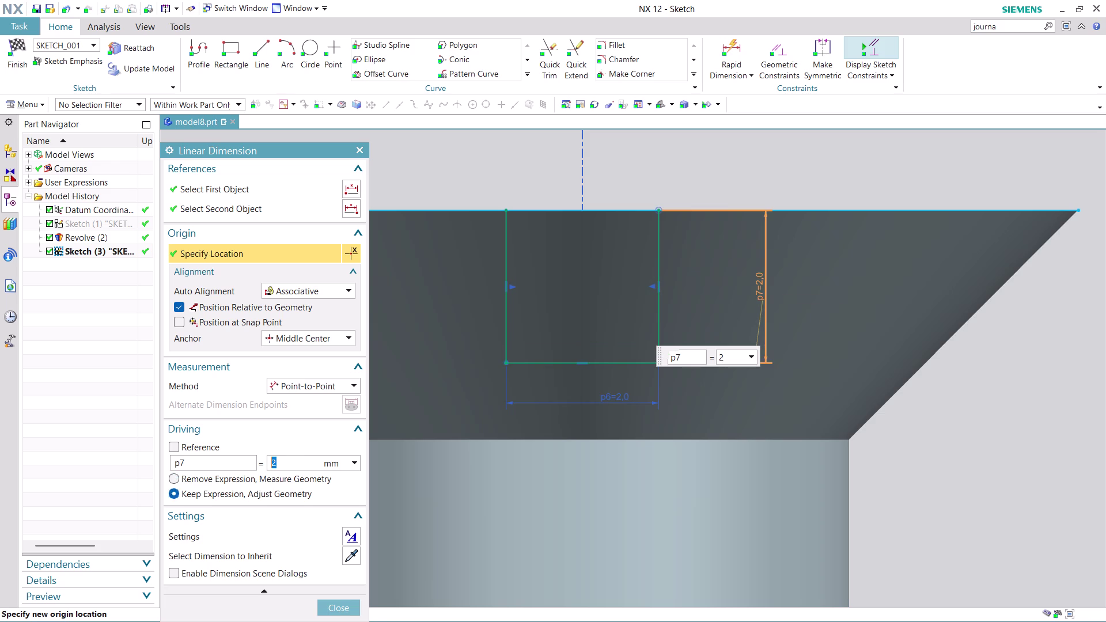
click(340, 601)
Quick Trim the three leftover line segments and finish the sketch.
scroll(down, 3)
scroll(up, 3)
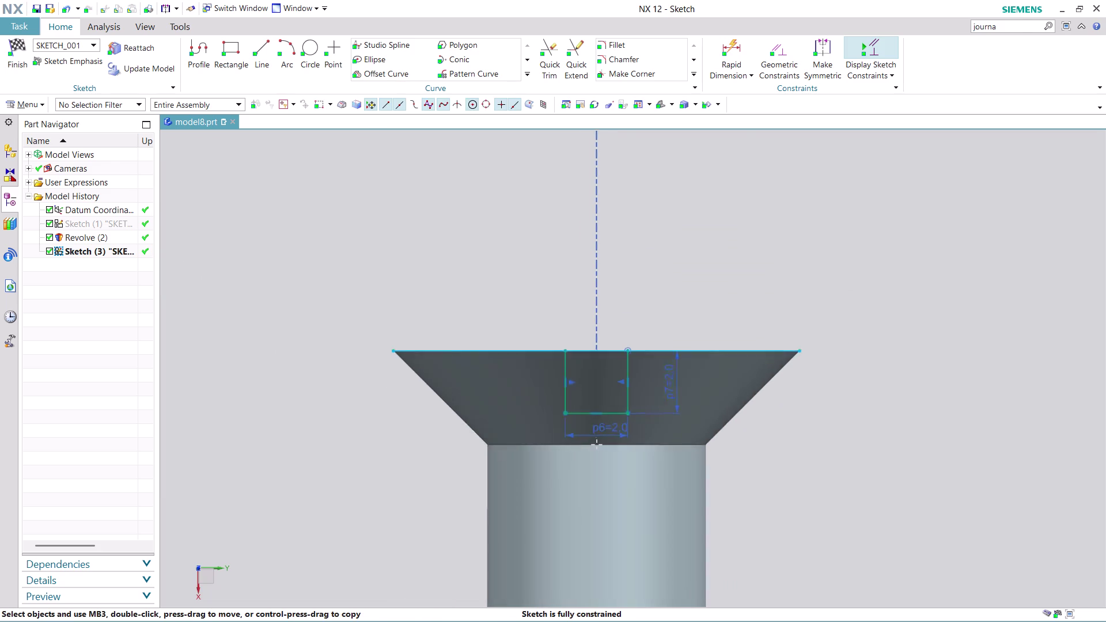
scroll(up, 3)
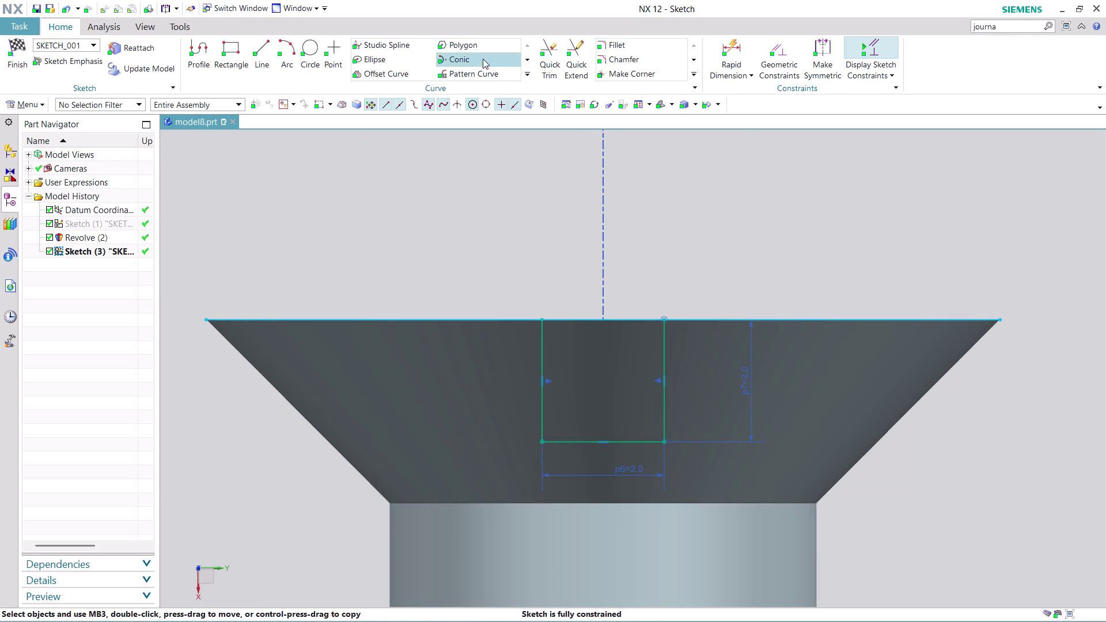
click(552, 53)
click(442, 315)
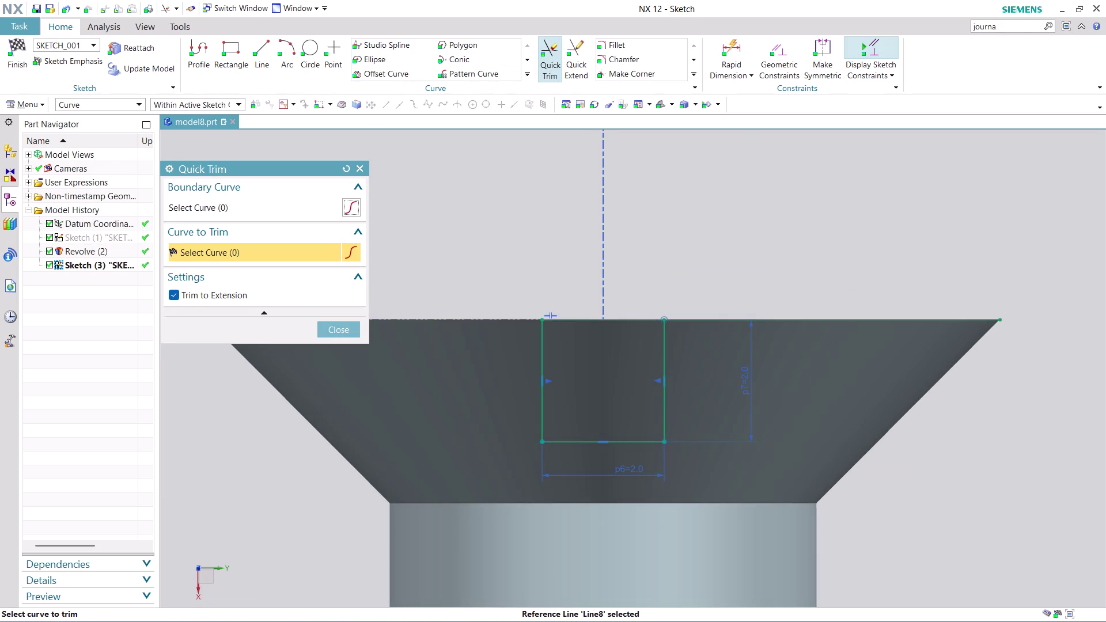
click(834, 316)
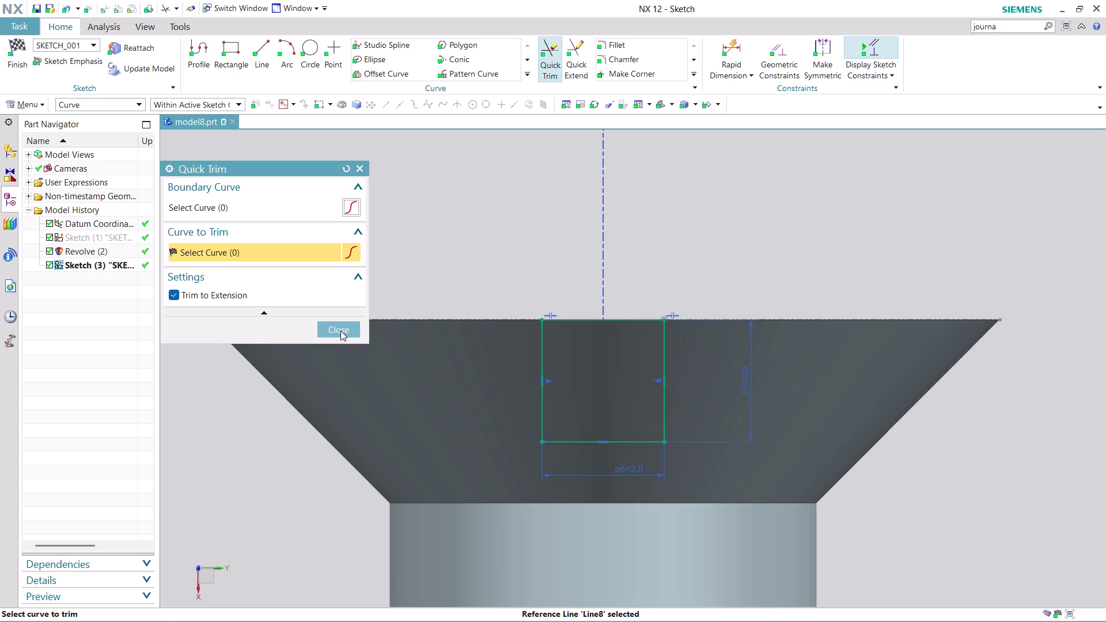
click(341, 331)
scroll(down, 3)
scroll(up, 3)
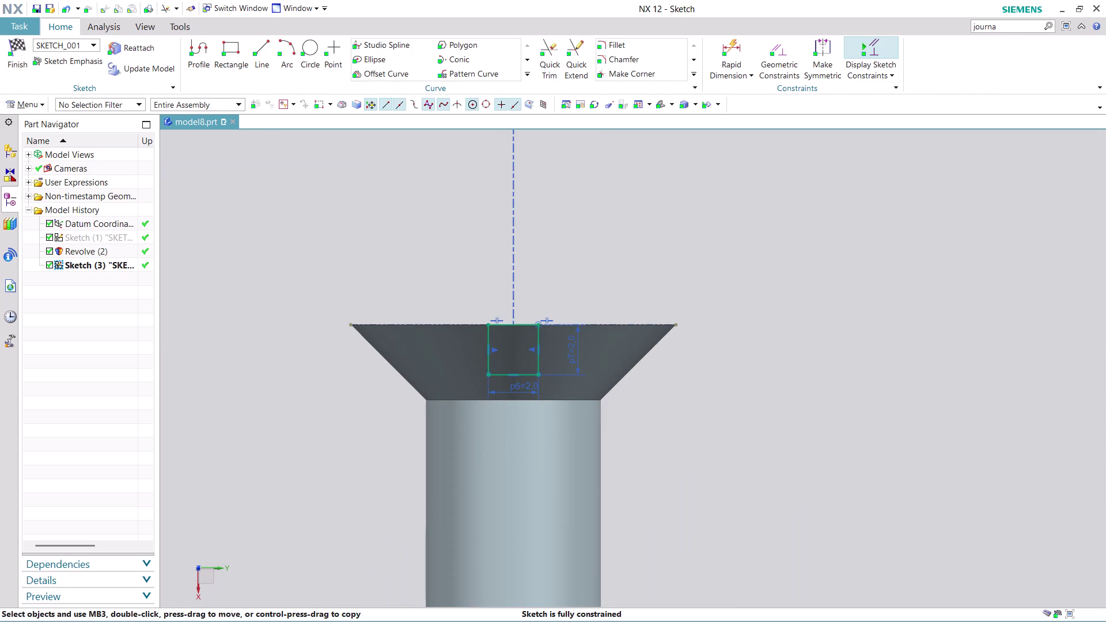
click(9, 68)
scroll(up, 3)
middle_drag(559, 208, 576, 221)
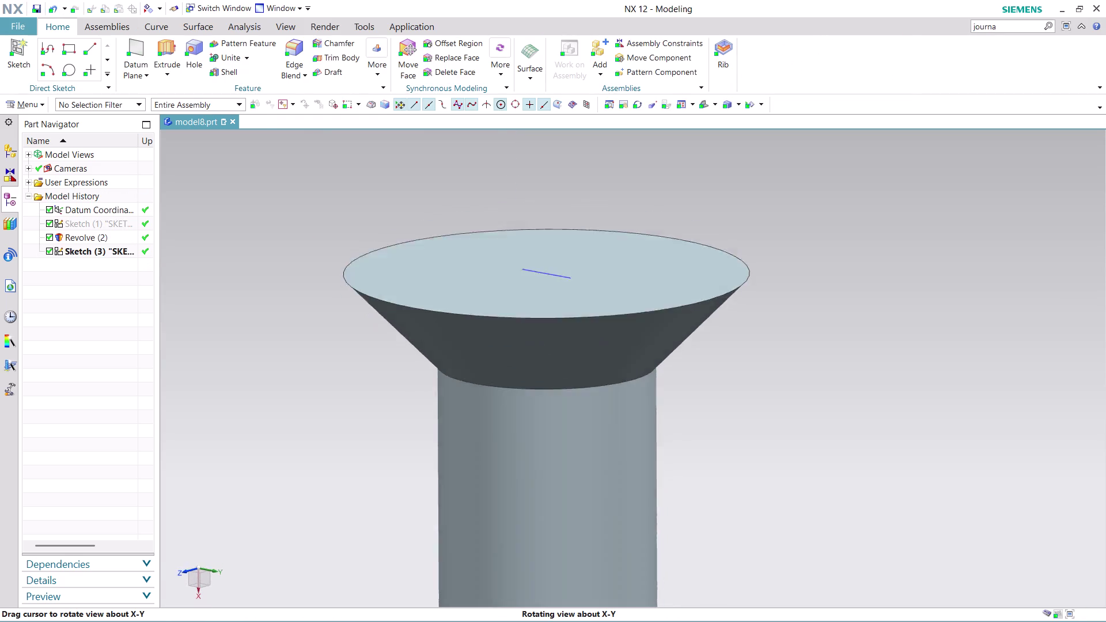
Start an extrusion and select the square slot profile using Connected Curves.
middle_drag(575, 222, 599, 222)
scroll(up, 3)
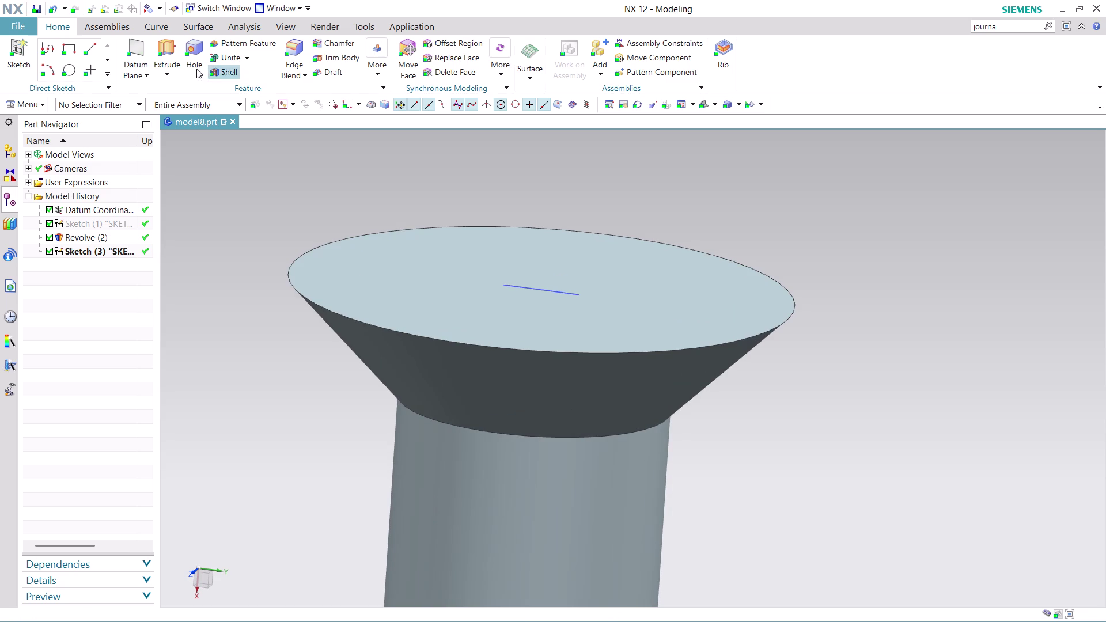
click(172, 45)
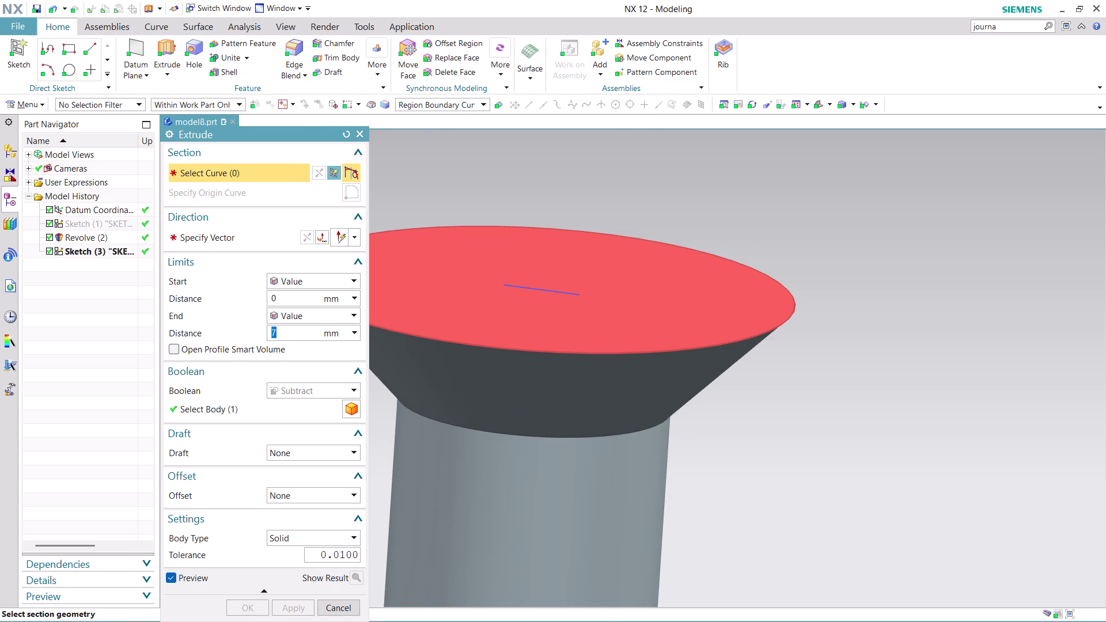
click(480, 106)
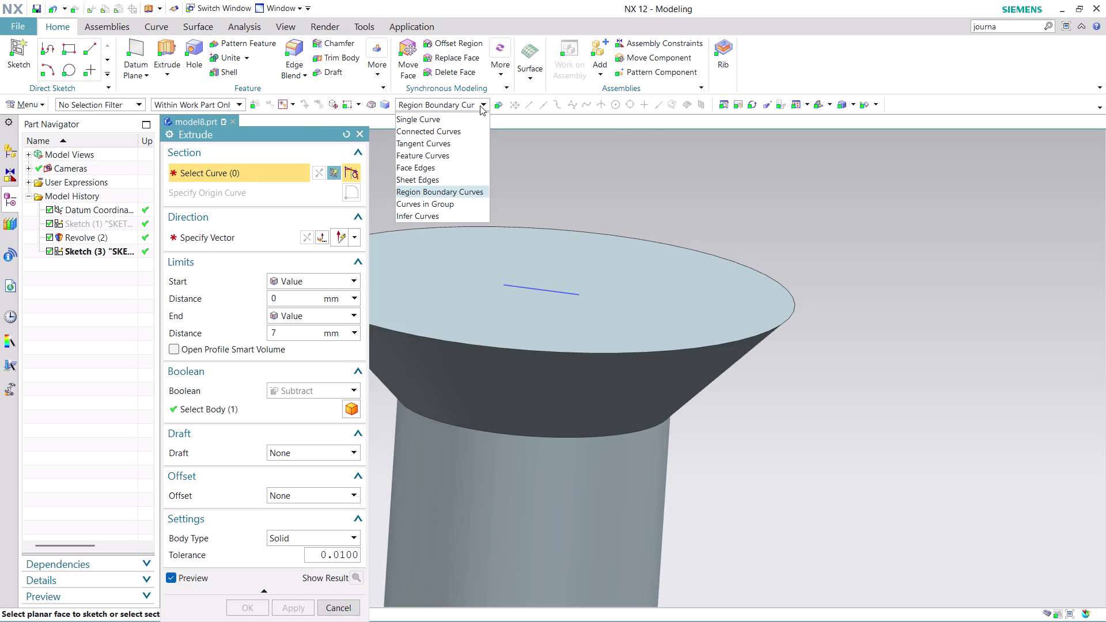
click(457, 128)
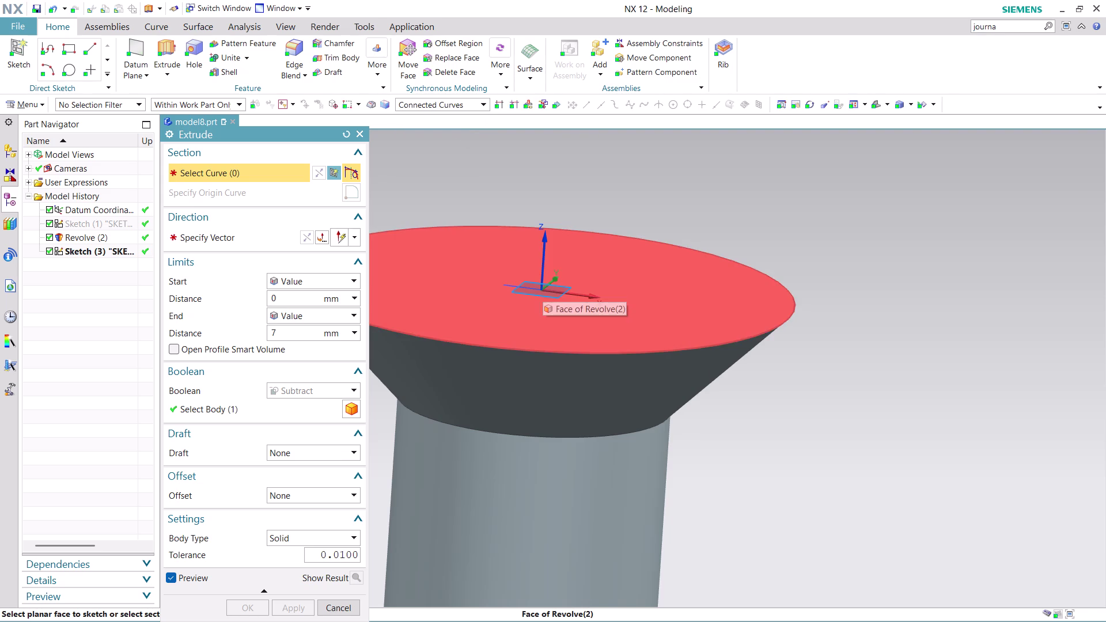
scroll(up, 3)
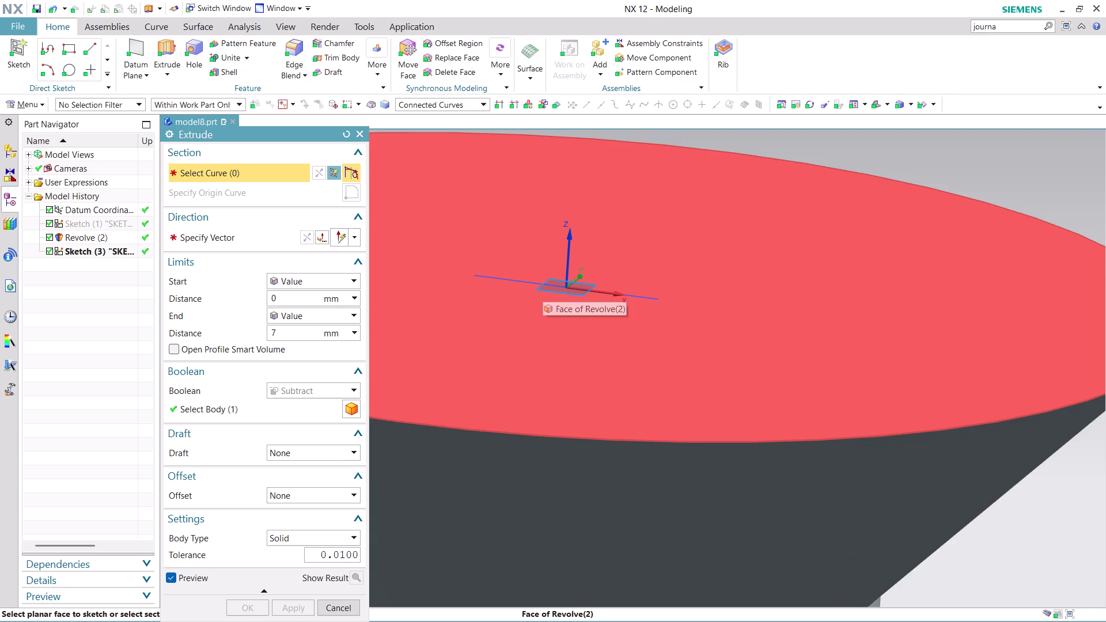
click(520, 280)
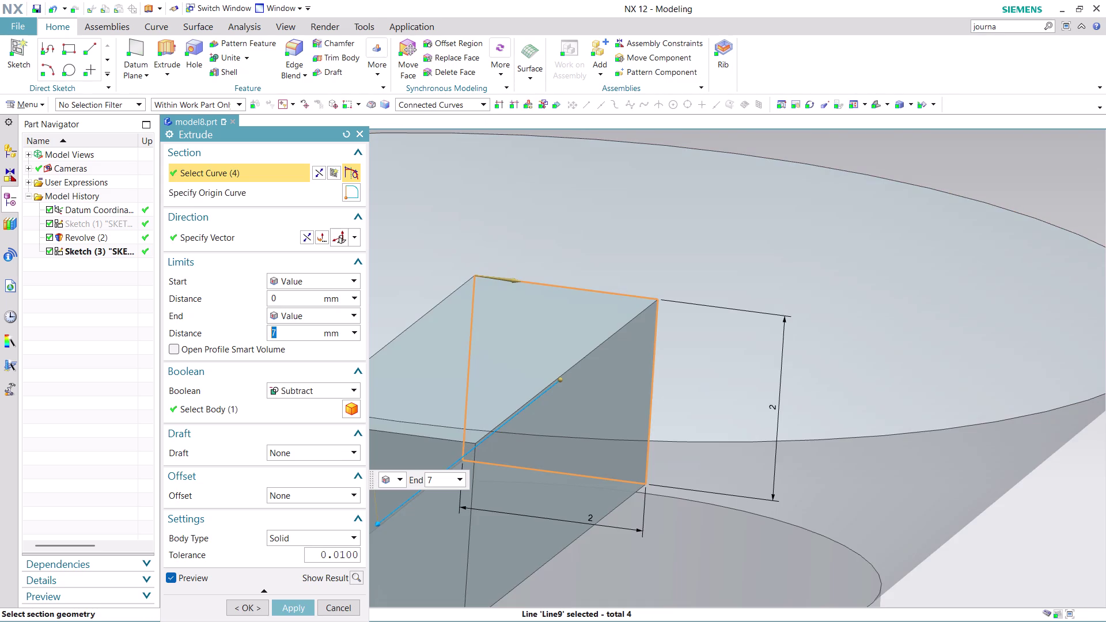
Set the extrusion to Symmetric Value 7 mm with Subtract and apply it.
scroll(down, 3)
scroll(down, 3)
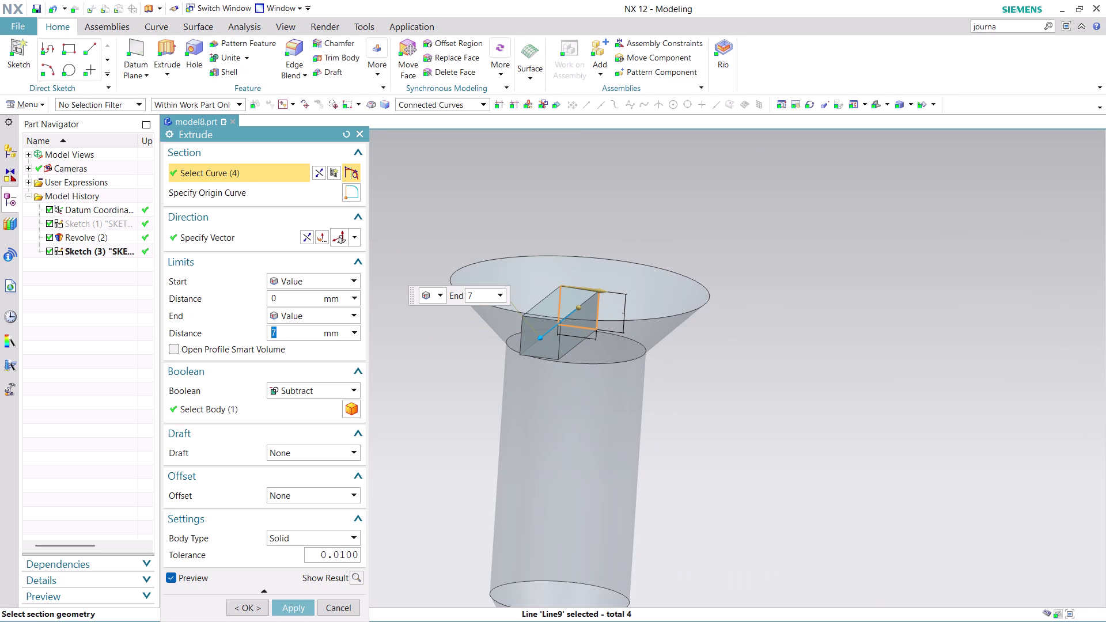
click(345, 311)
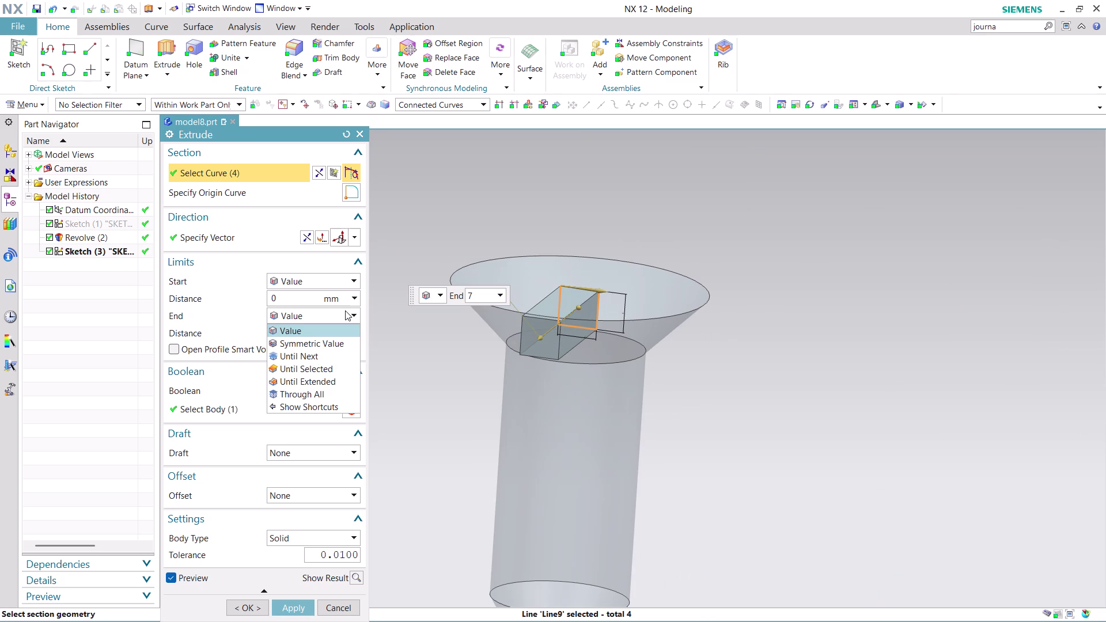
click(336, 347)
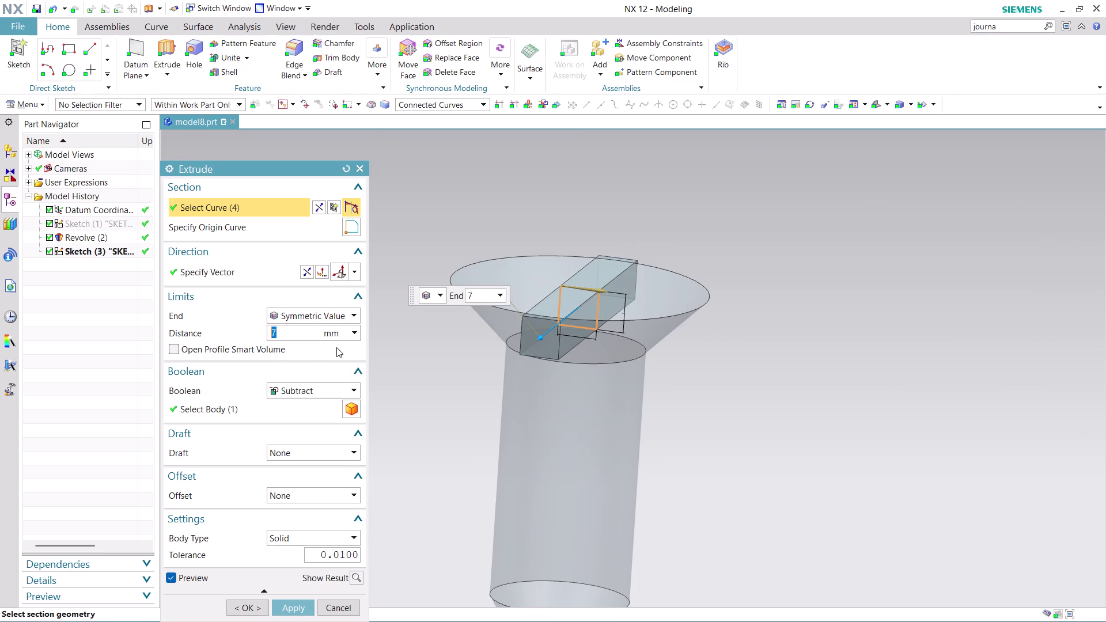
middle_drag(760, 387, 721, 364)
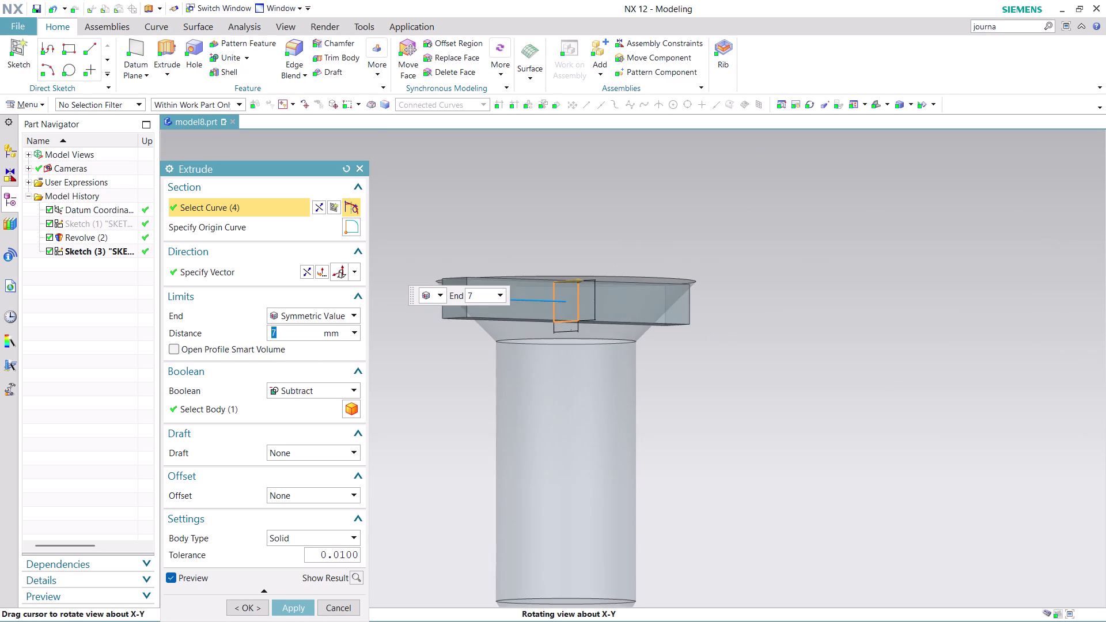
middle_drag(721, 364, 712, 376)
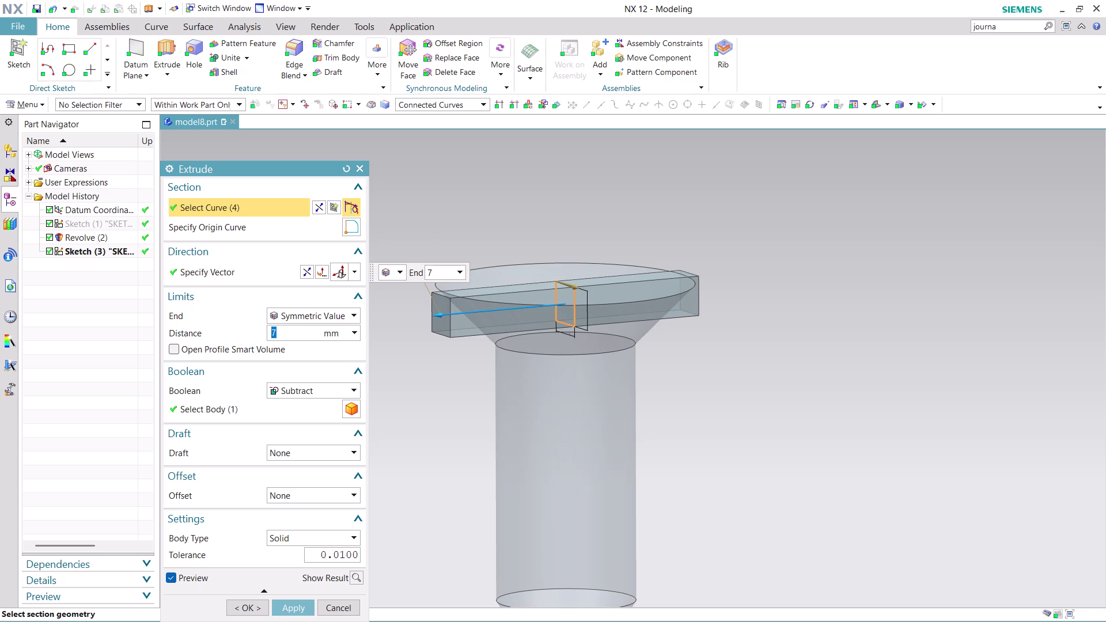
click(300, 609)
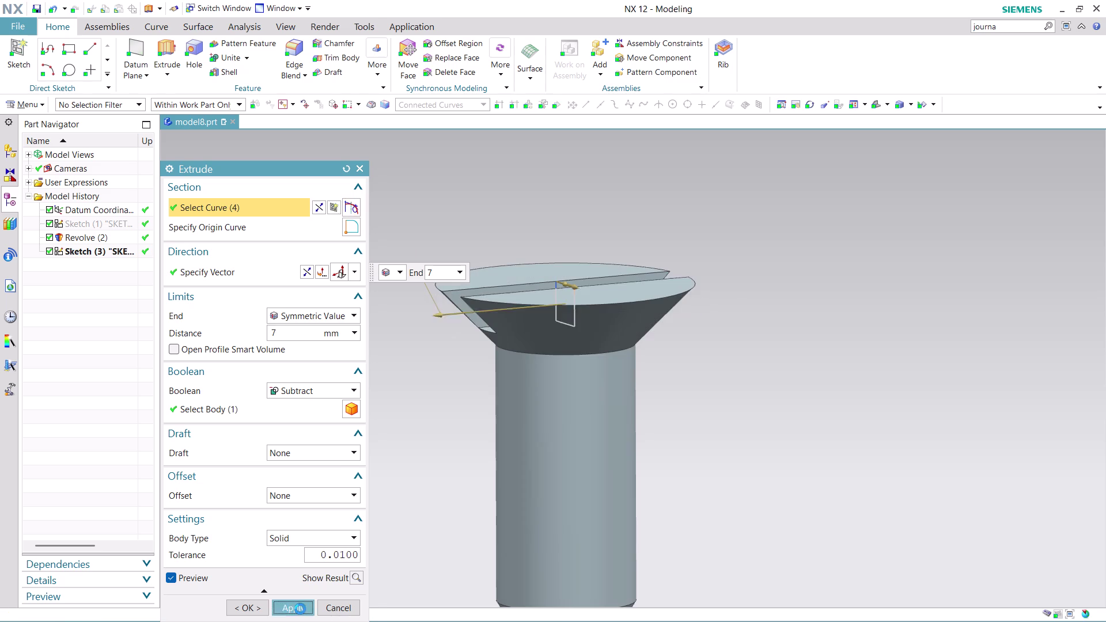
middle_drag(717, 359, 763, 355)
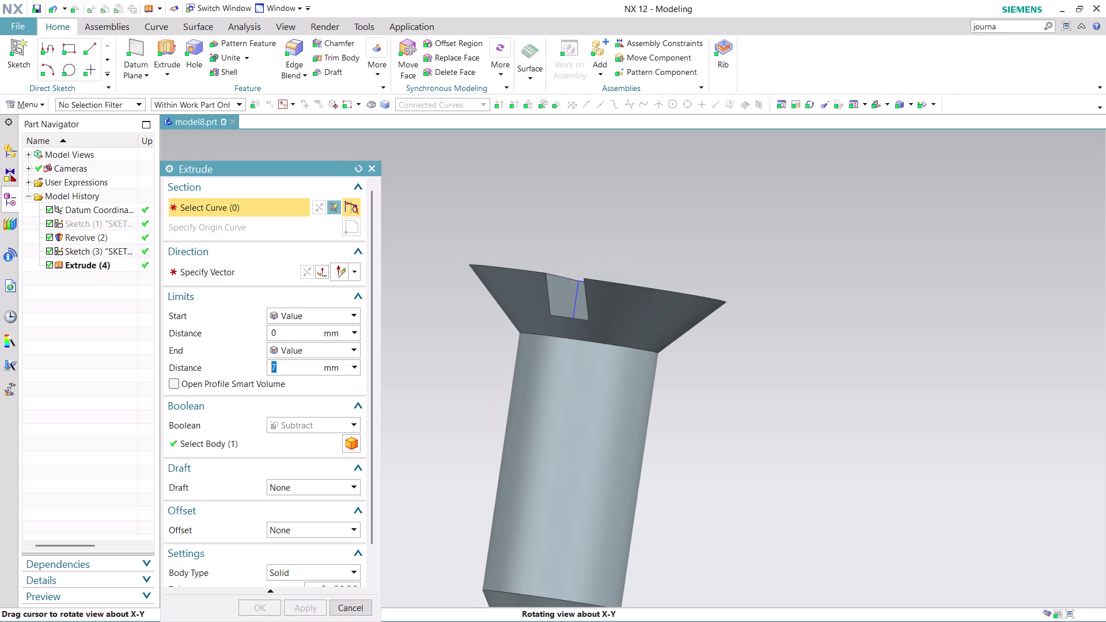
Cancel the Extrude dialog and hide Sketch (3) from the Part Navigator.
middle_drag(763, 355, 787, 366)
scroll(up, 3)
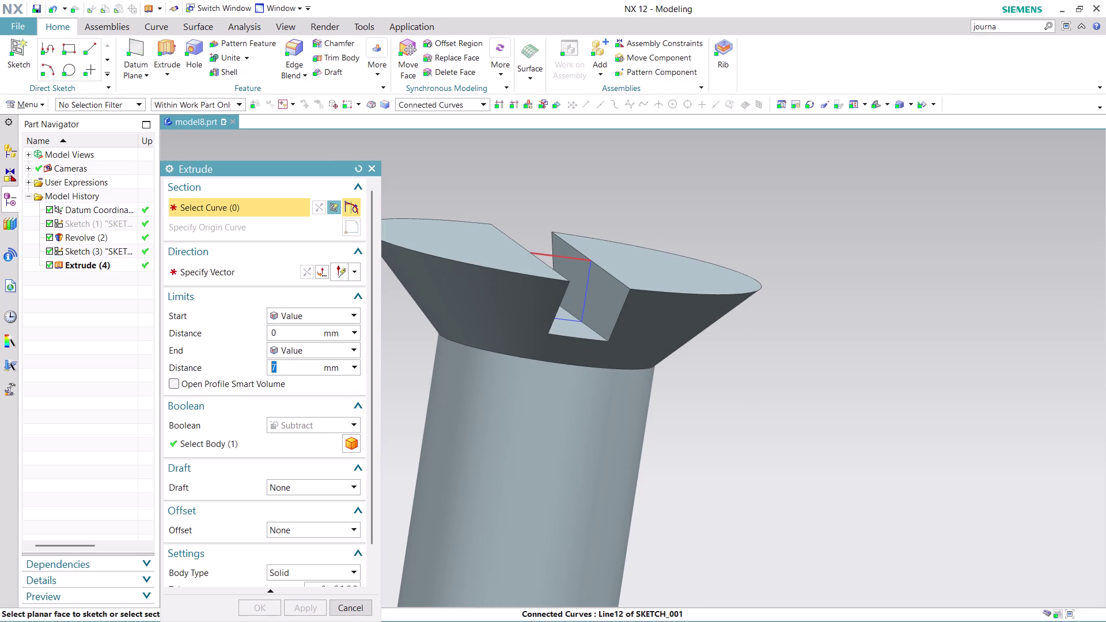
right_click(576, 258)
key(Escape)
click(337, 609)
right_click(570, 257)
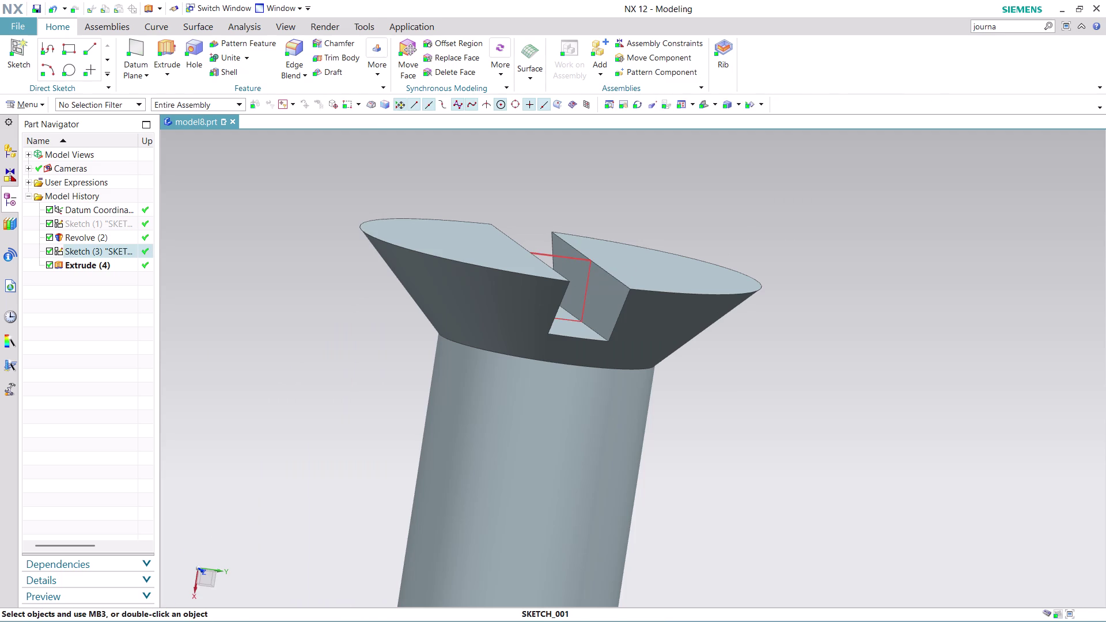
click(623, 286)
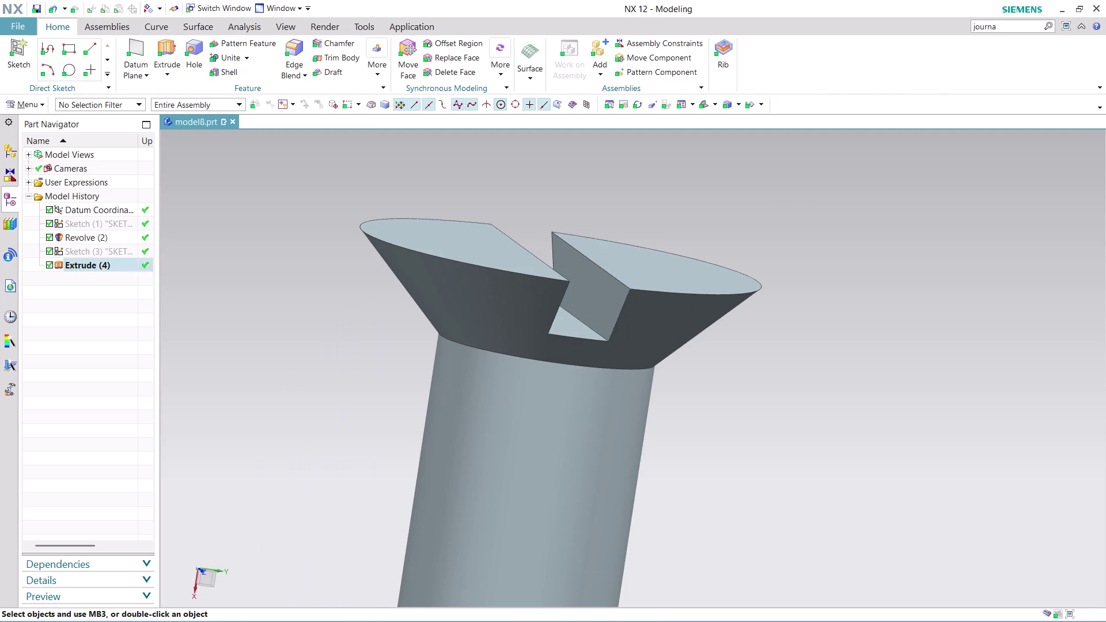
Orbit and zoom around the screw to inspect the slotted head and underside.
scroll(down, 3)
middle_drag(780, 471, 725, 445)
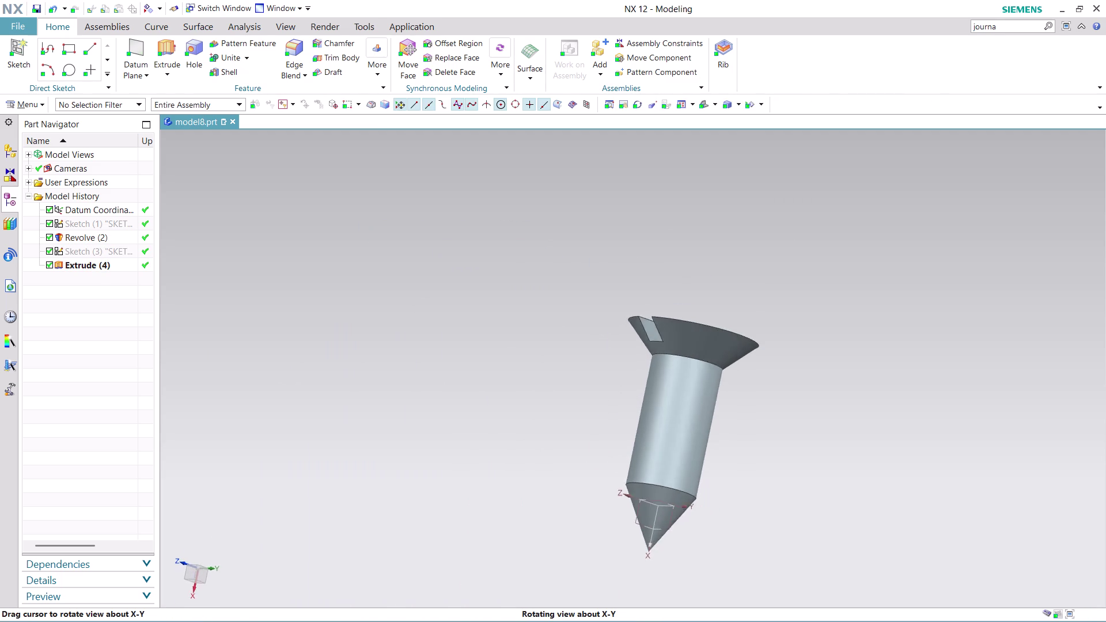
middle_drag(725, 445, 601, 427)
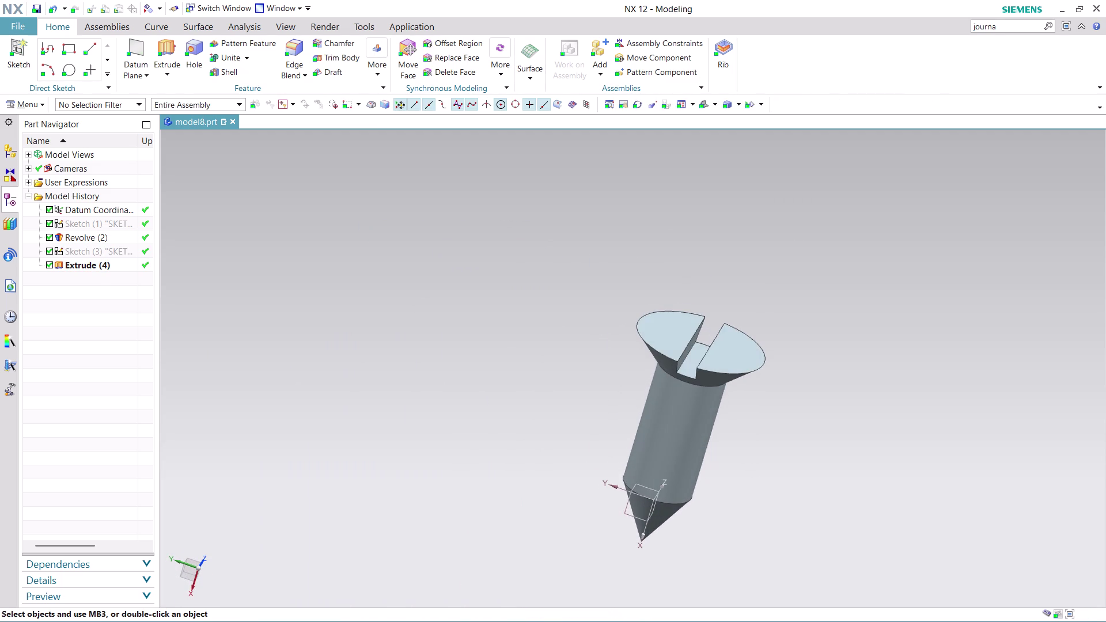
scroll(up, 3)
scroll(down, 3)
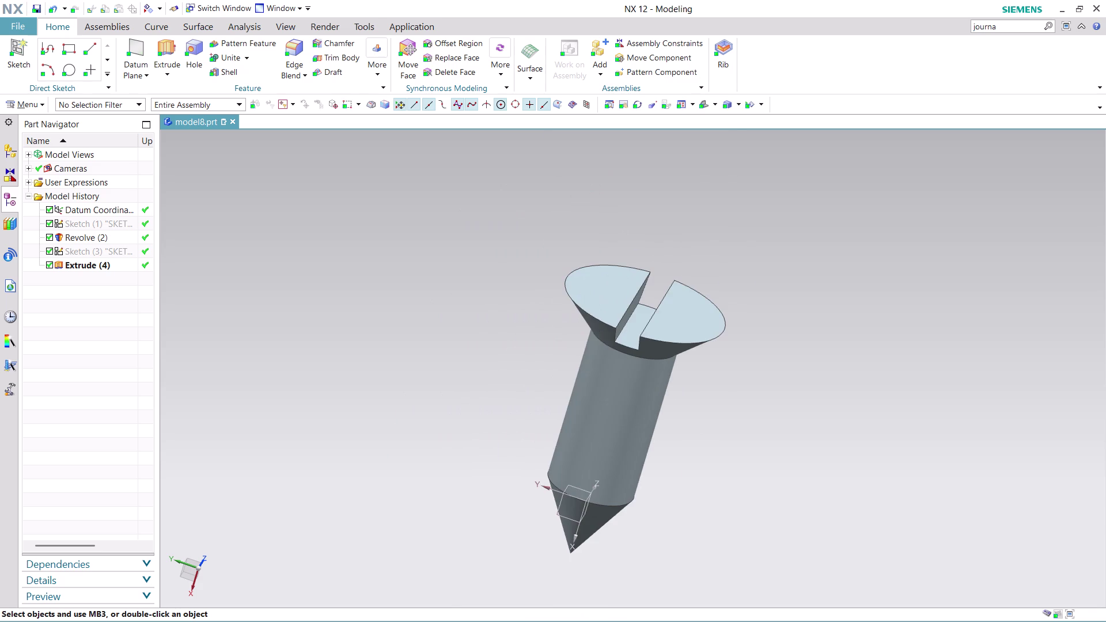
scroll(down, 3)
middle_drag(685, 545, 728, 487)
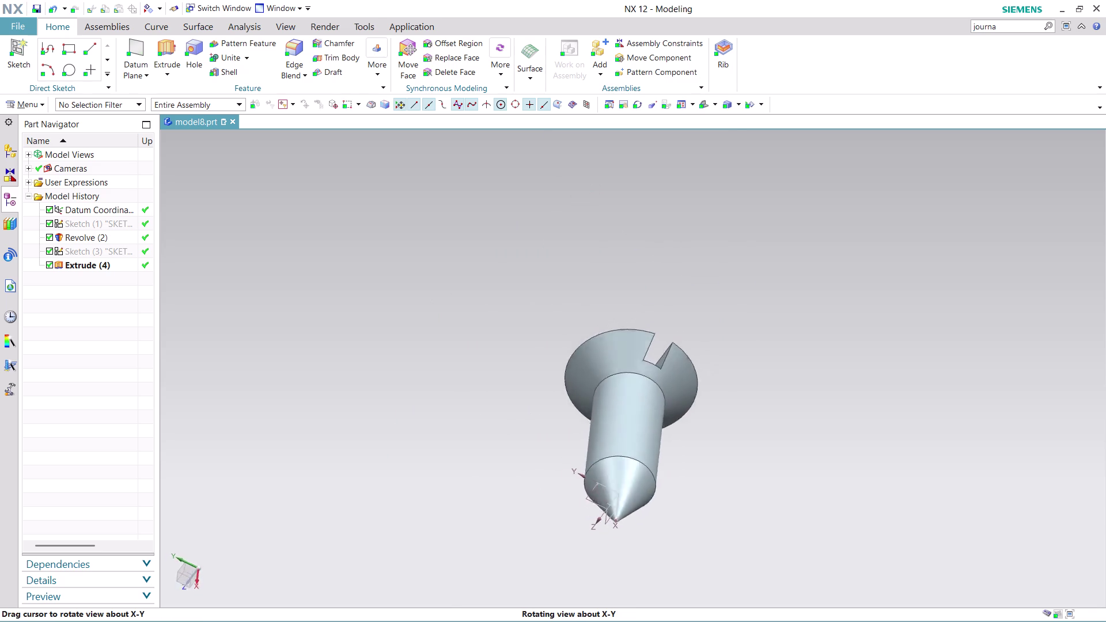
middle_drag(727, 486, 755, 264)
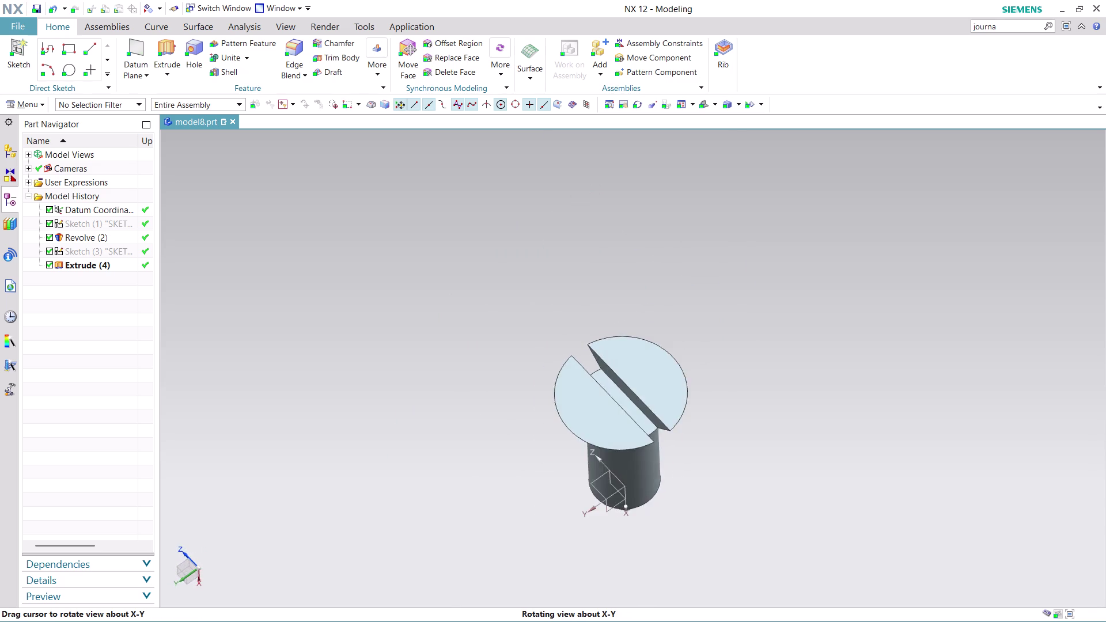
middle_drag(755, 264, 764, 261)
middle_drag(777, 246, 850, 483)
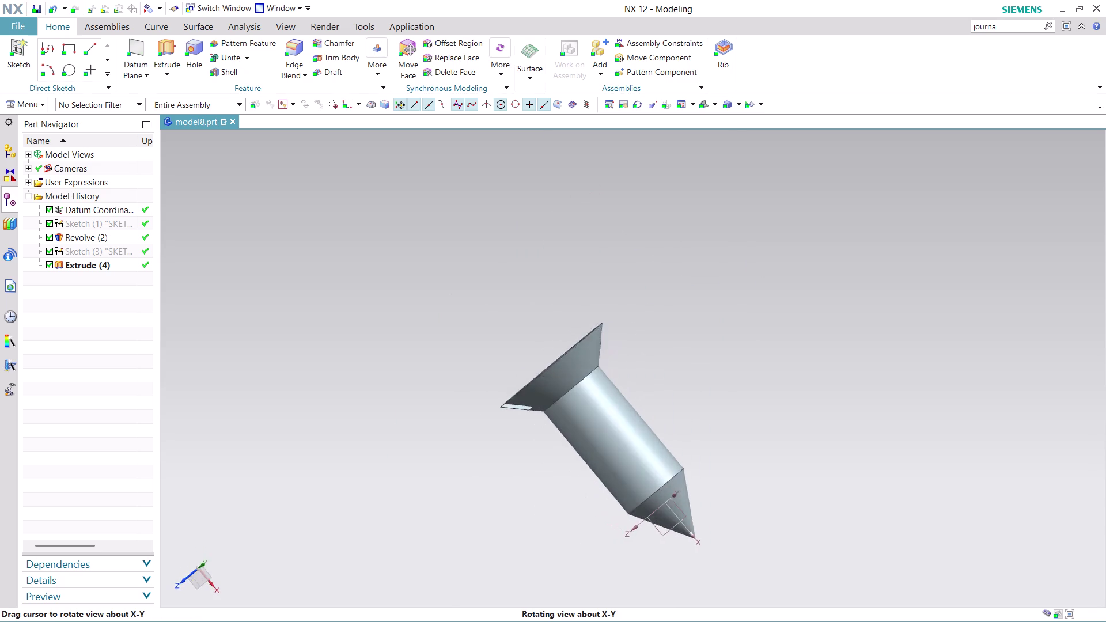
middle_drag(850, 483, 873, 477)
scroll(up, 3)
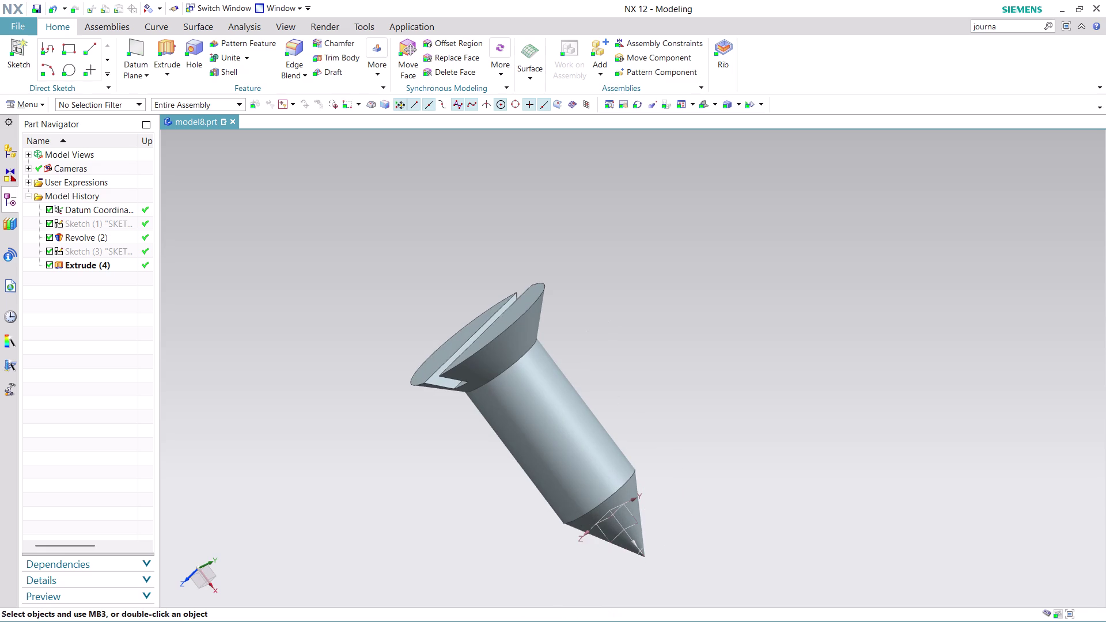
scroll(up, 3)
scroll(up, 3)
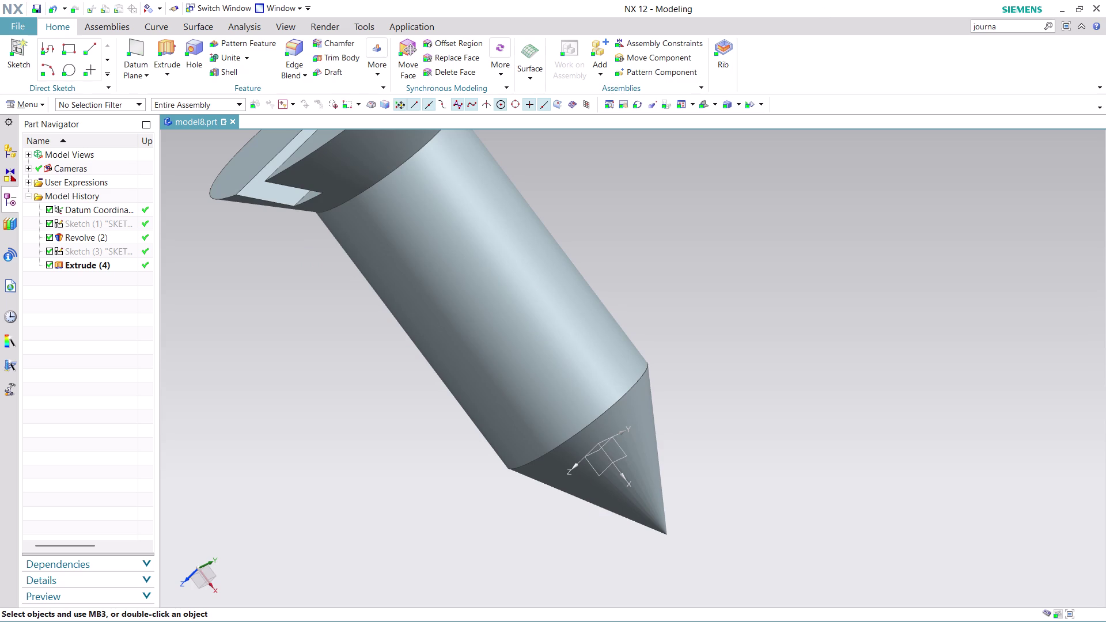
scroll(down, 3)
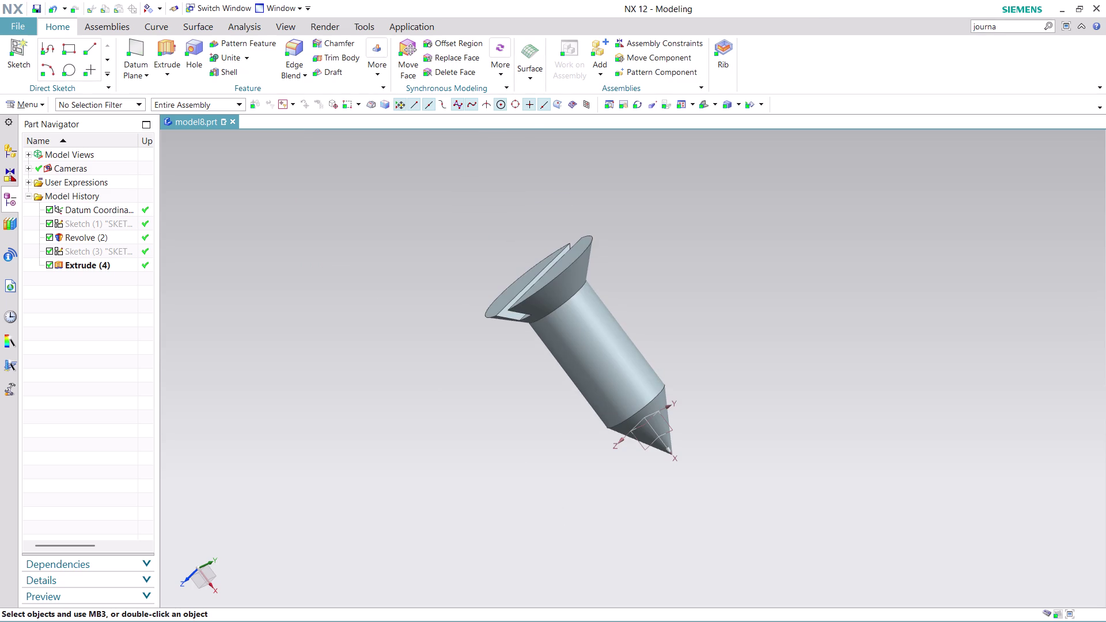
middle_drag(672, 331, 668, 284)
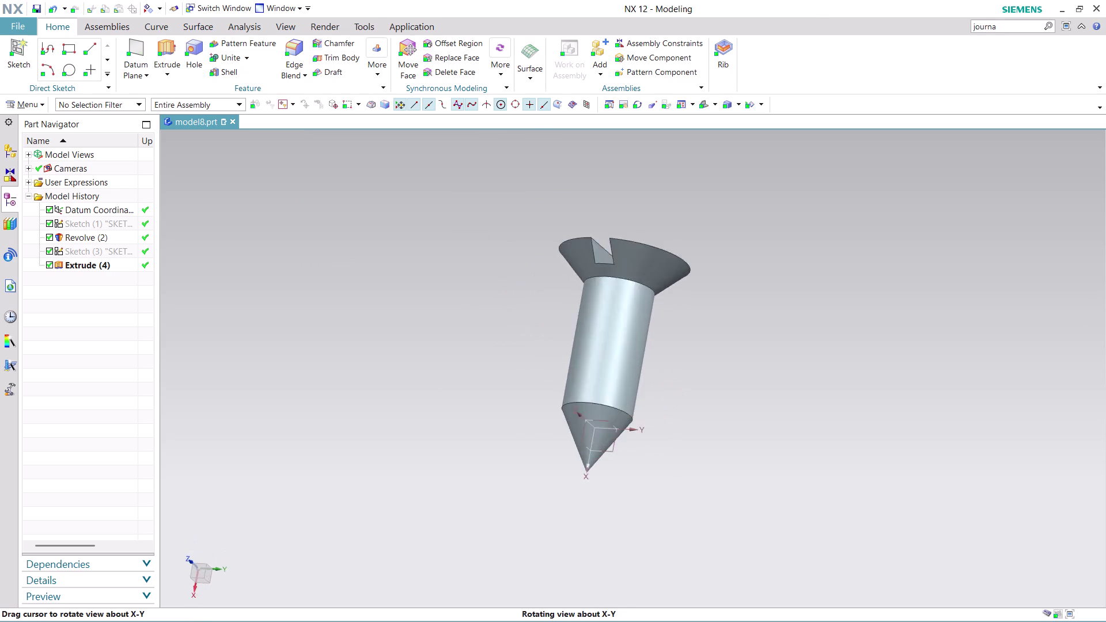
middle_drag(668, 284, 661, 329)
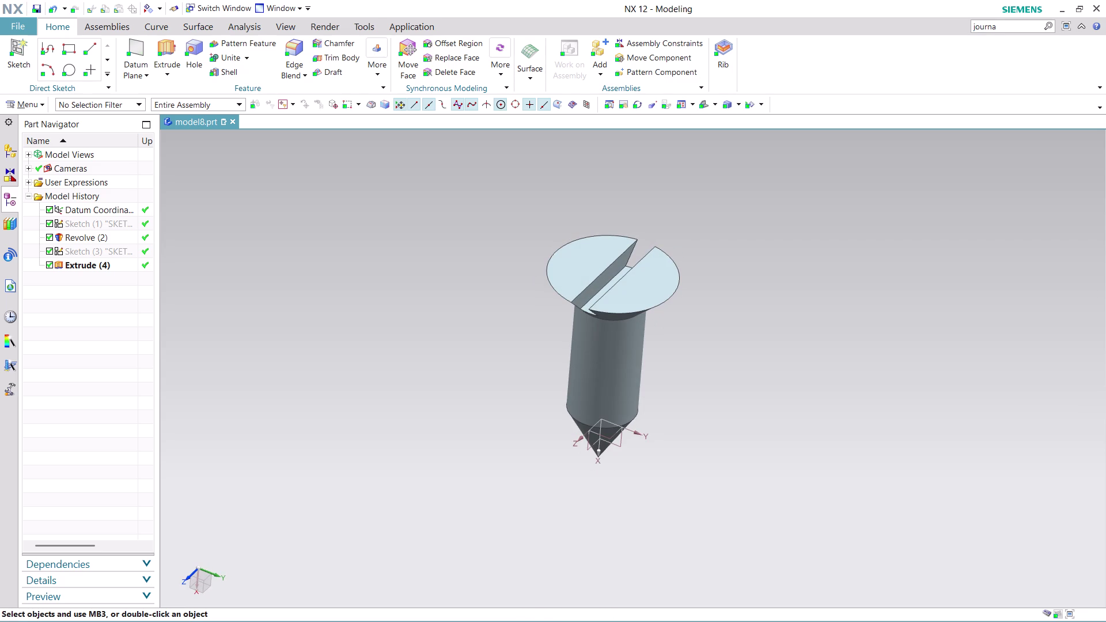
Save the part under the name 'ASSEMBLY 15 PART 9'.
key(ctrl+s)
click(533, 461)
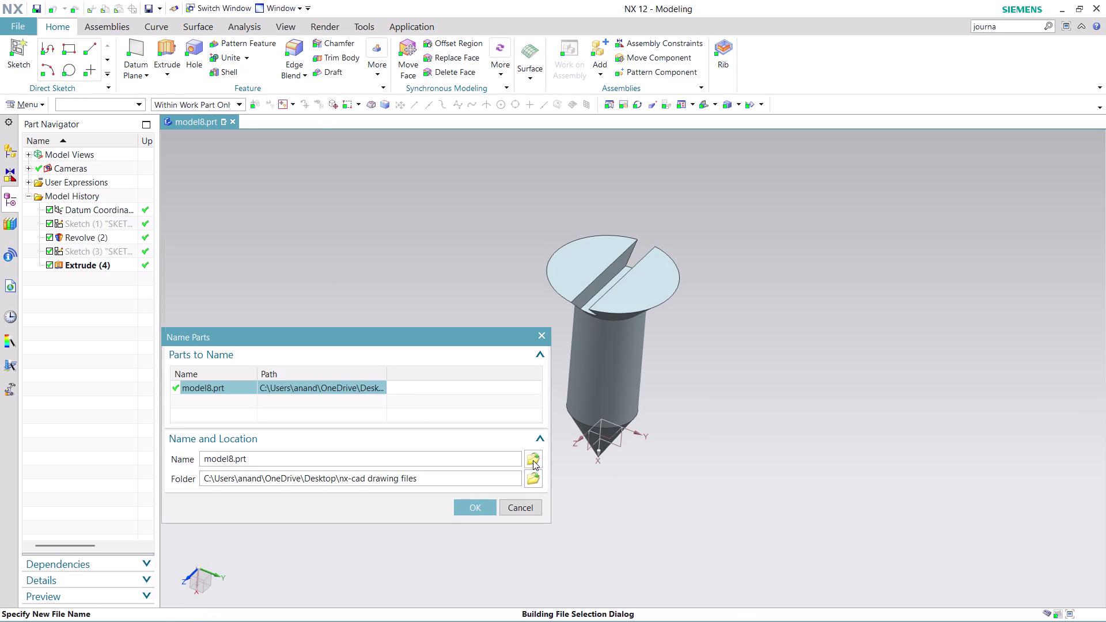
text(A)
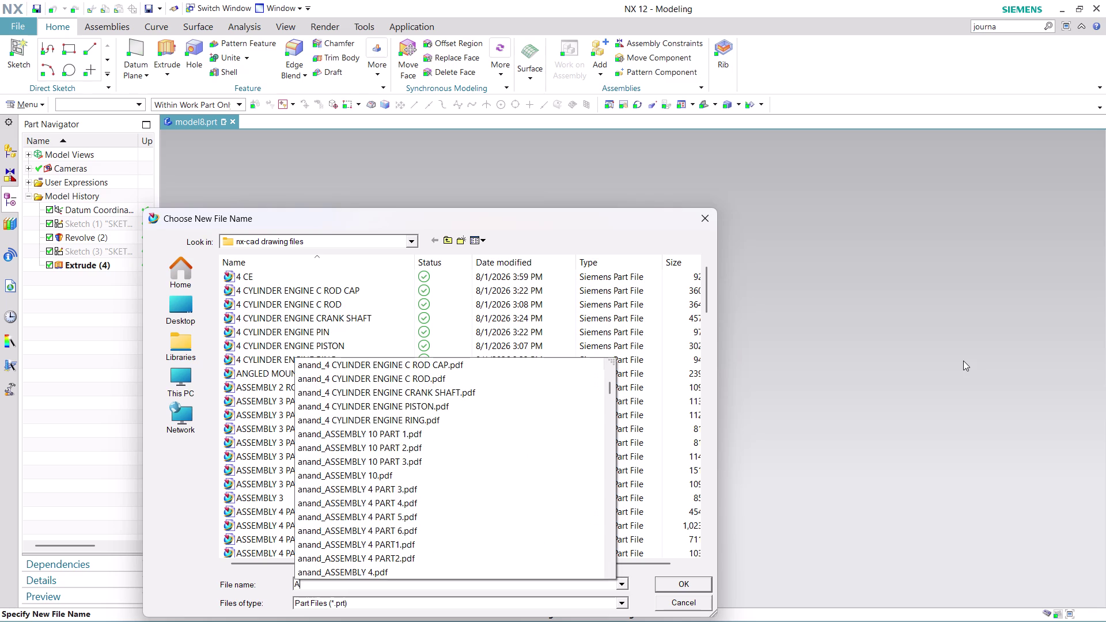
text(SSEMBL)
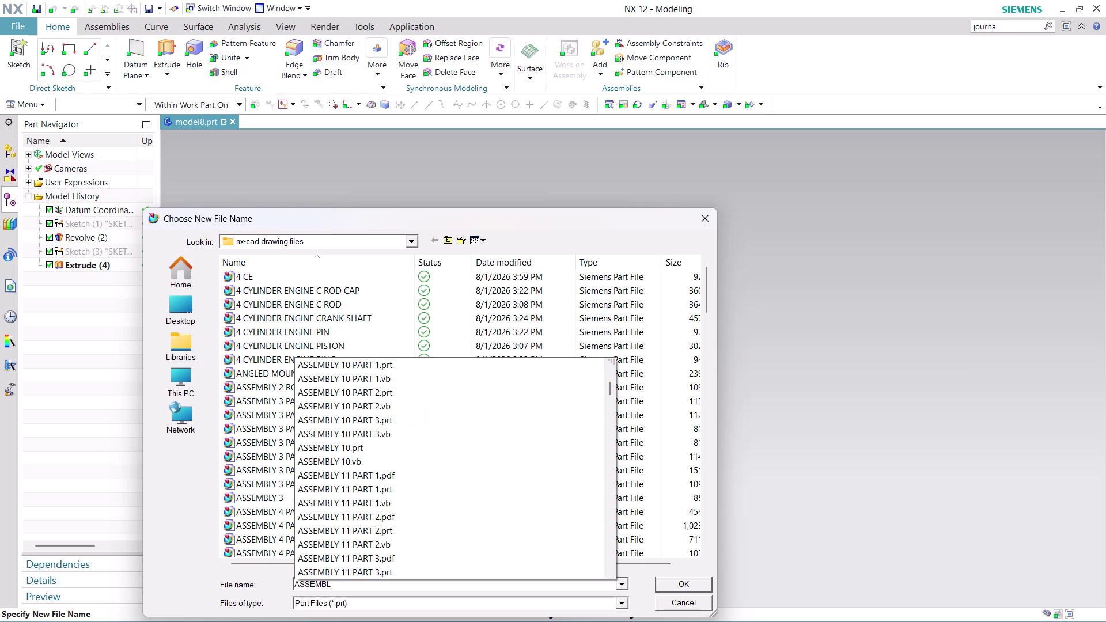
text(Y 15)
key(space)
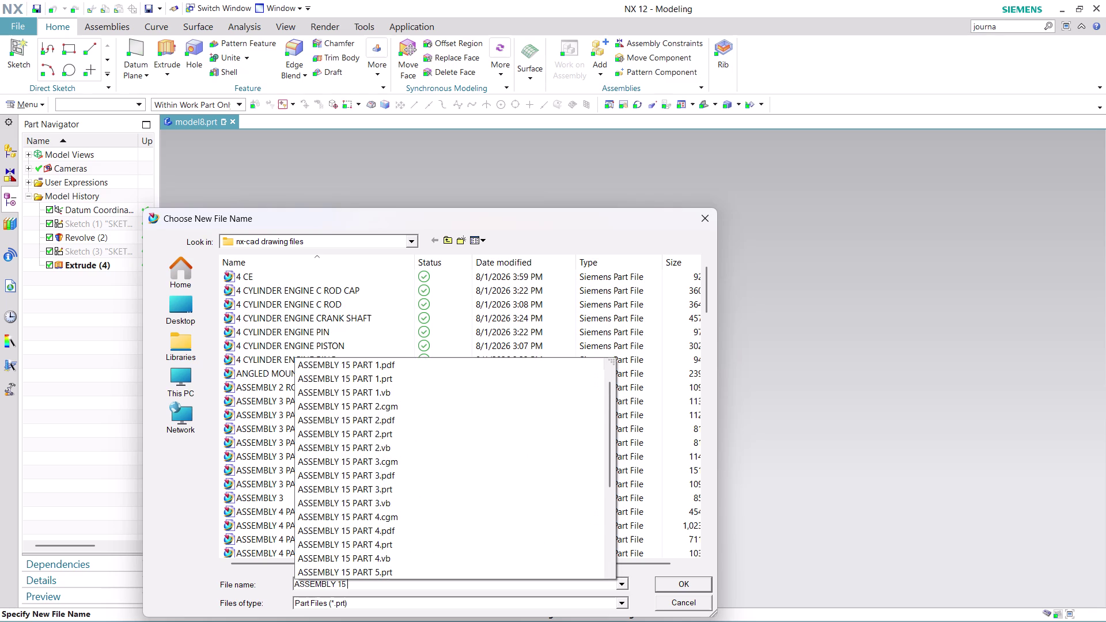
text(PART)
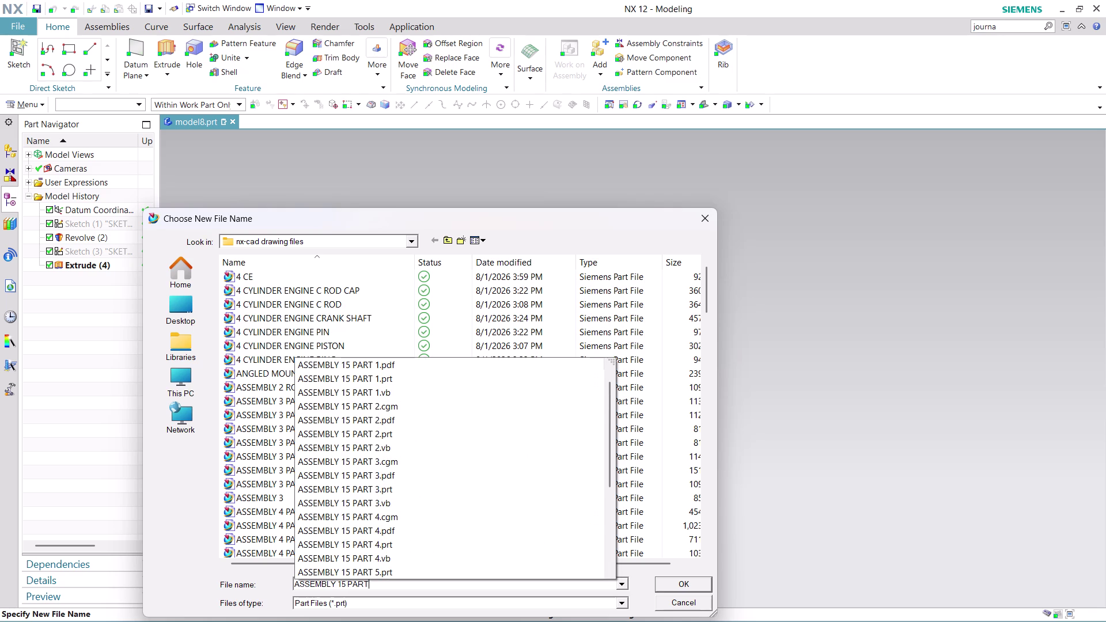
key(space)
key(9)
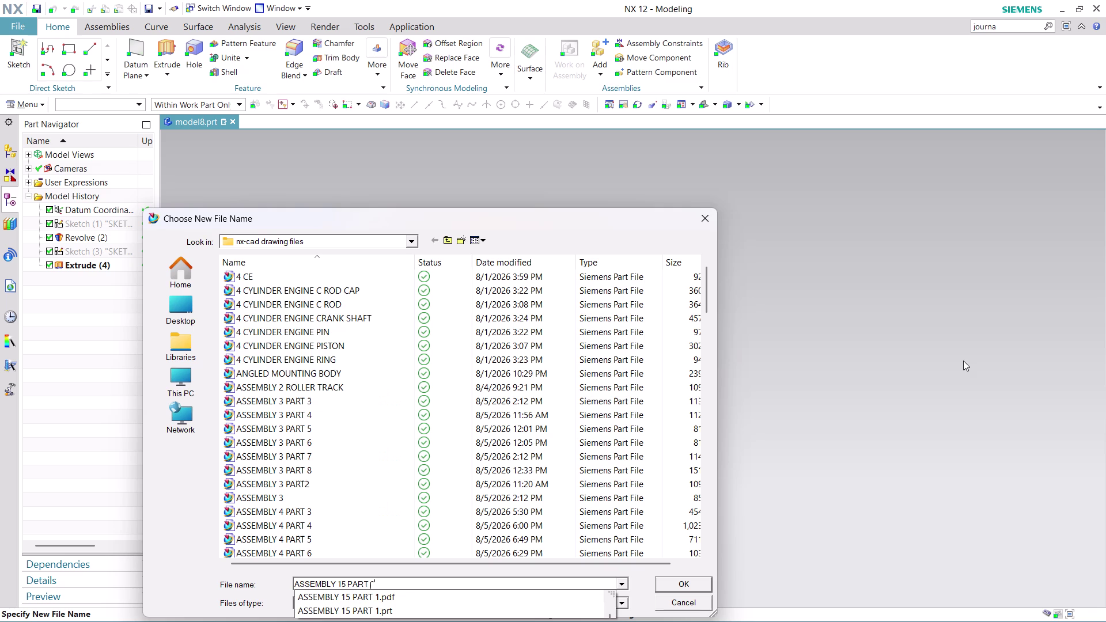
key(Return)
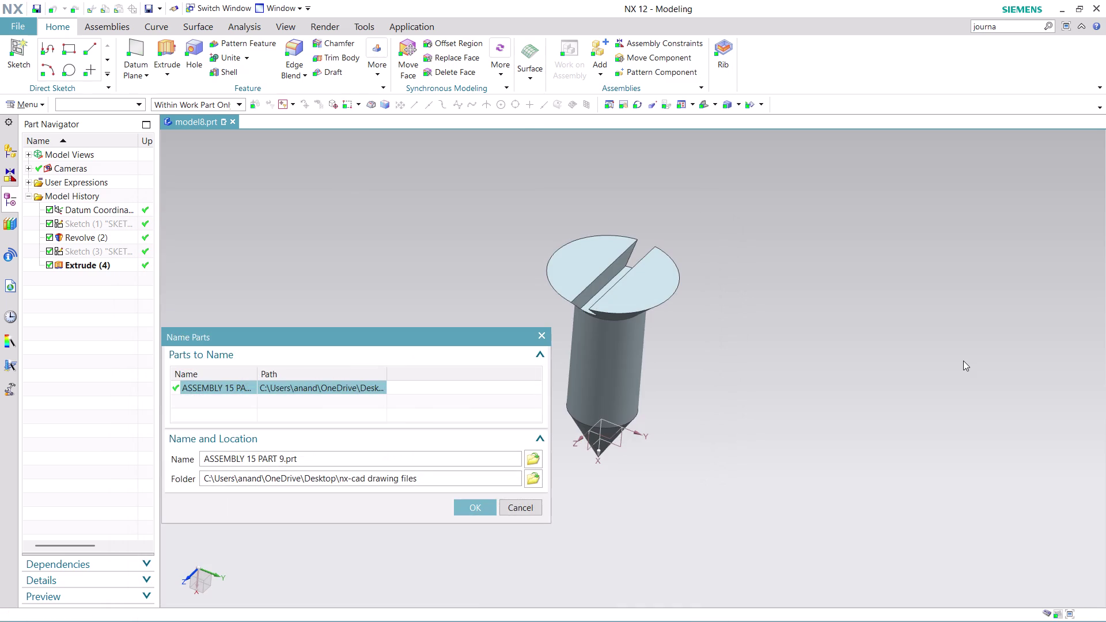
click(473, 506)
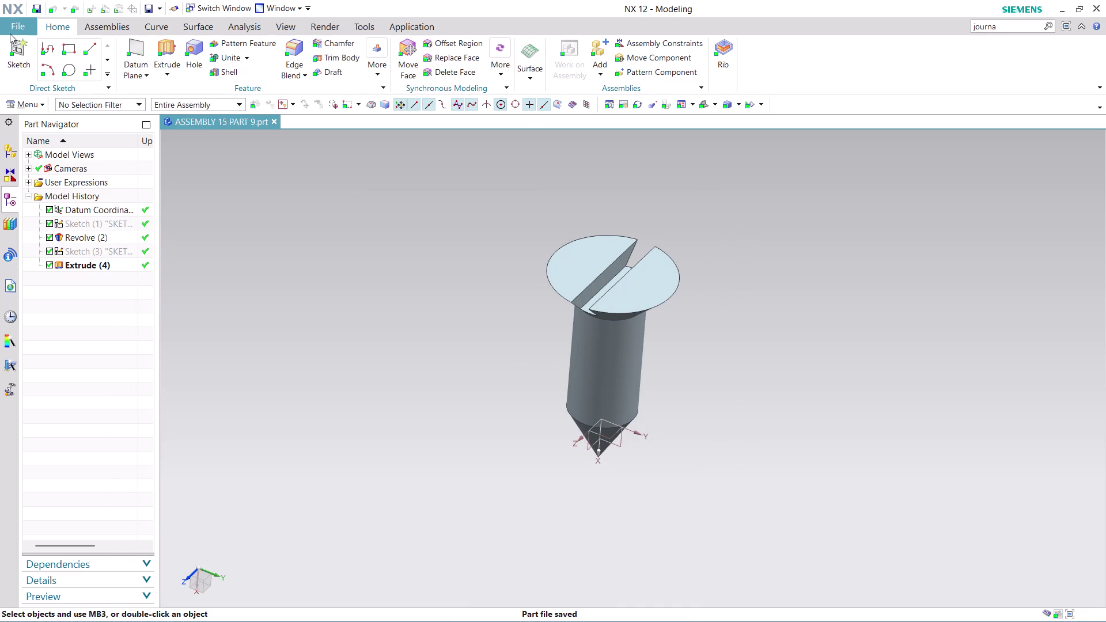
Create a new drawing file from the A4 - Size template.
click(21, 23)
click(40, 42)
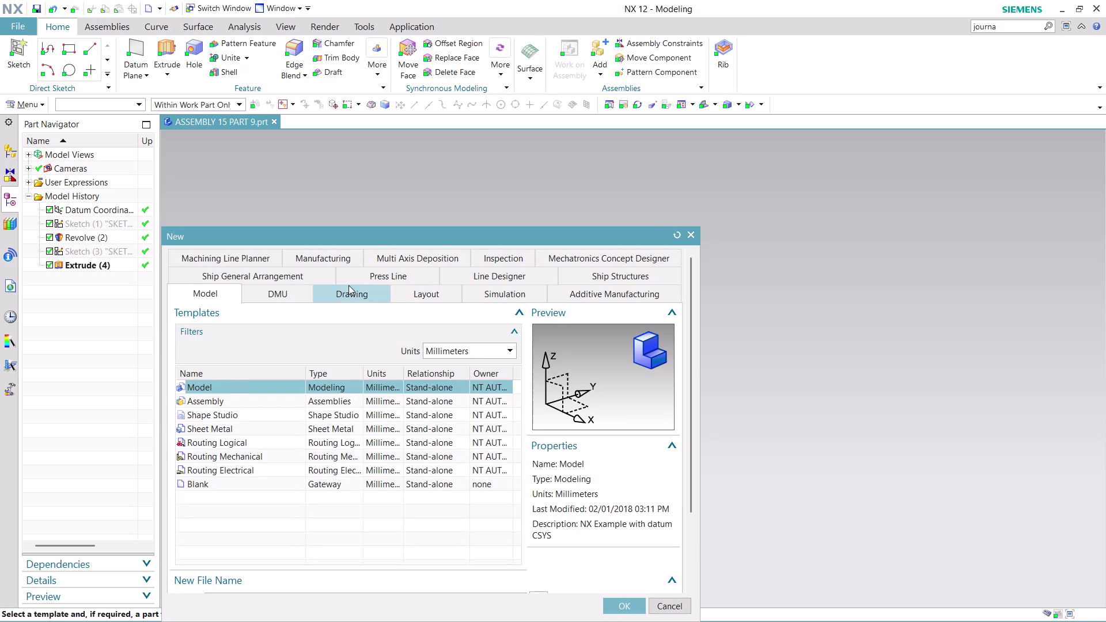
click(348, 286)
click(237, 438)
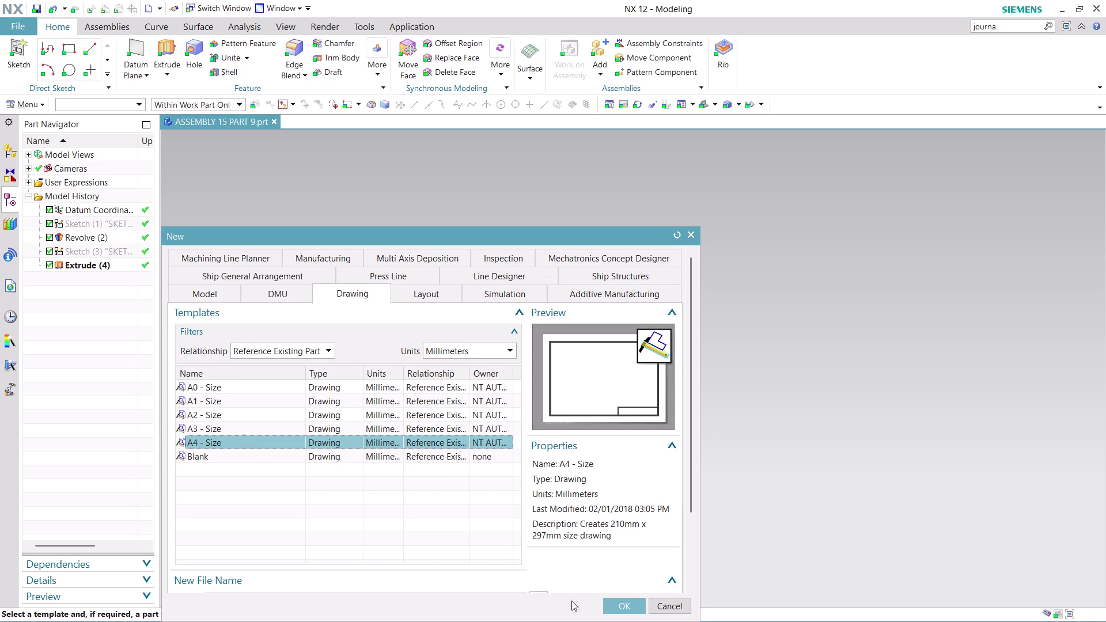
click(626, 605)
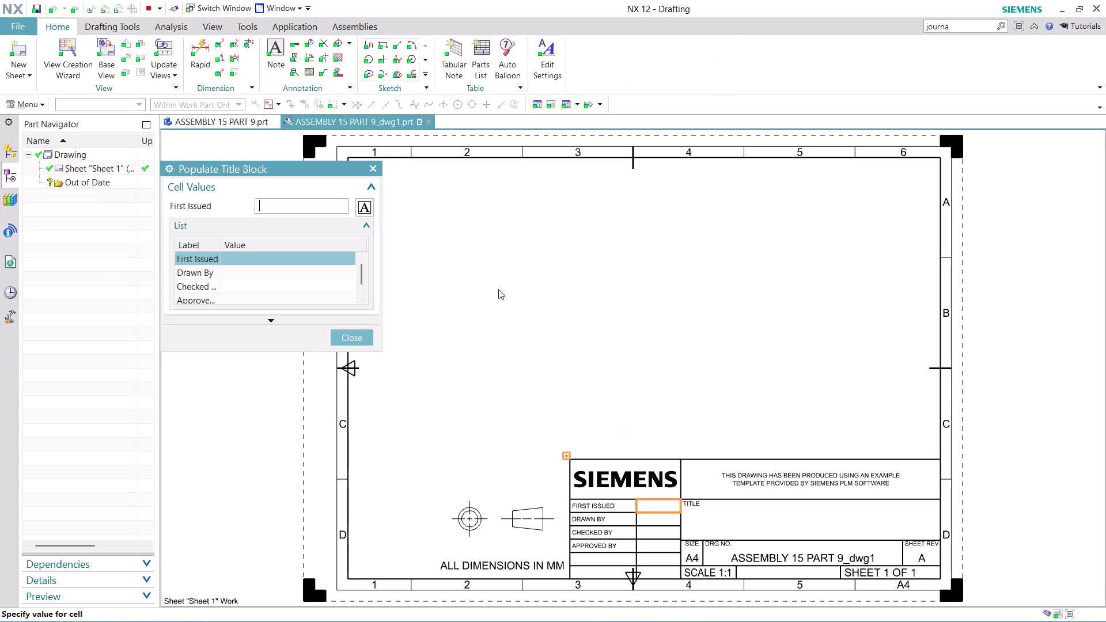
Skip the title block and view wizard, and start a base view at 2:1 scale.
click(336, 334)
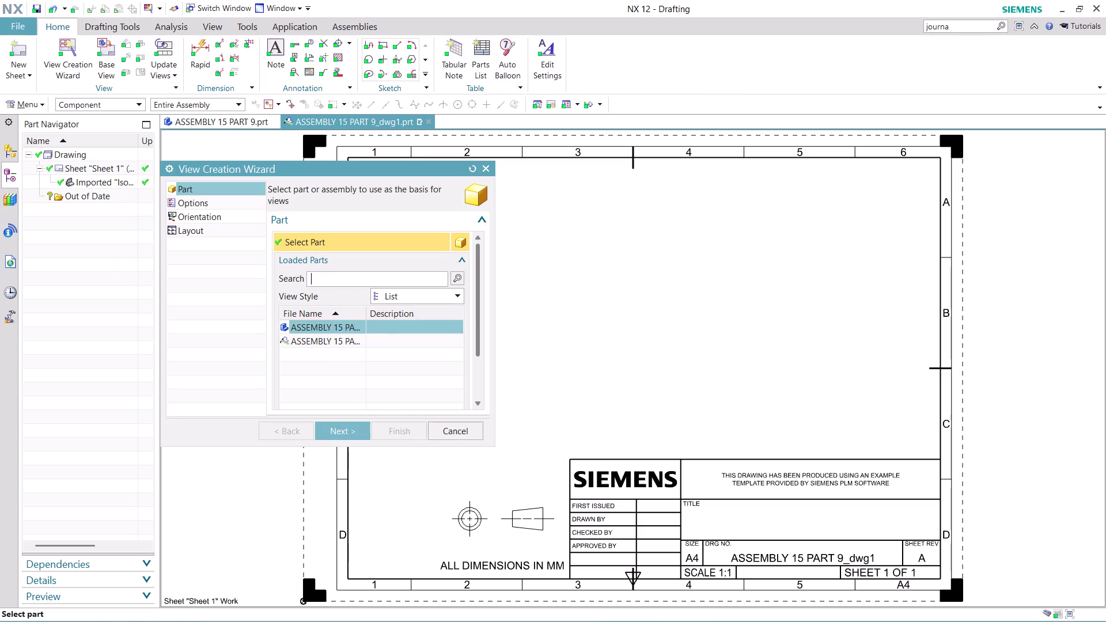
click(457, 431)
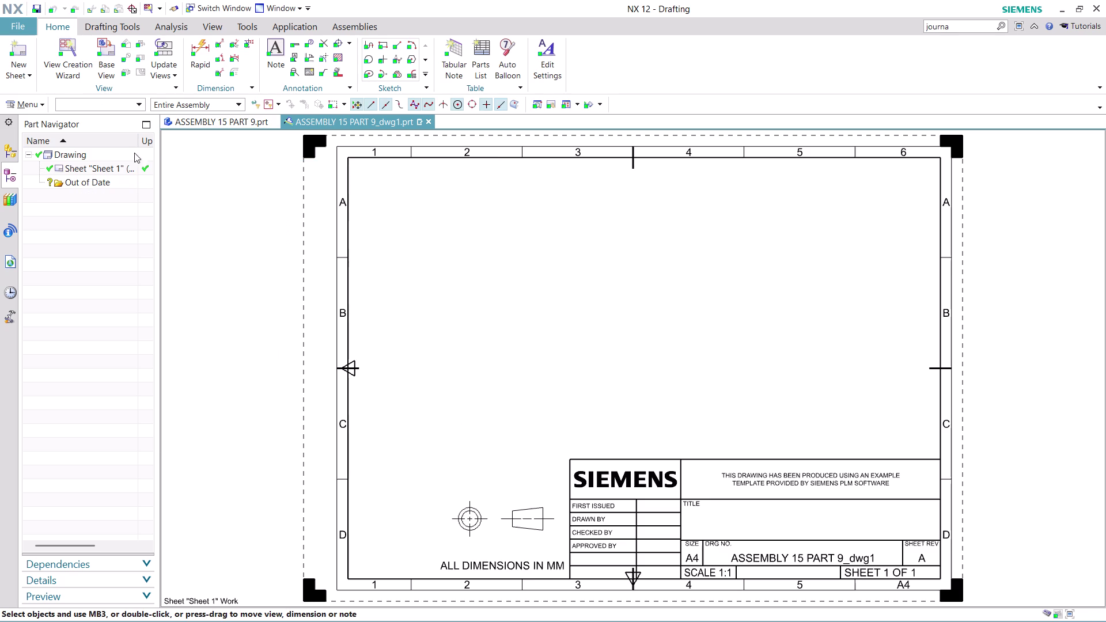
click(111, 64)
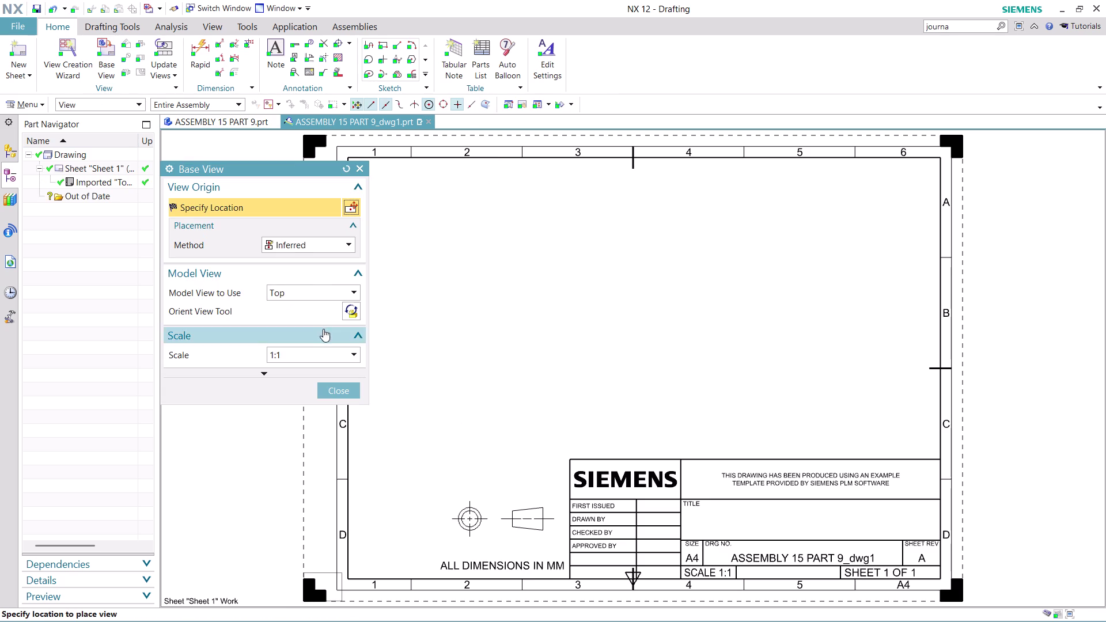
click(336, 351)
click(326, 400)
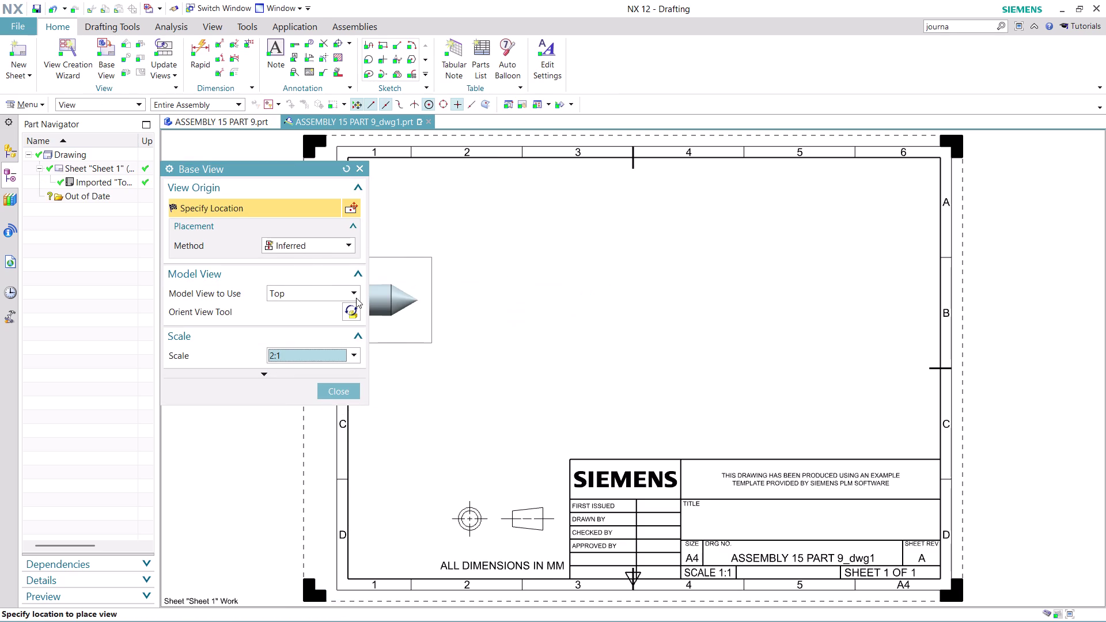
Place a Left-orientation base view at top right with a projected view below it.
click(345, 289)
click(322, 324)
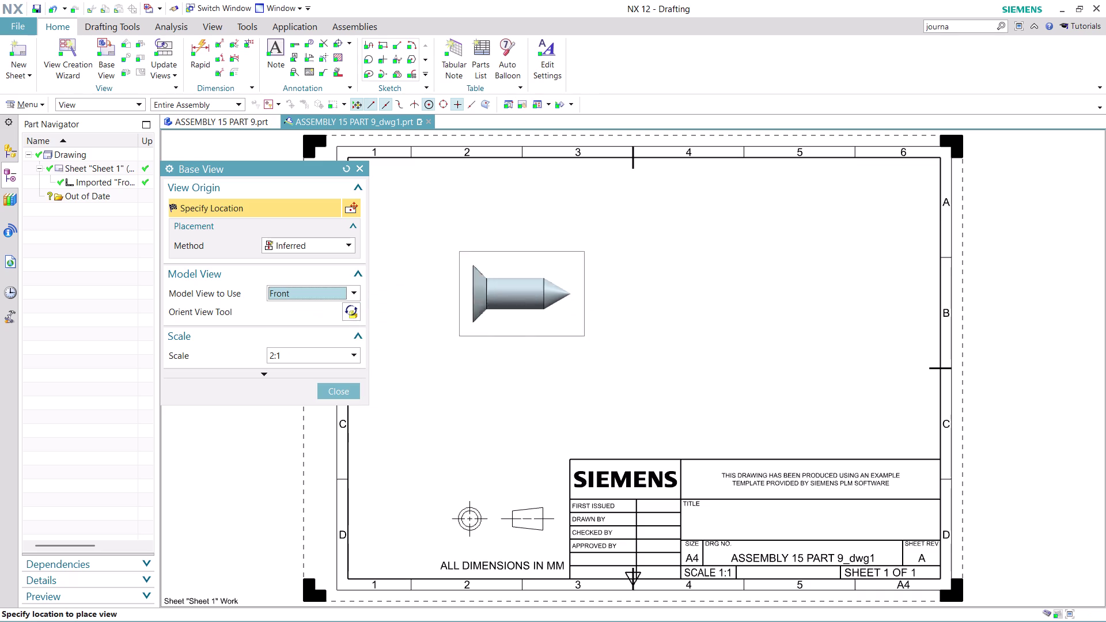
click(354, 290)
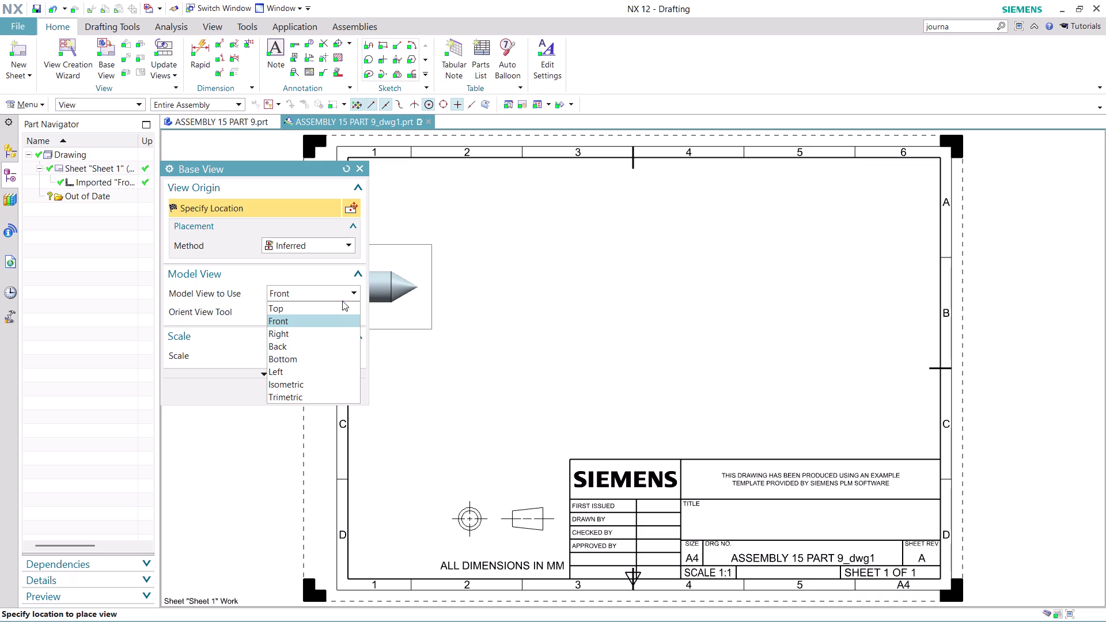
click(294, 368)
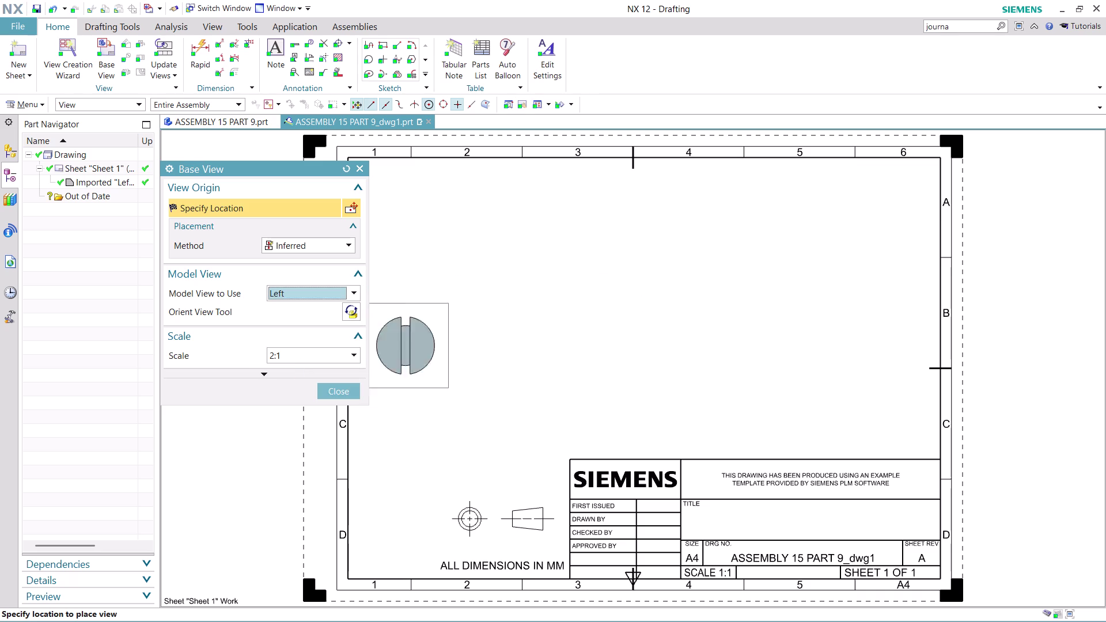
click(842, 221)
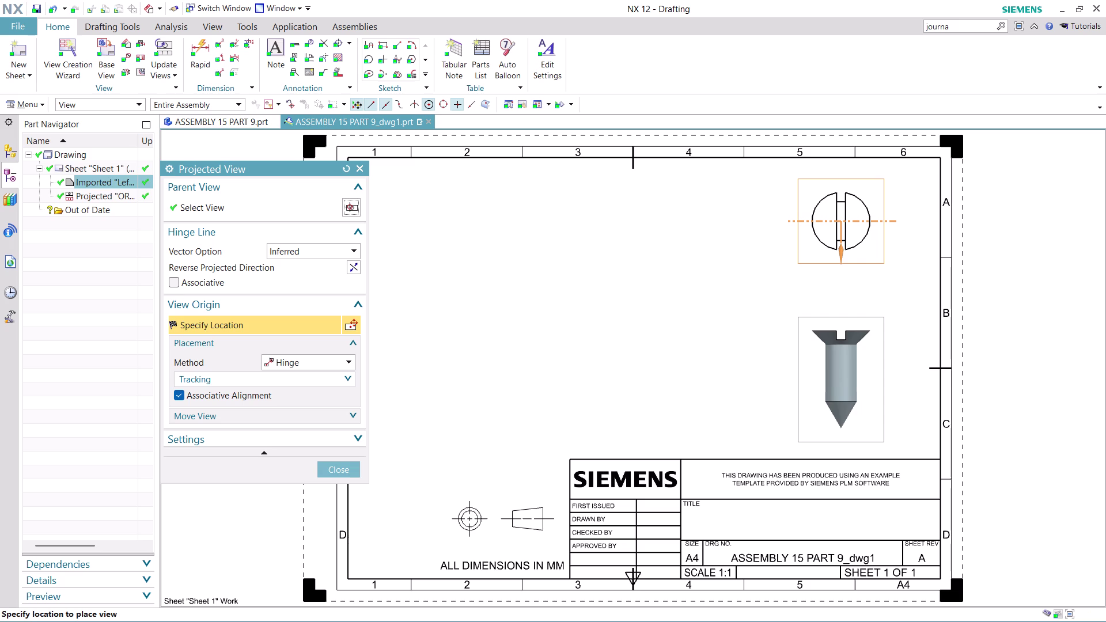
click(854, 363)
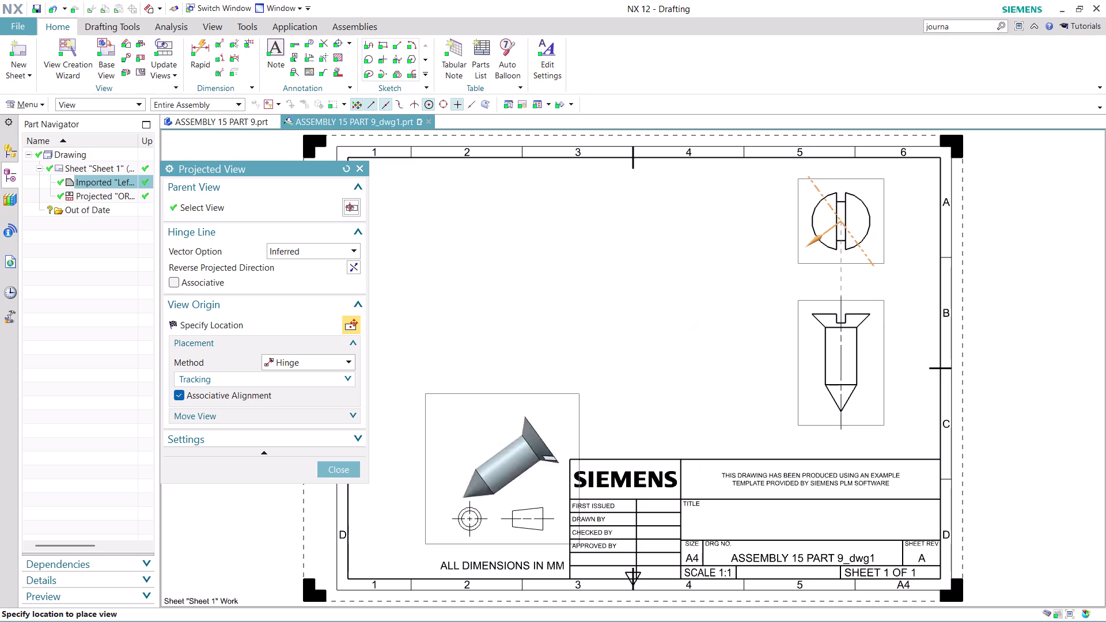
click(339, 465)
Delete the head end view from the sheet.
scroll(up, 3)
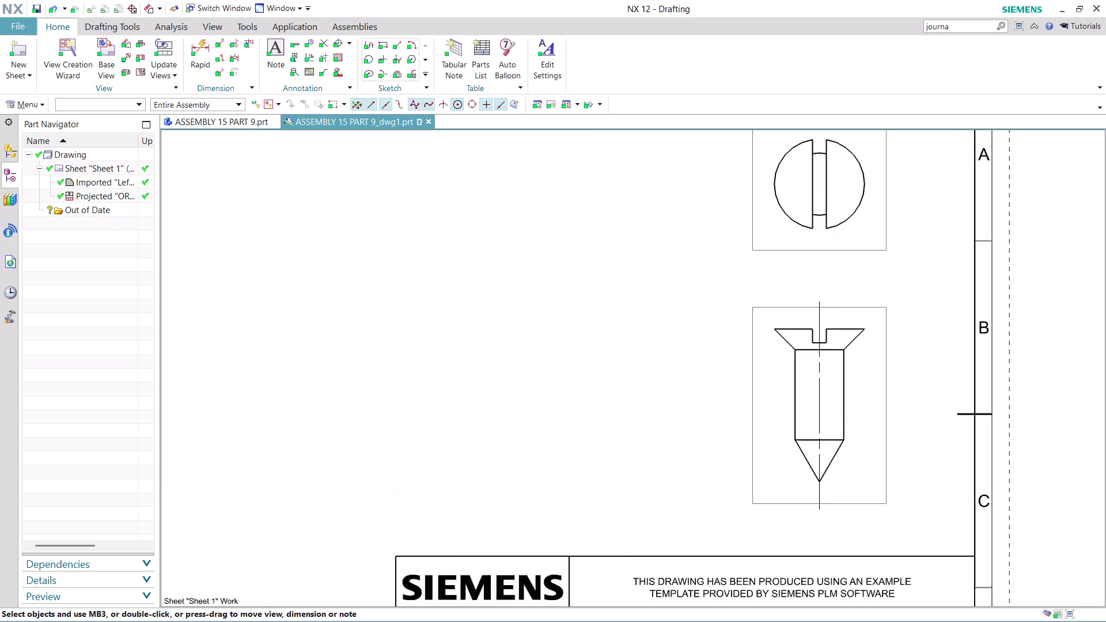
scroll(up, 3)
right_click(861, 241)
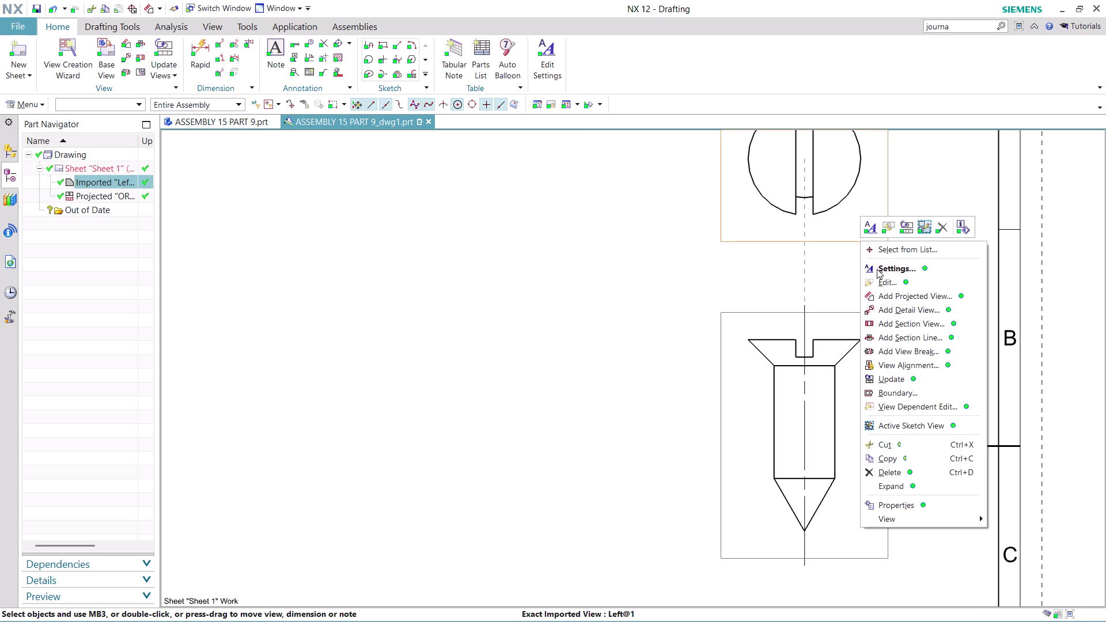
click(911, 467)
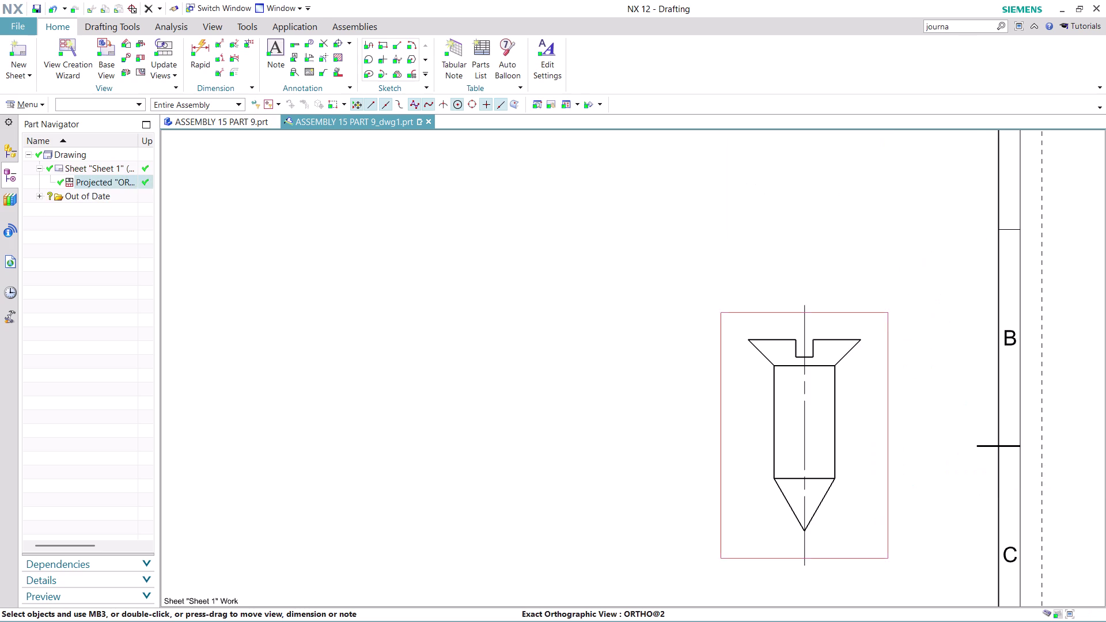
Move the side view up toward the sheet's top and open its settings.
scroll(down, 3)
scroll(up, 3)
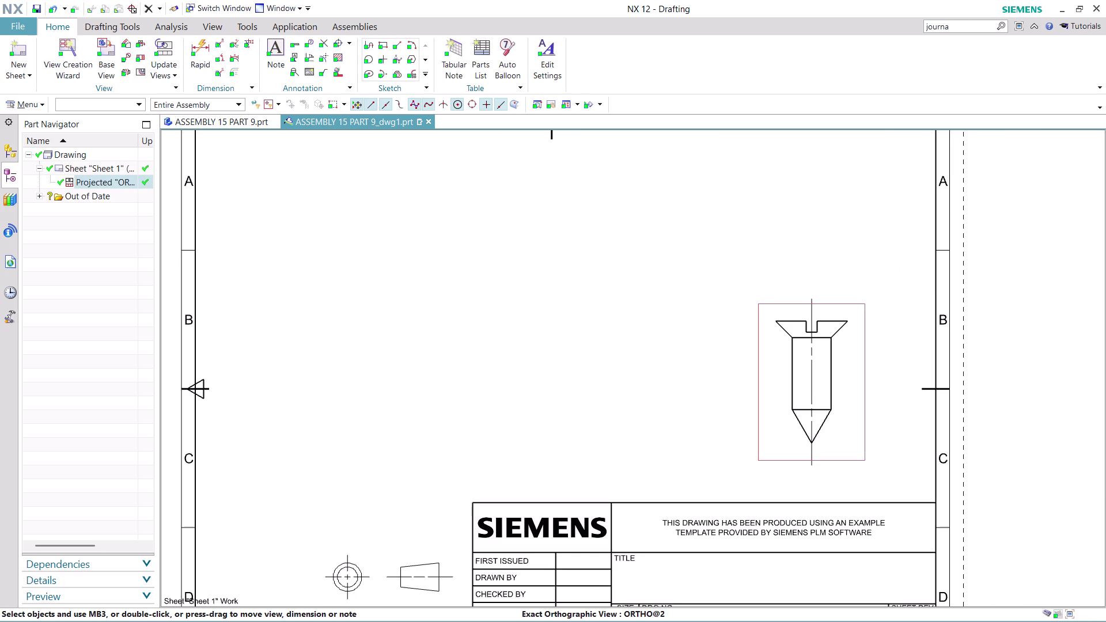
drag(789, 306, 769, 184)
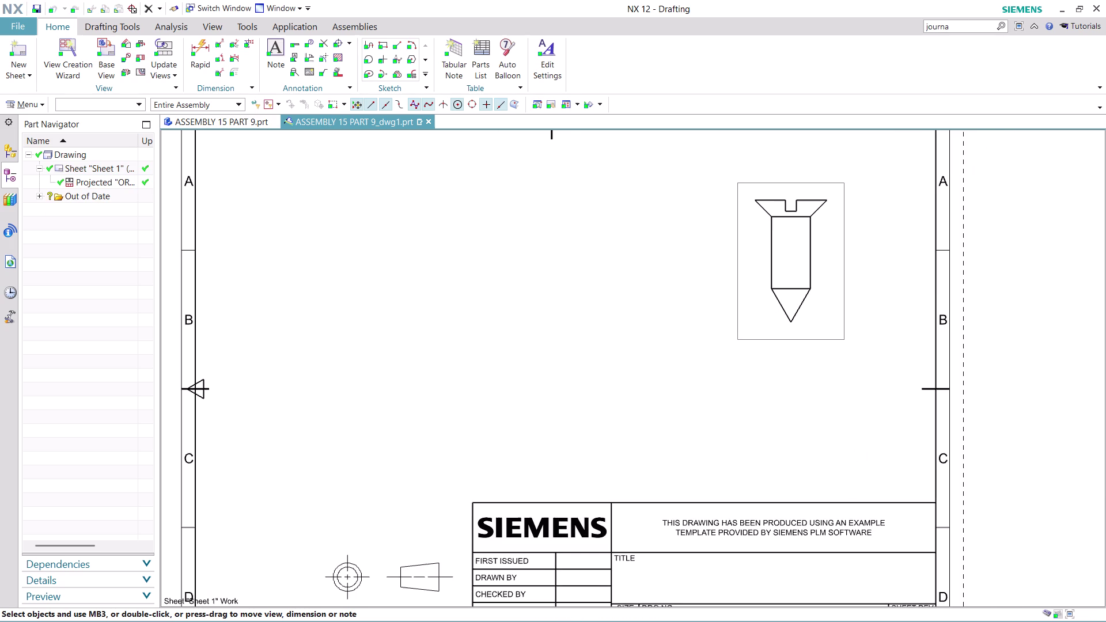
drag(768, 184, 782, 186)
right_click(765, 346)
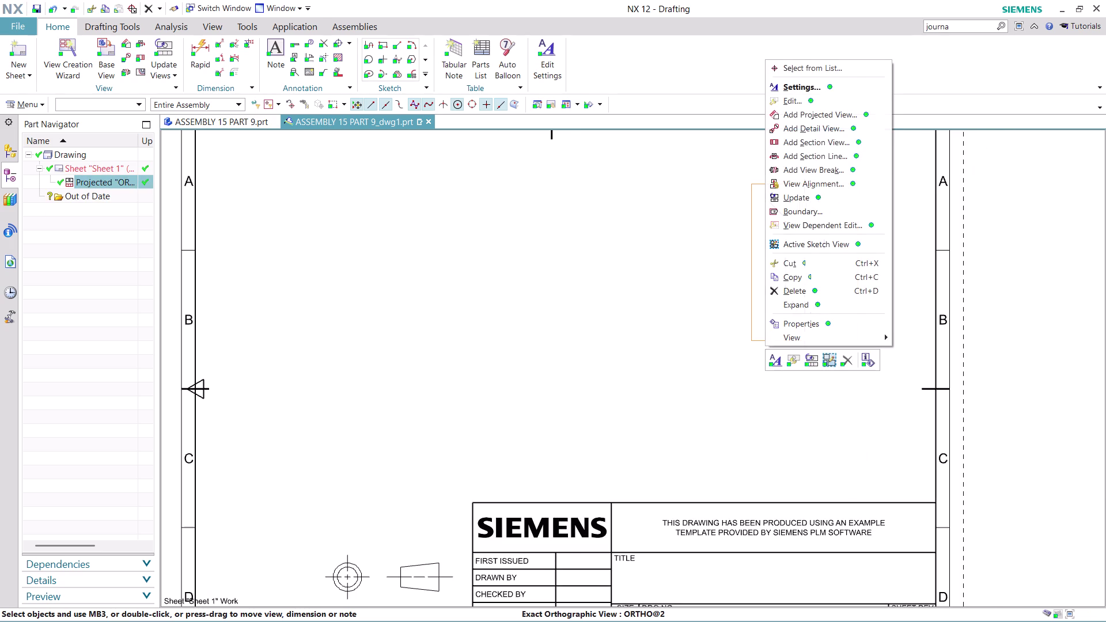
click(809, 84)
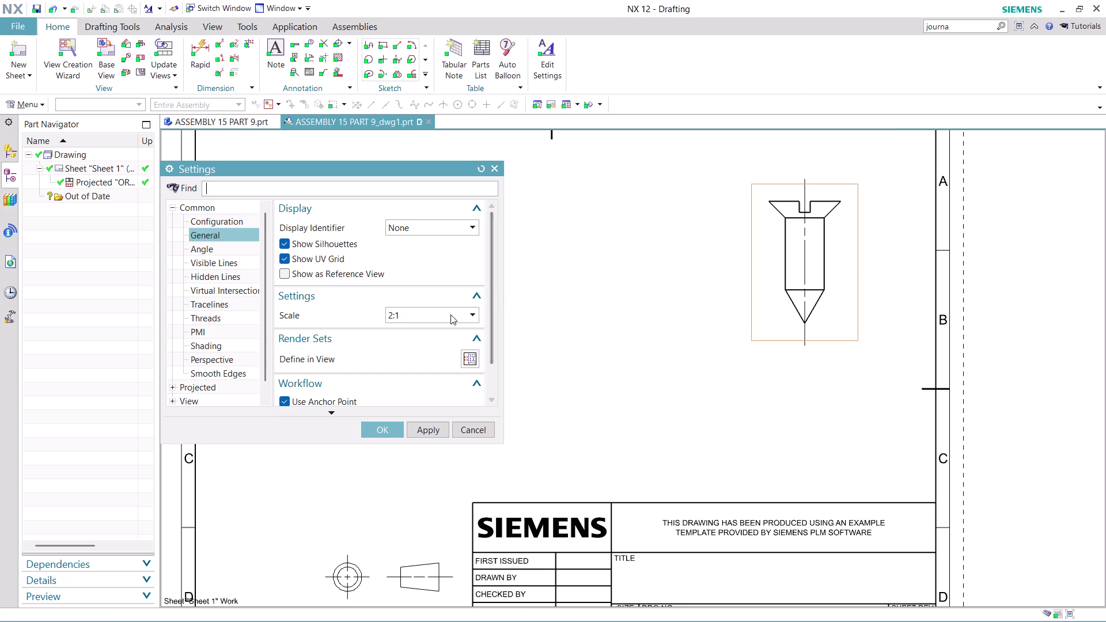
Change the side view's scale to 5:1.
click(470, 309)
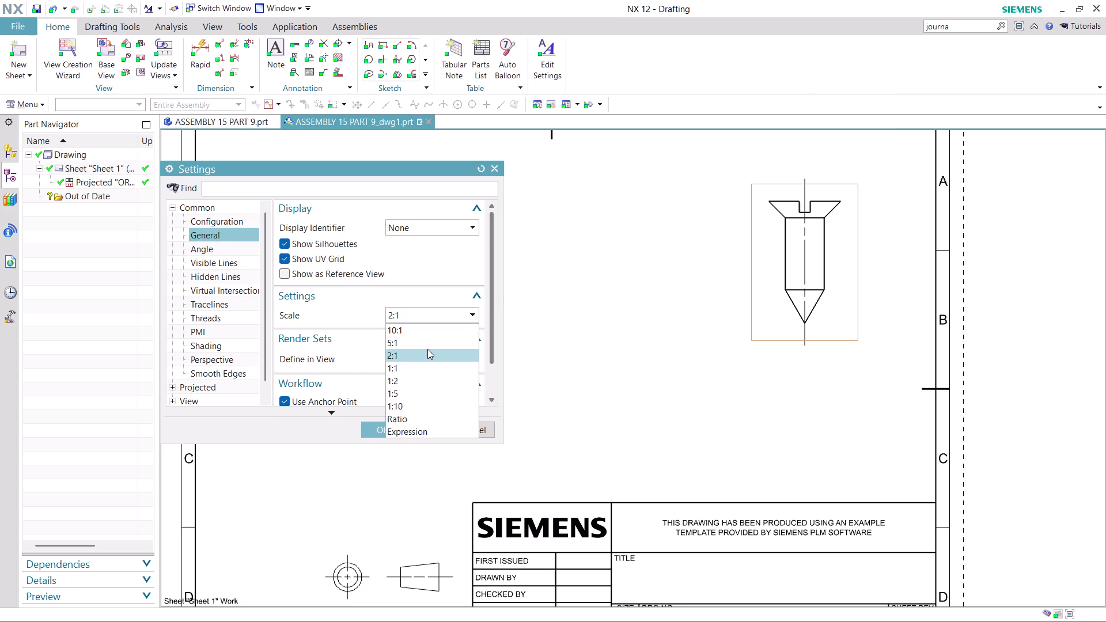
click(426, 342)
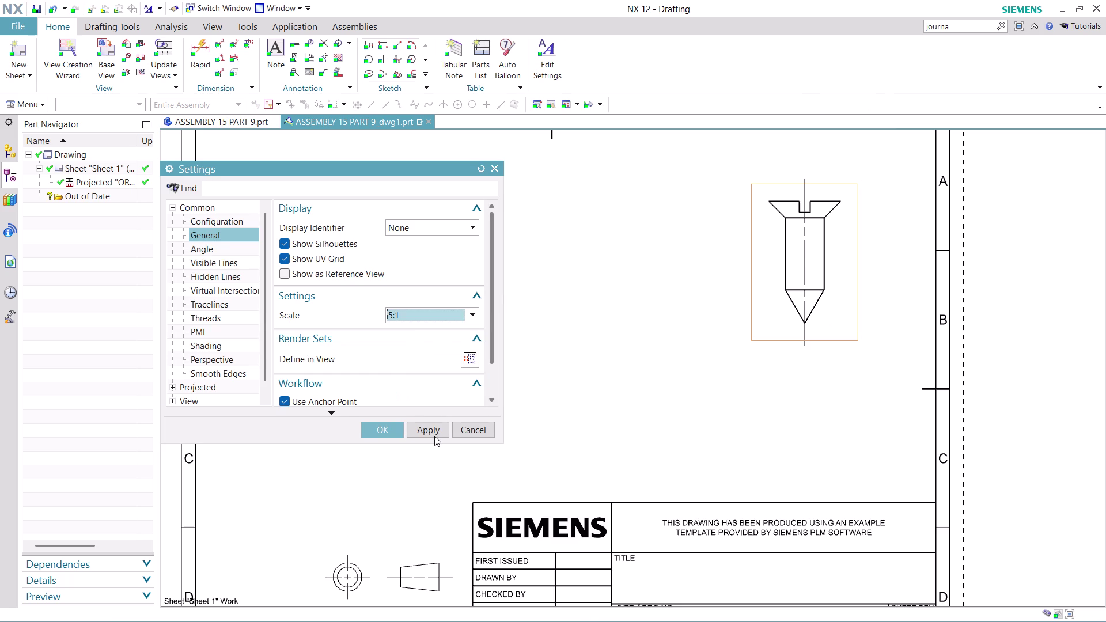
click(435, 437)
drag(752, 431, 754, 469)
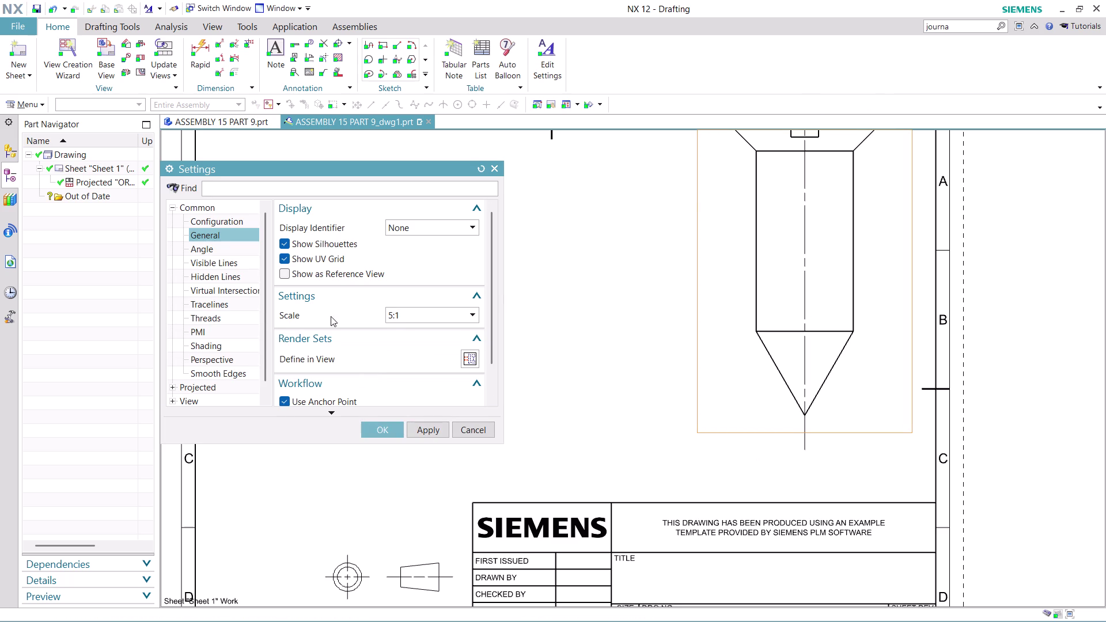
Set the side view's rendering style to Fully Shaded and confirm the settings.
click(208, 348)
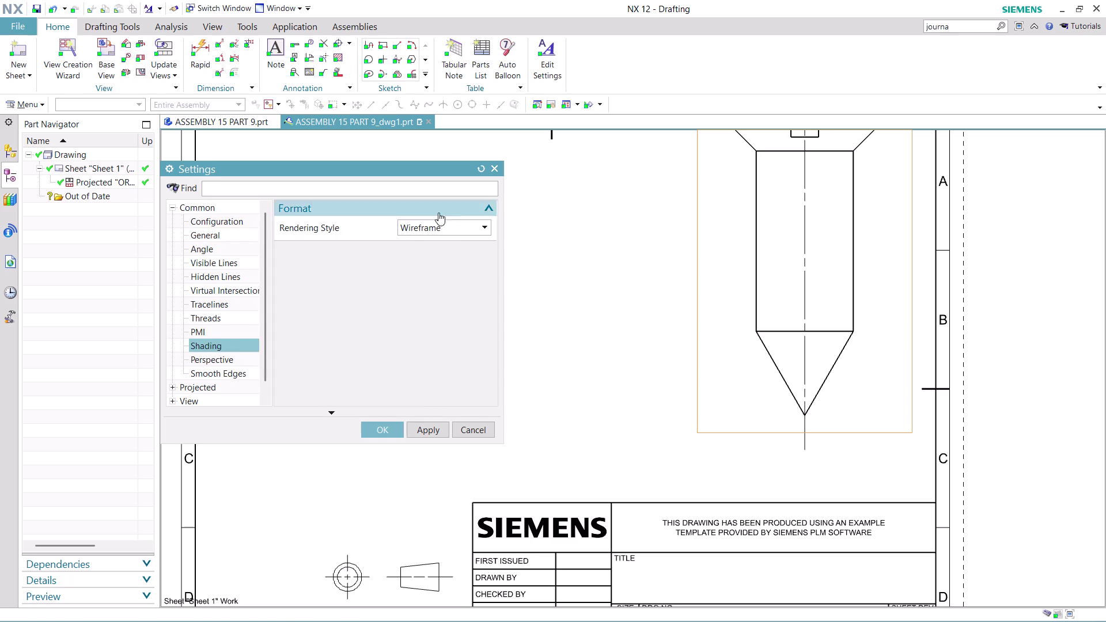
click(460, 228)
click(456, 247)
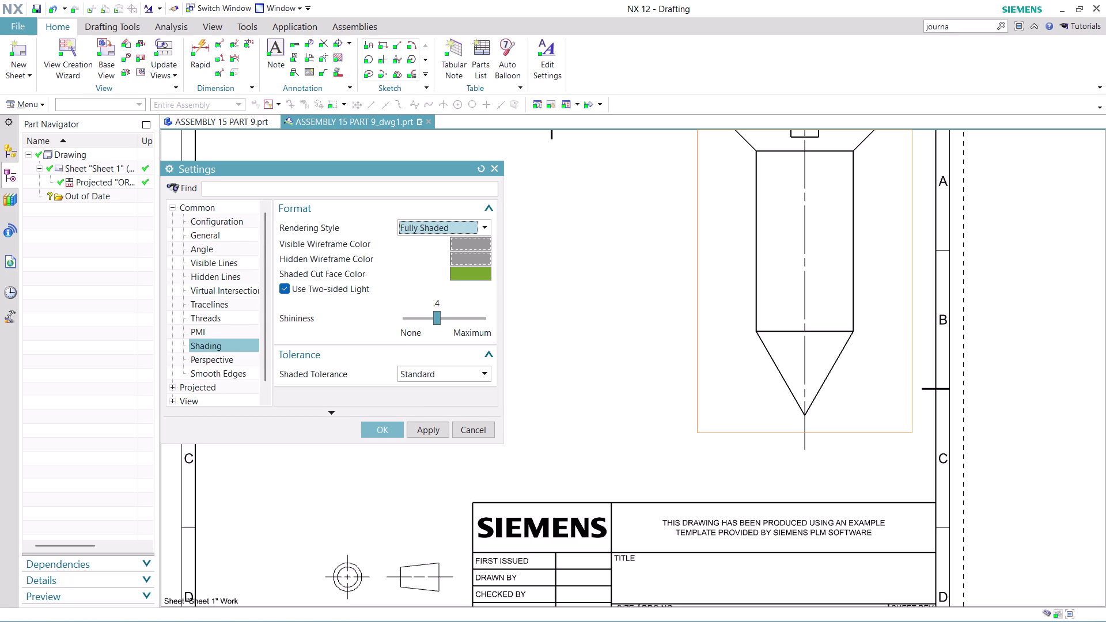
click(422, 433)
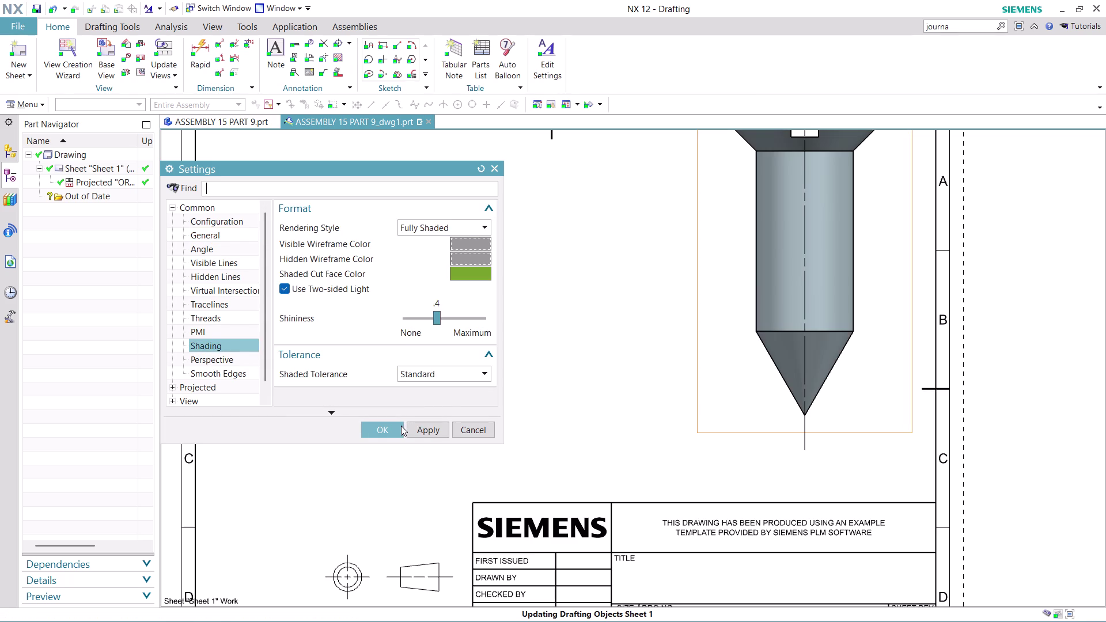
click(384, 427)
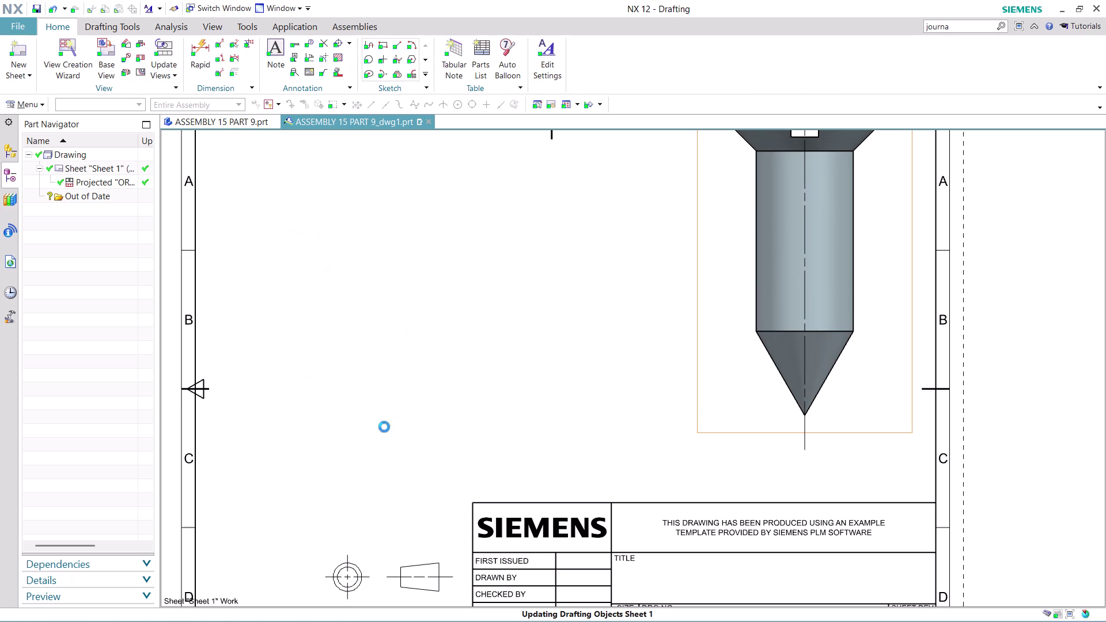
scroll(down, 3)
Zoom into the sheet and start a new Top-orientation base view at 1:1.
drag(684, 413, 684, 414)
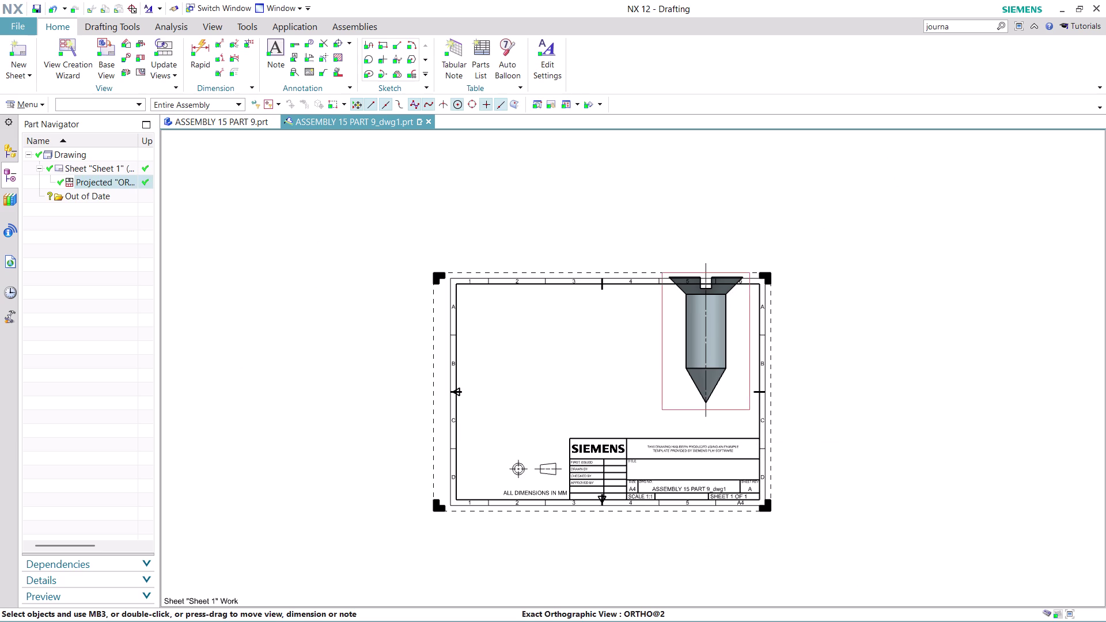
drag(685, 414, 684, 433)
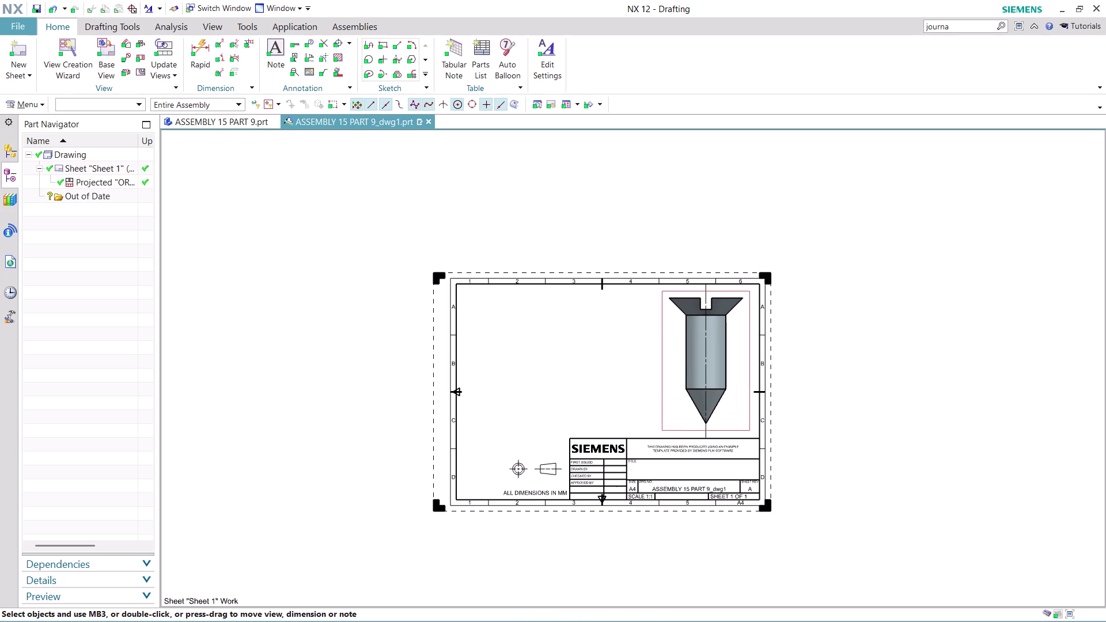
scroll(up, 3)
scroll(up, 3)
click(569, 340)
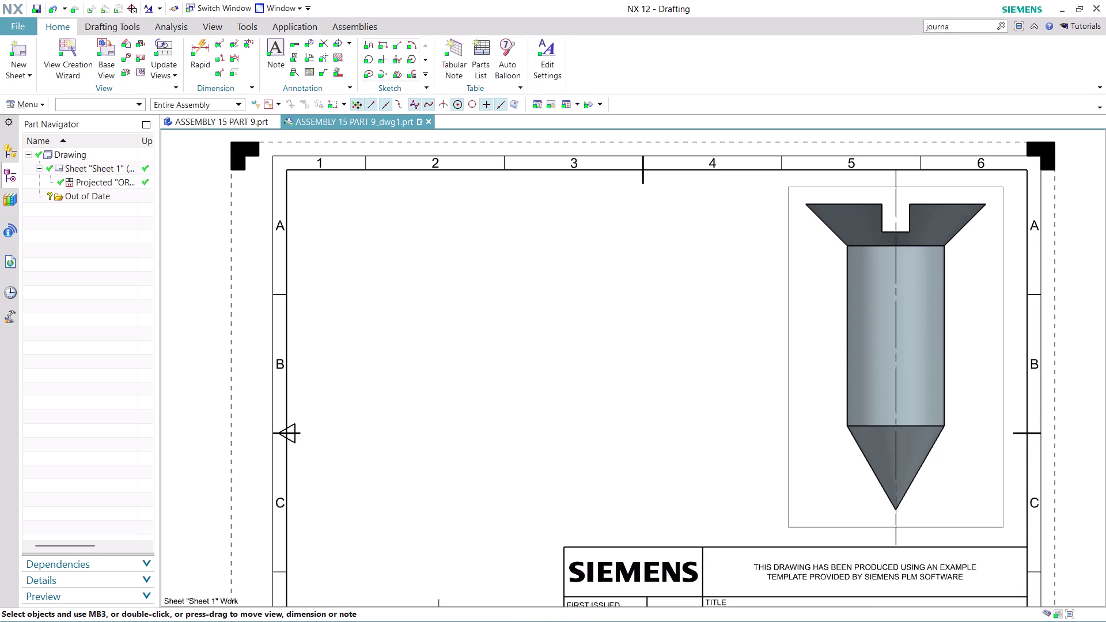
click(104, 66)
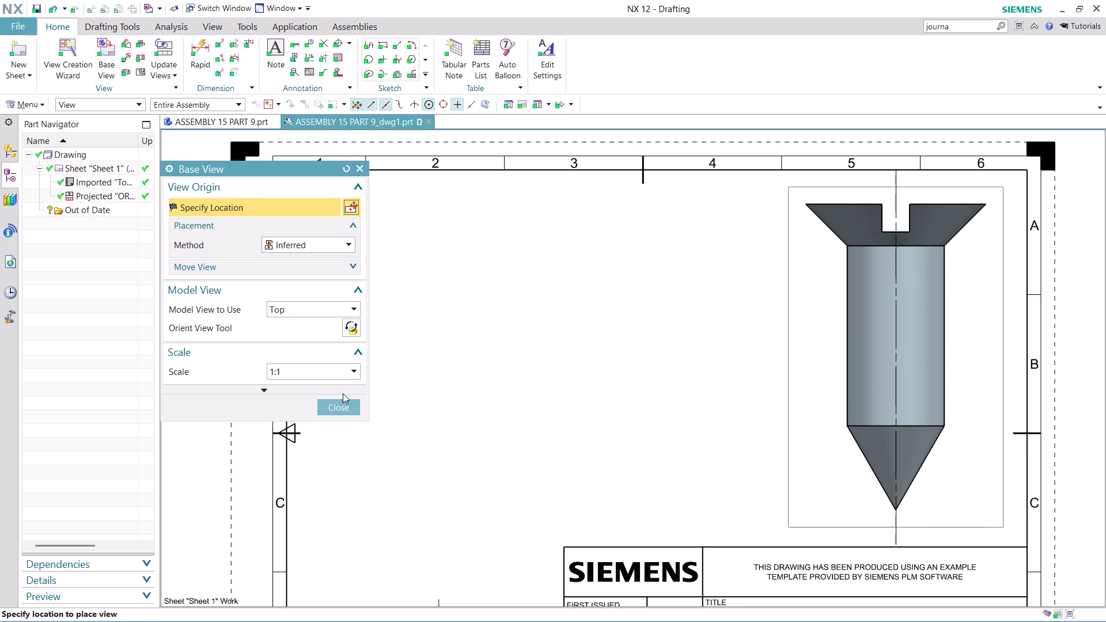
Cancel and restart the base view, keeping Top as the orientation.
click(349, 409)
click(102, 57)
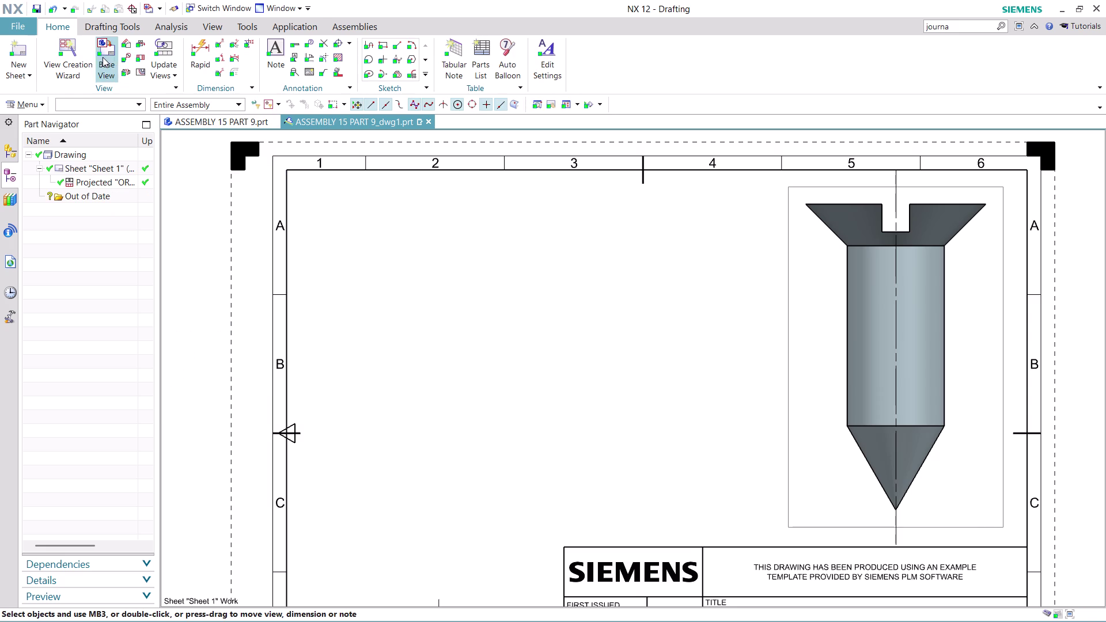
click(351, 311)
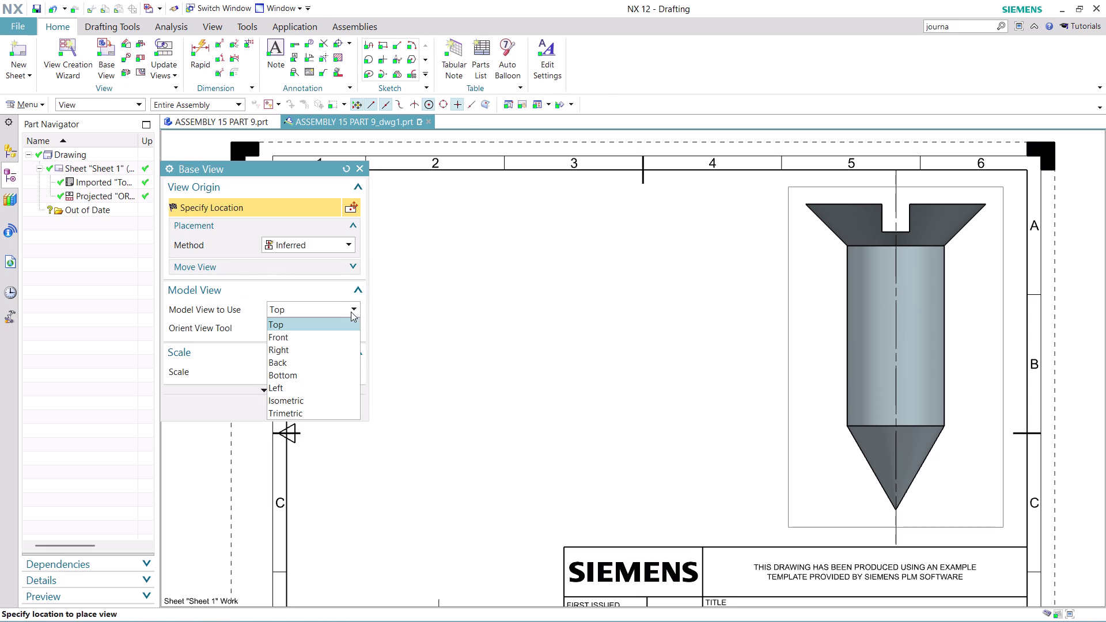
click(314, 305)
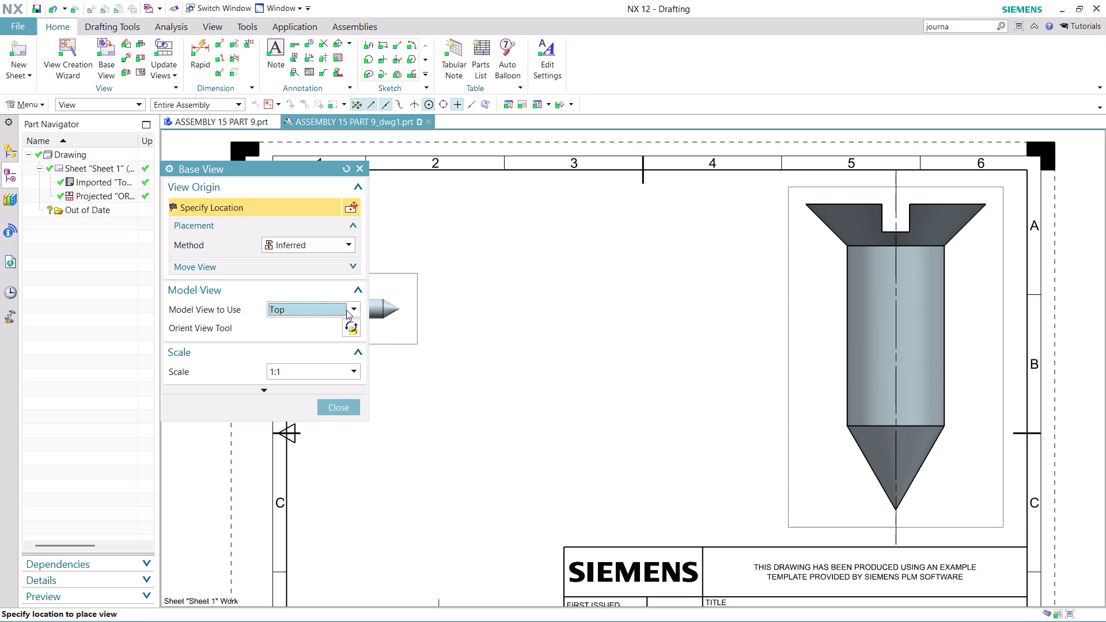
Preview the base view in Right and Back orientations, then return to Top.
click(352, 308)
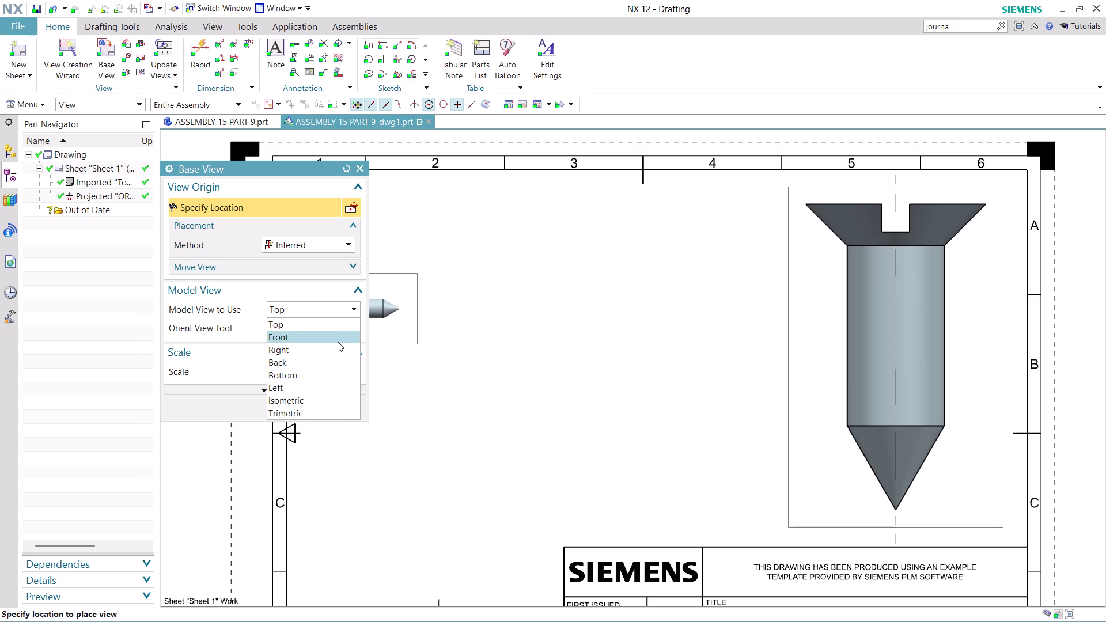
click(339, 349)
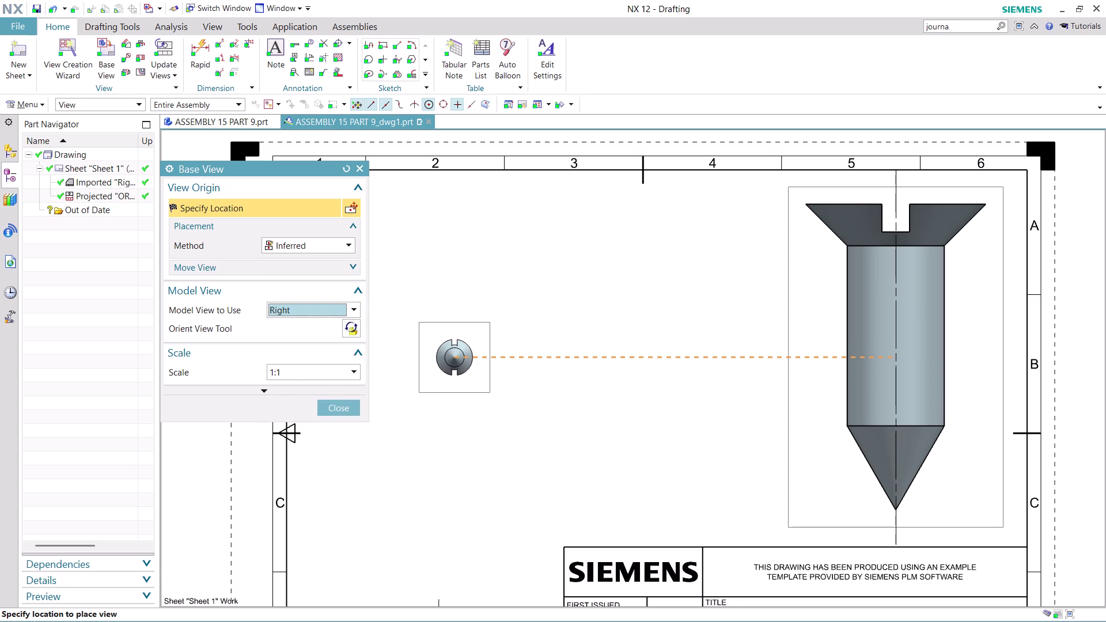
click(347, 312)
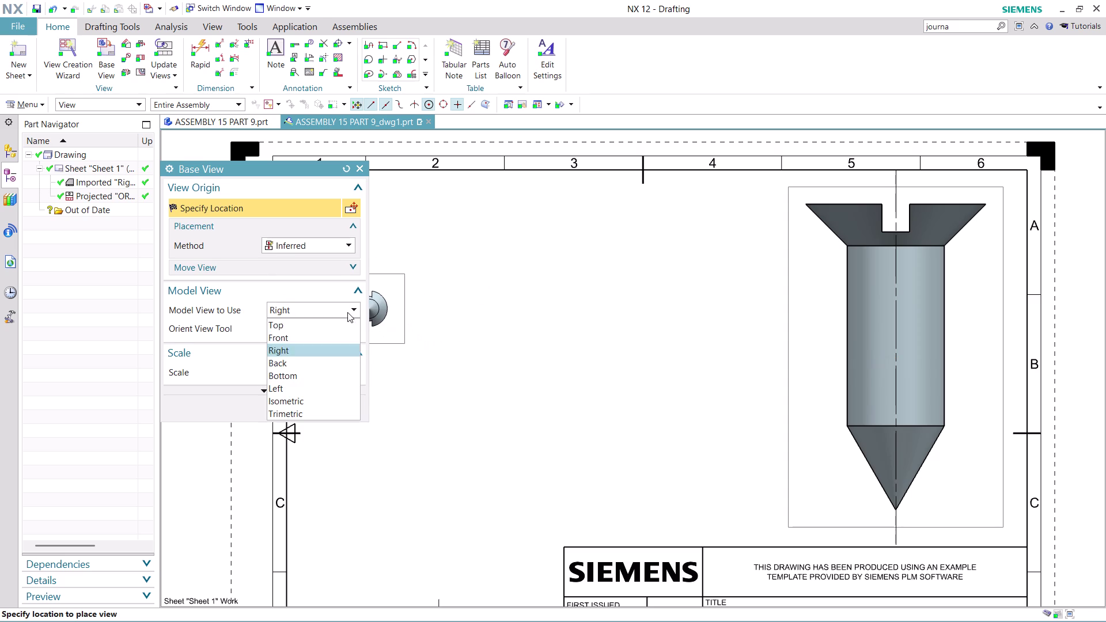
click(313, 368)
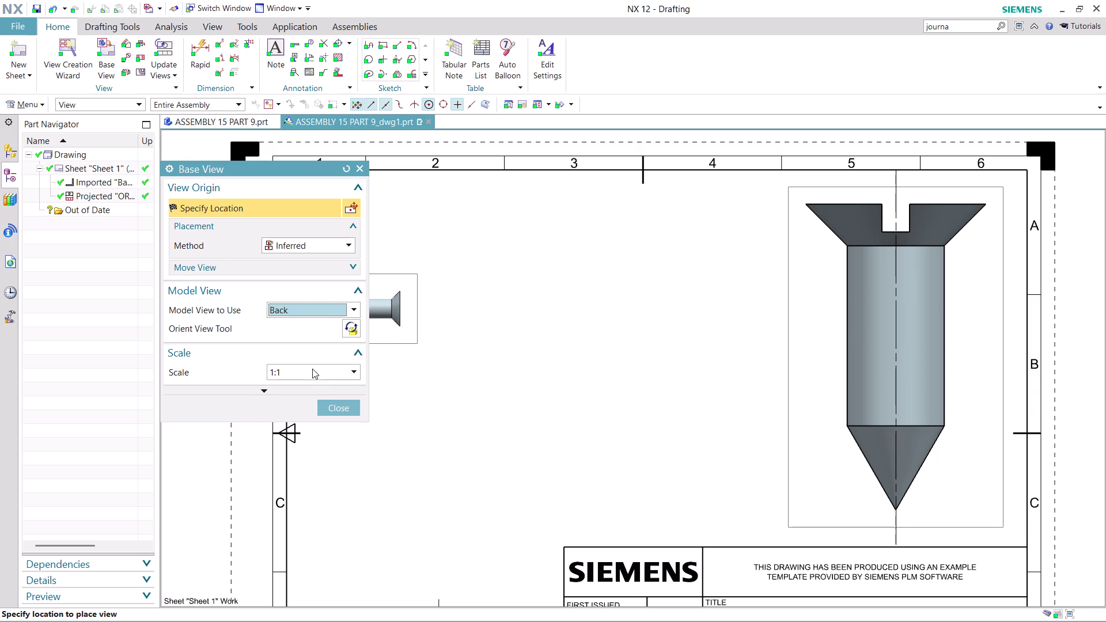
click(357, 309)
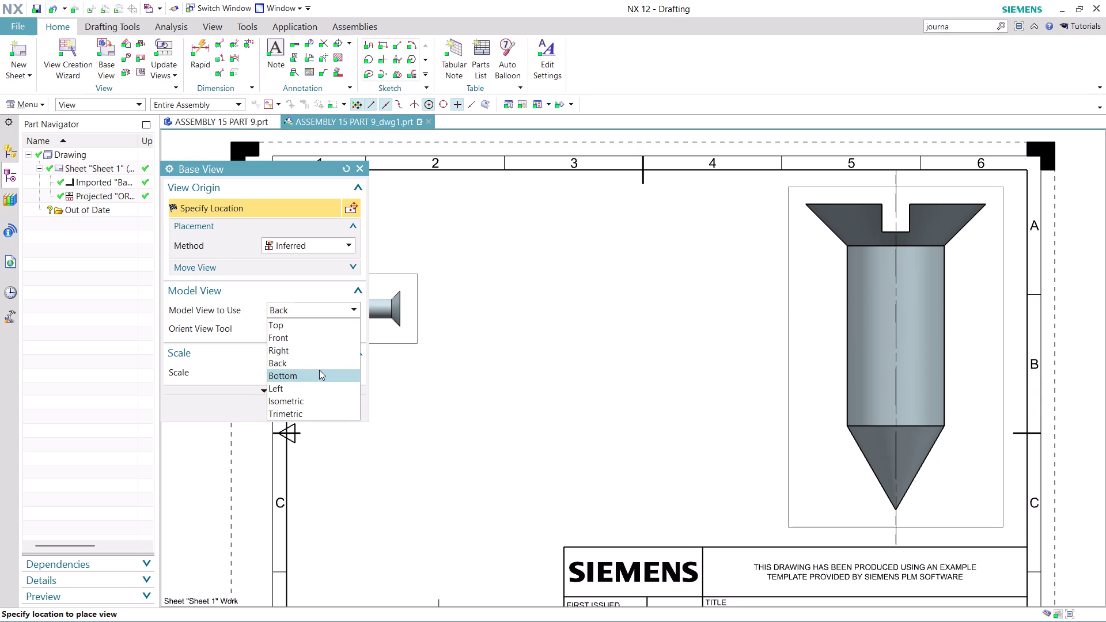
click(316, 324)
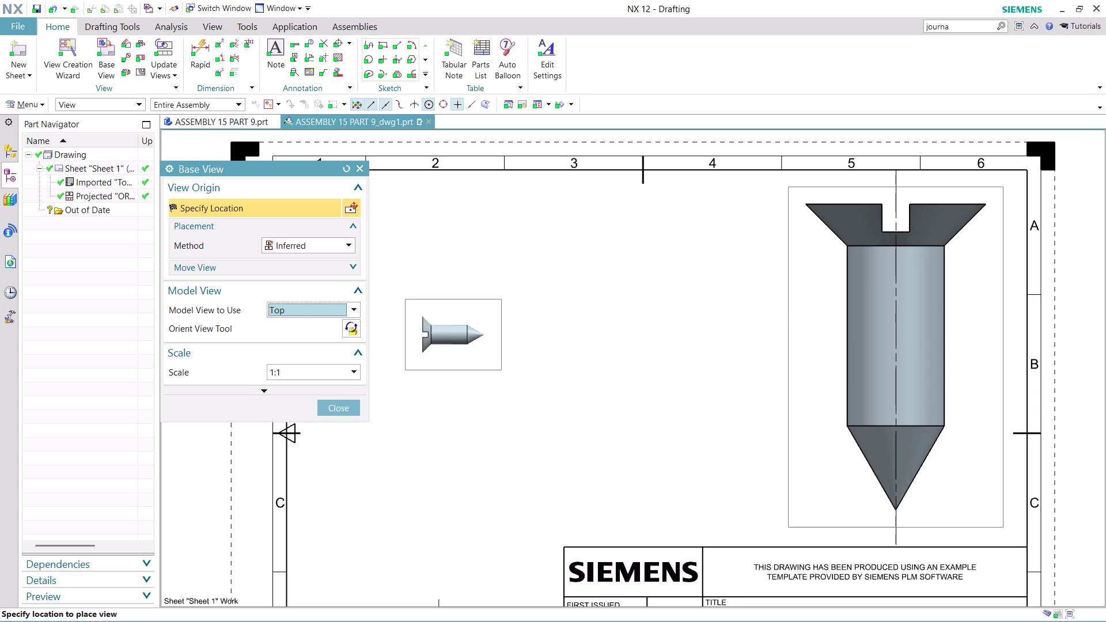
click(355, 302)
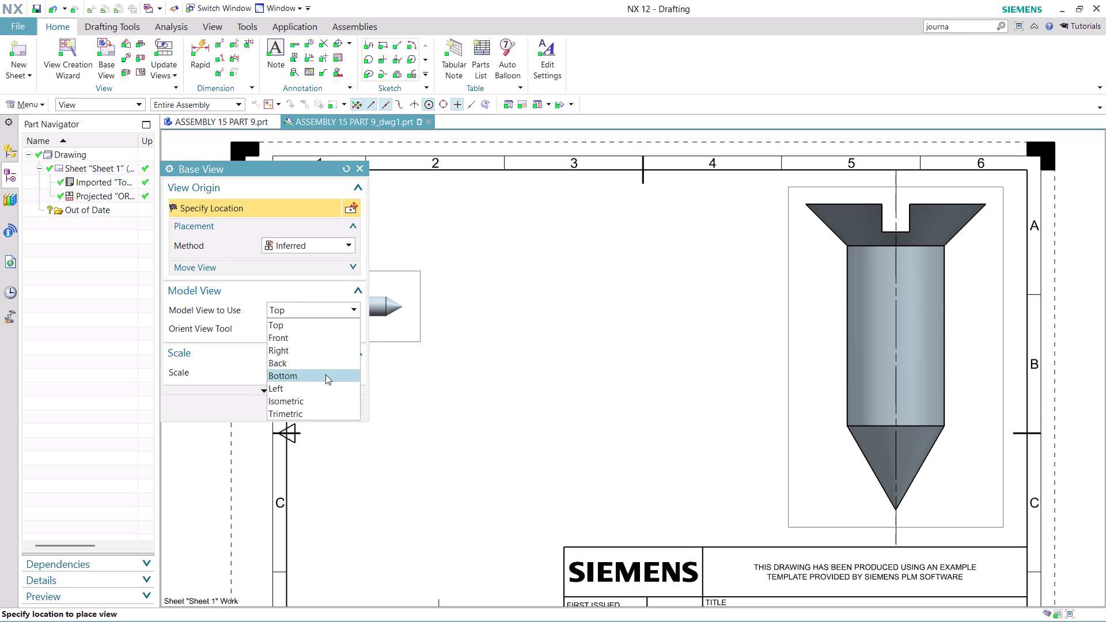
Place a 1:1 Left-orientation head end view with a projected side view below it.
click(320, 387)
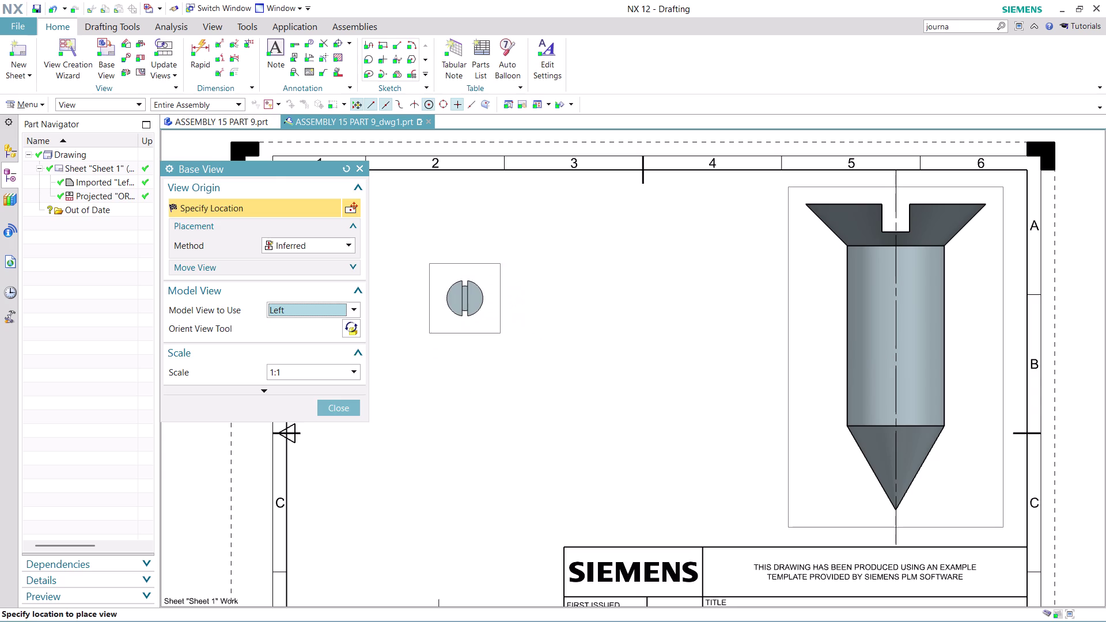
click(465, 289)
click(473, 425)
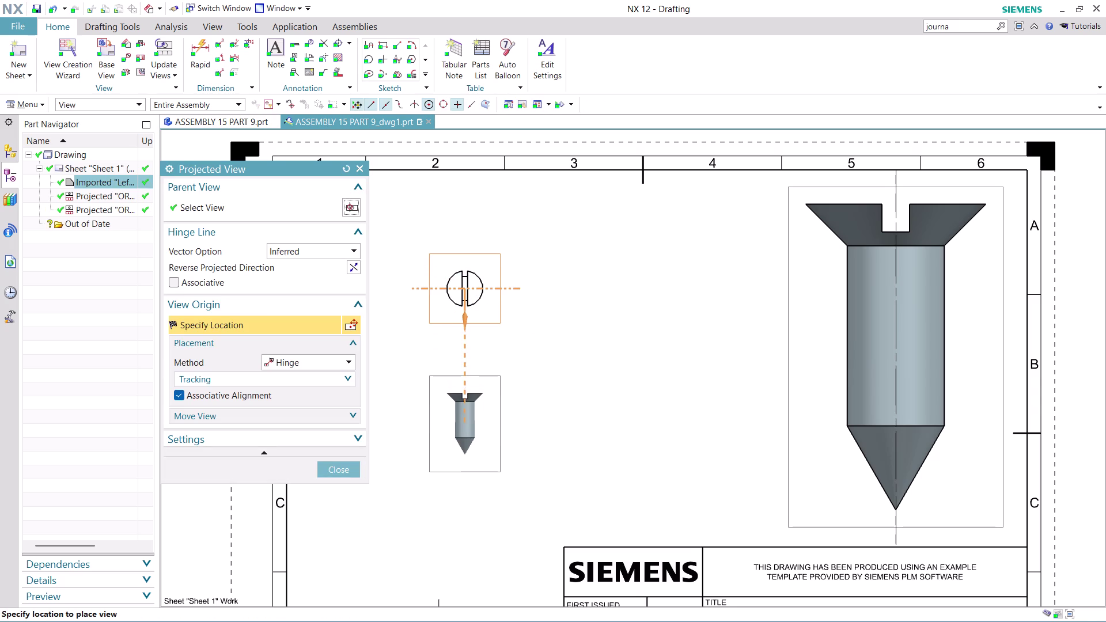
click(346, 477)
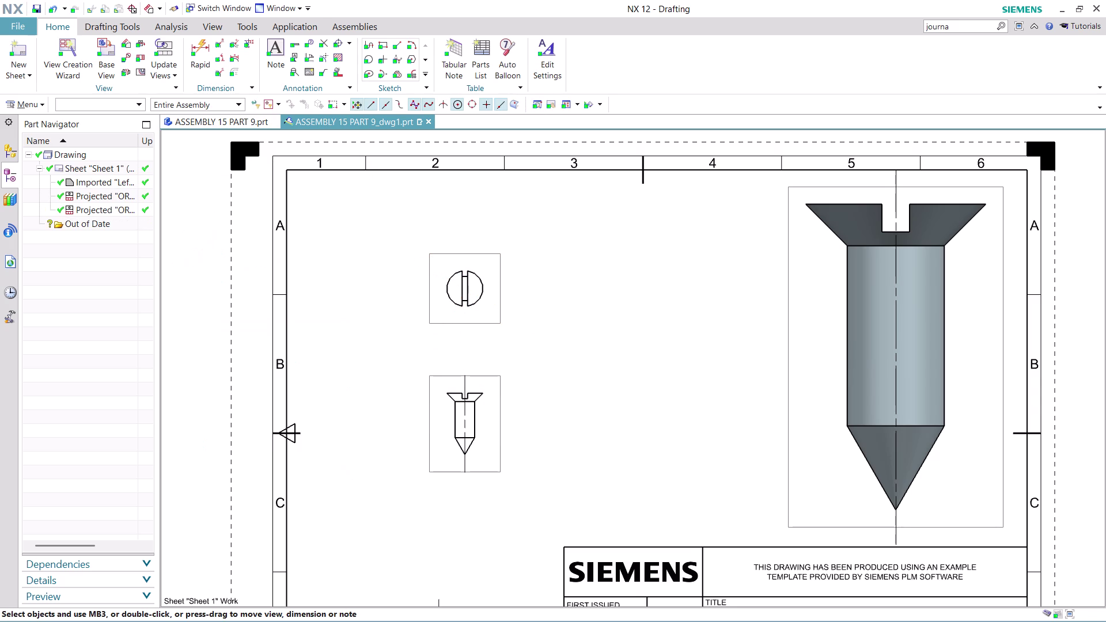
right_click(456, 324)
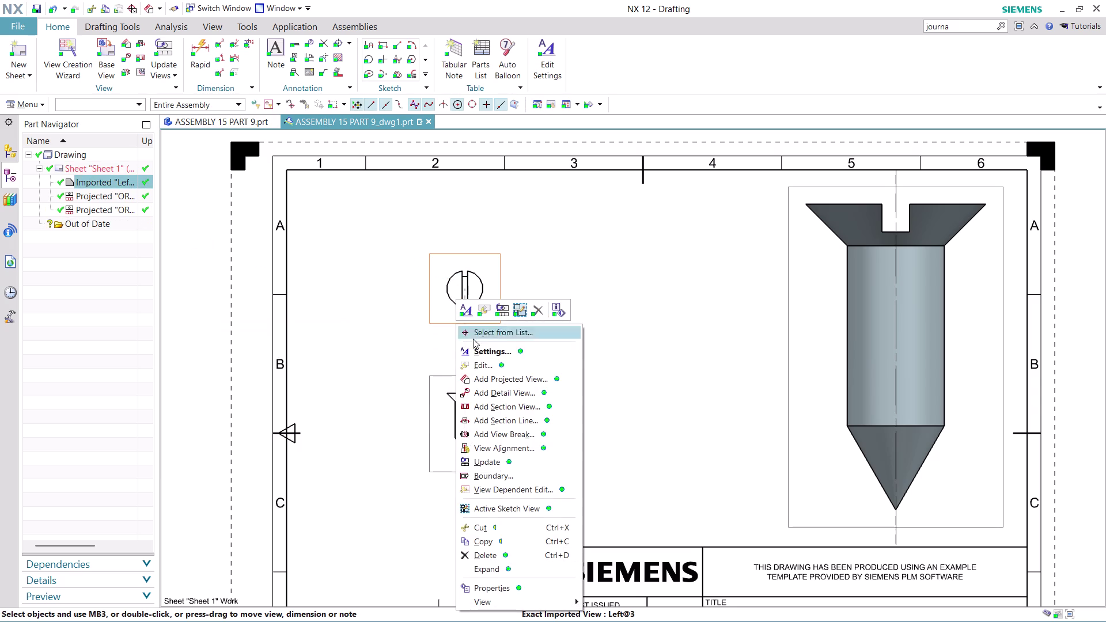
Delete the head end view and move the small wireframe side view higher.
click(493, 556)
scroll(down, 3)
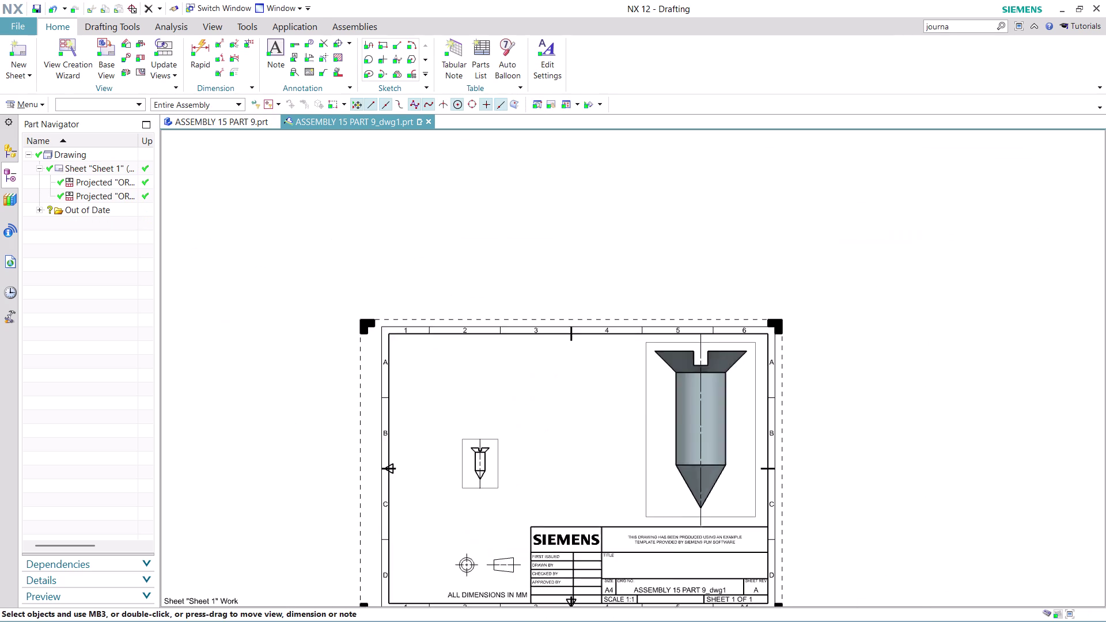
scroll(up, 3)
scroll(up, 3)
drag(487, 387, 500, 325)
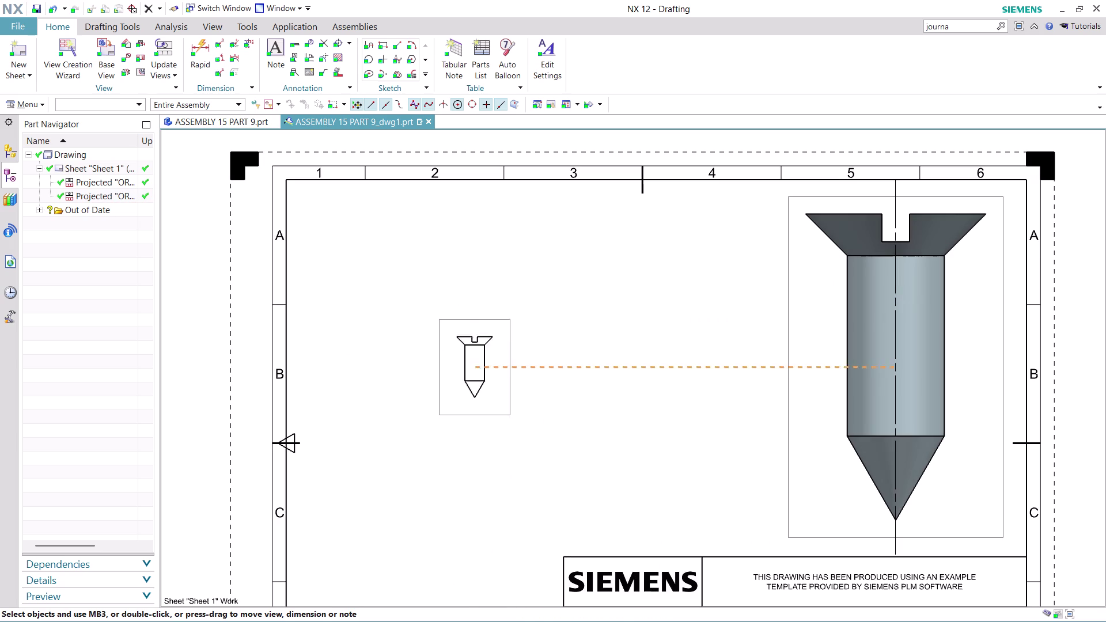
drag(500, 325, 510, 308)
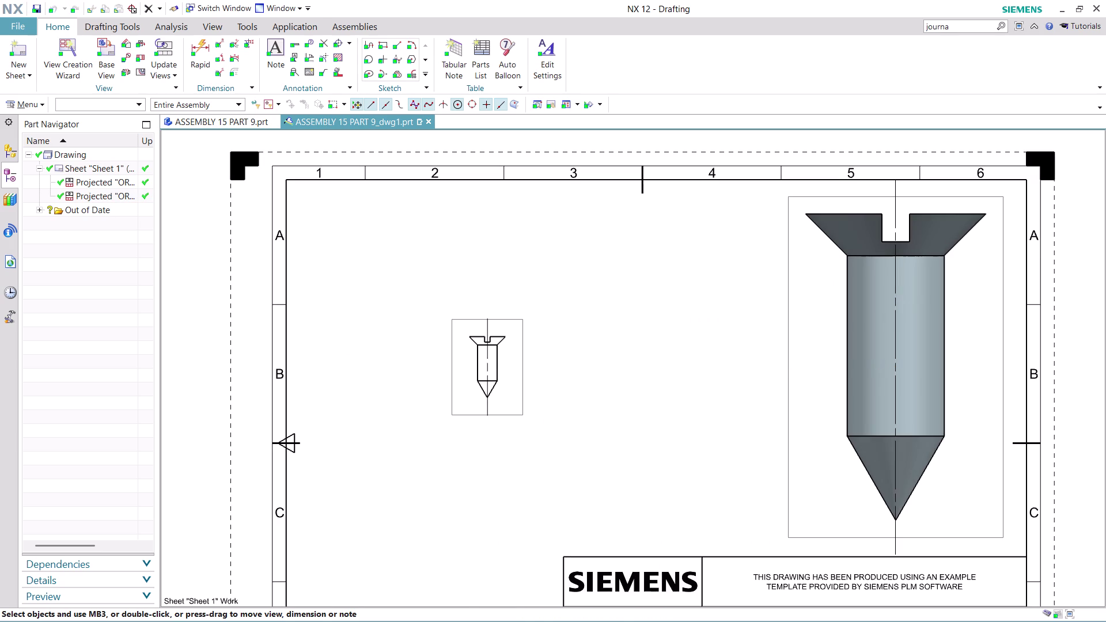
right_click(513, 412)
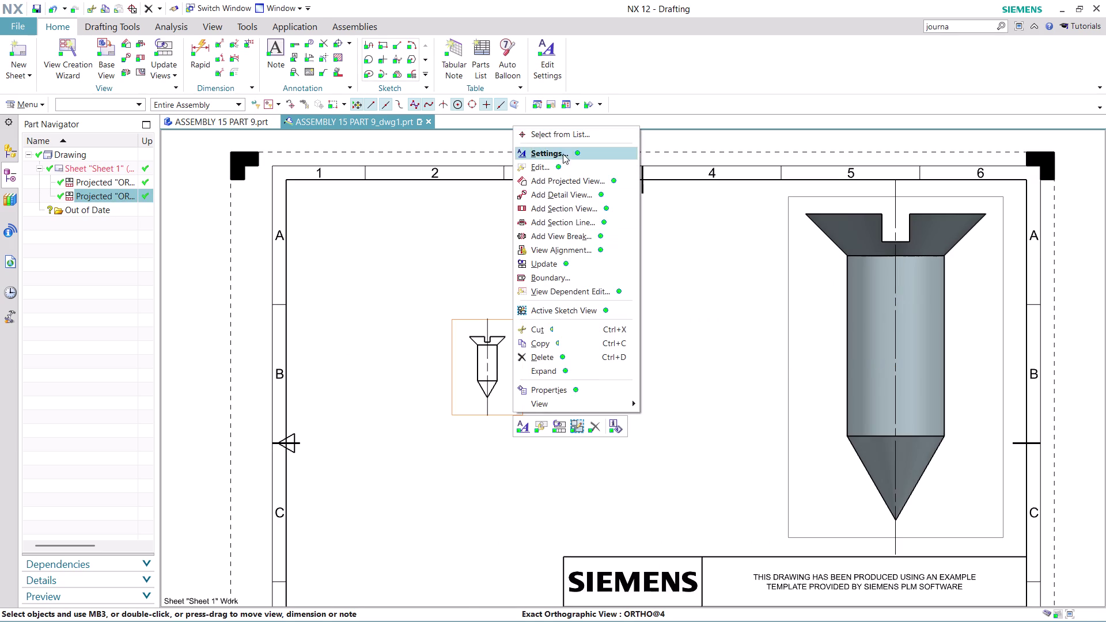
Change the wireframe side view's scale to 2:1 in its view settings.
click(564, 149)
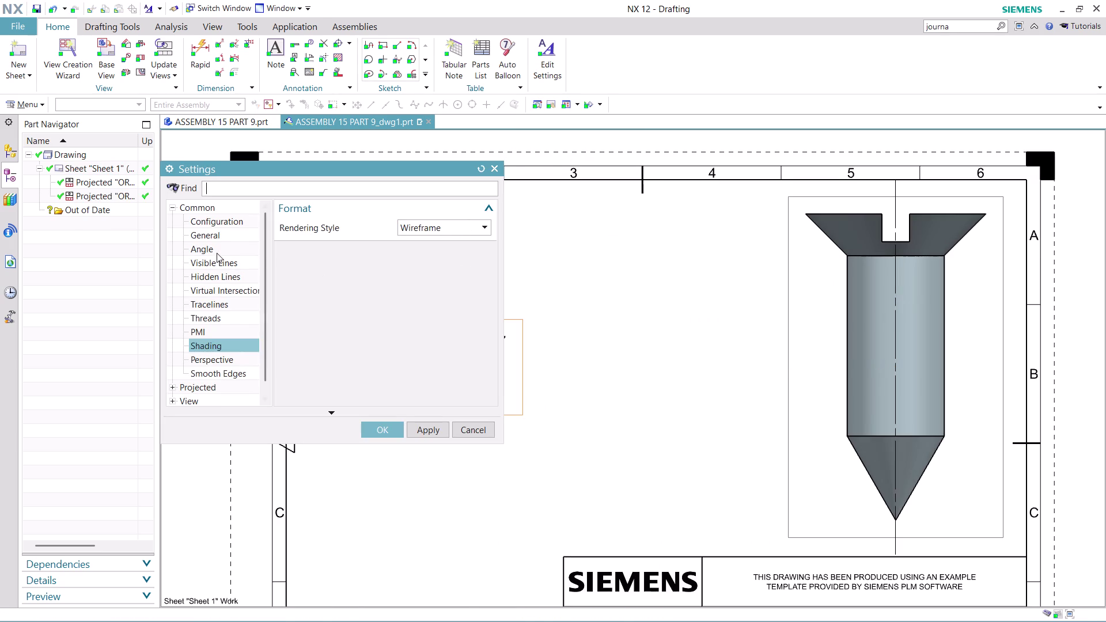
click(214, 238)
click(473, 317)
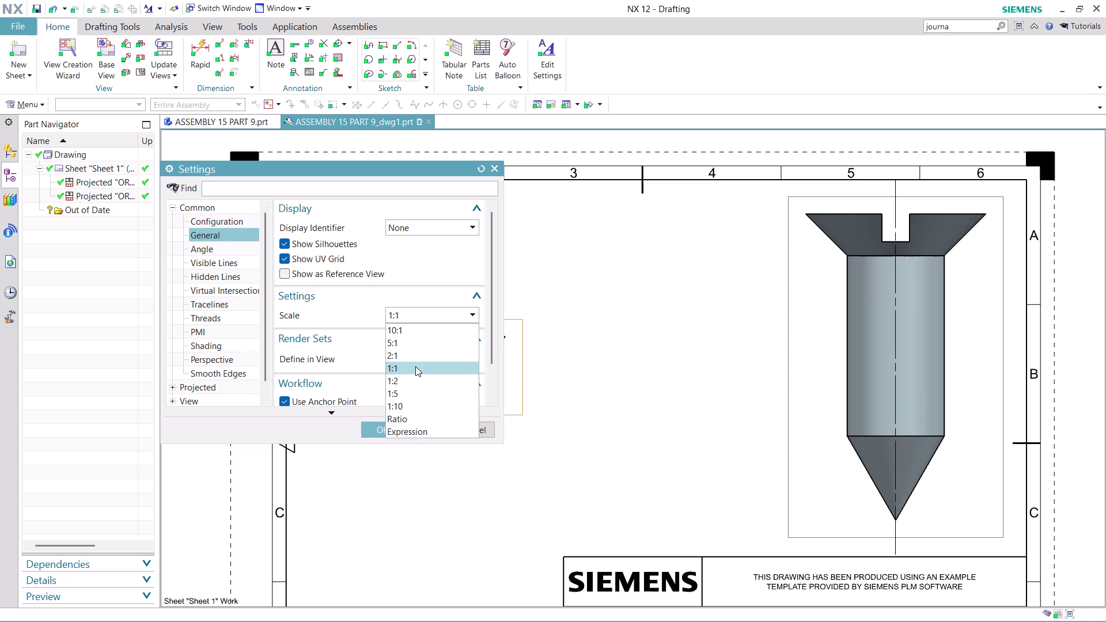
click(417, 358)
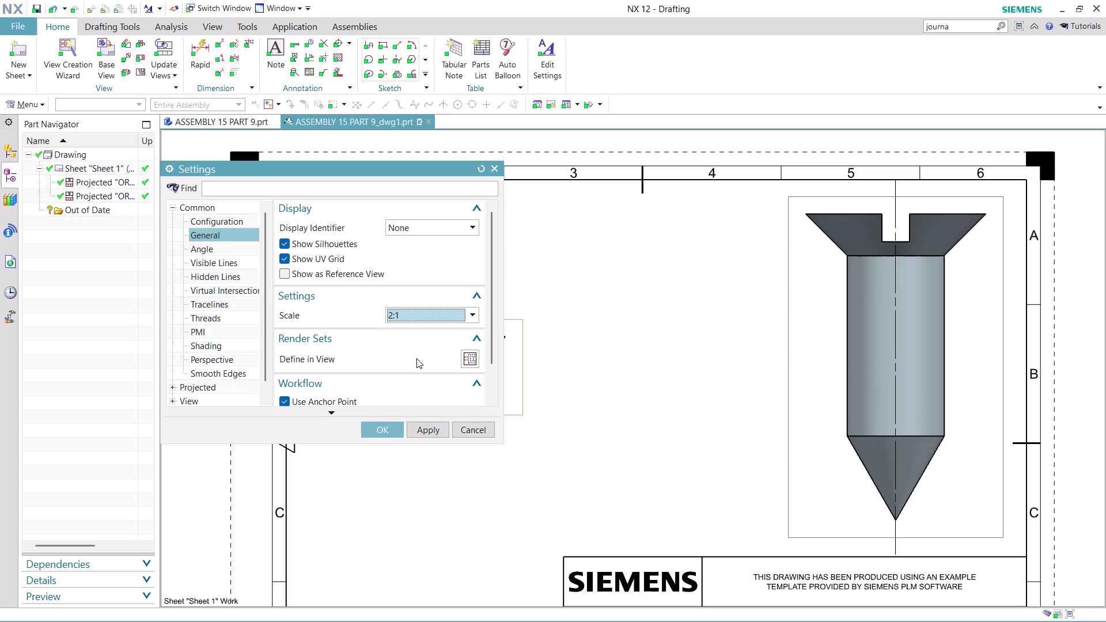
click(427, 430)
click(380, 429)
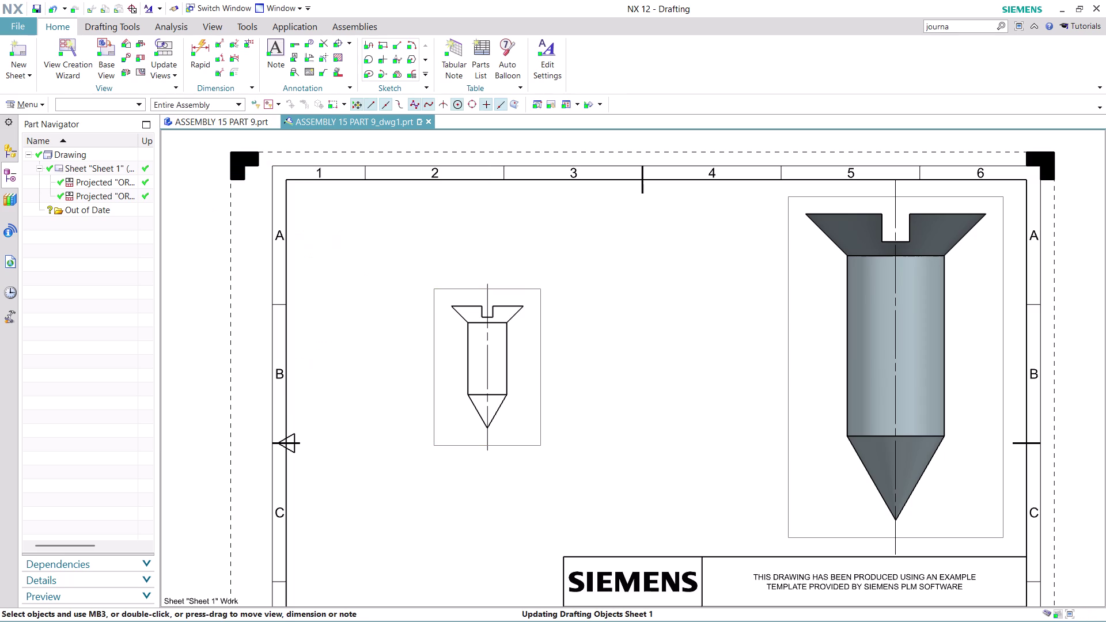
scroll(up, 3)
scroll(up, 3)
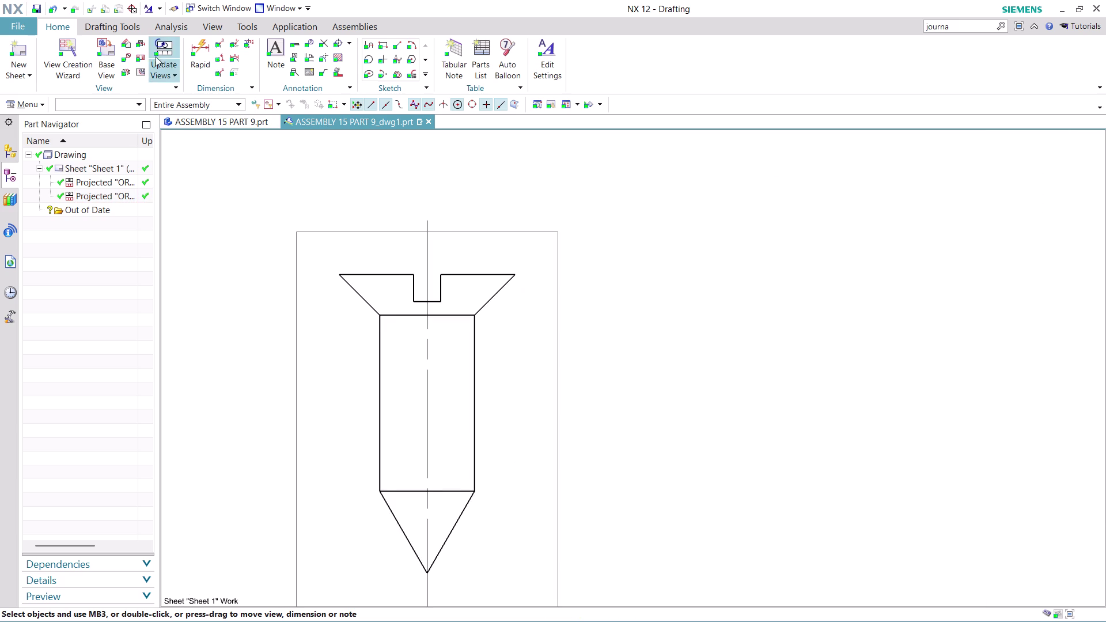
Quit Rapid Dimension without dimensioning and return to the ASSEMBLY 15 PART 9 model.
click(197, 49)
scroll(up, 3)
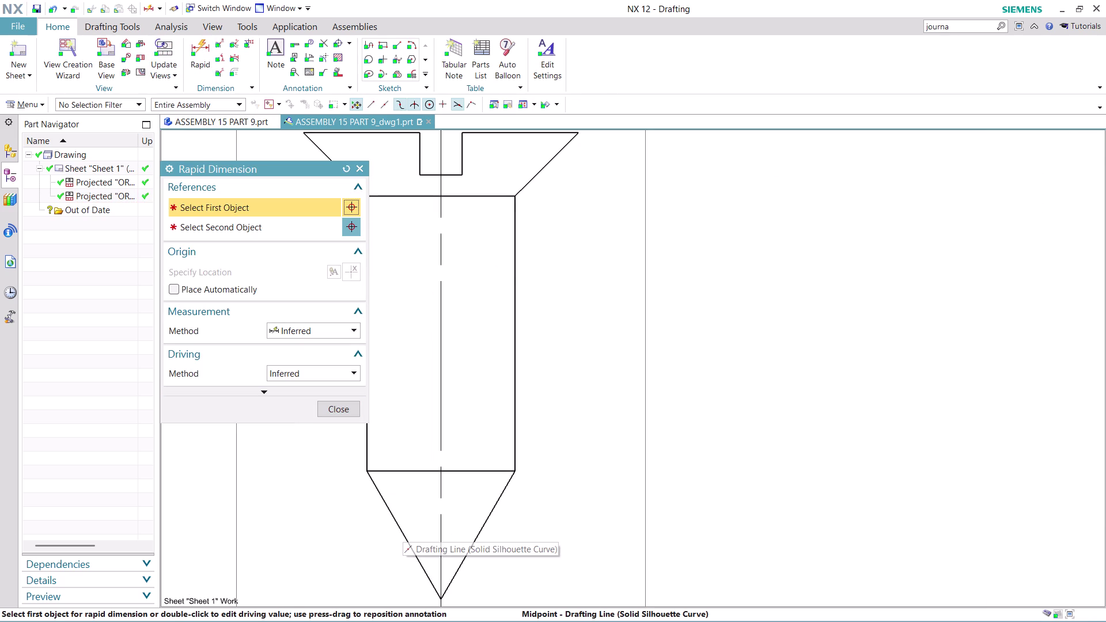
scroll(down, 3)
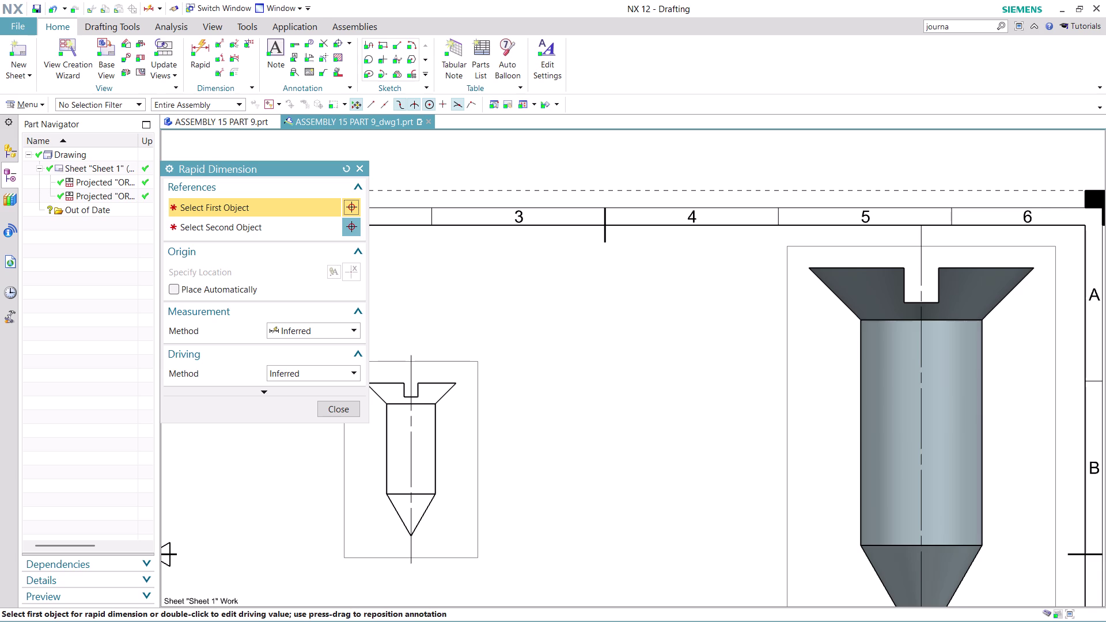
click(342, 412)
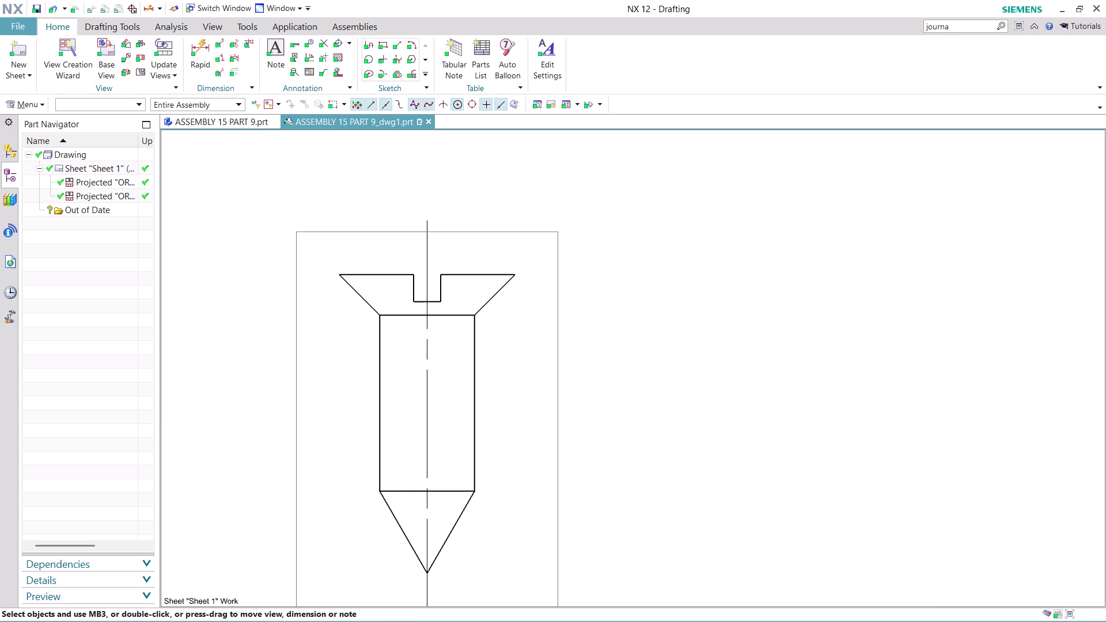
click(229, 126)
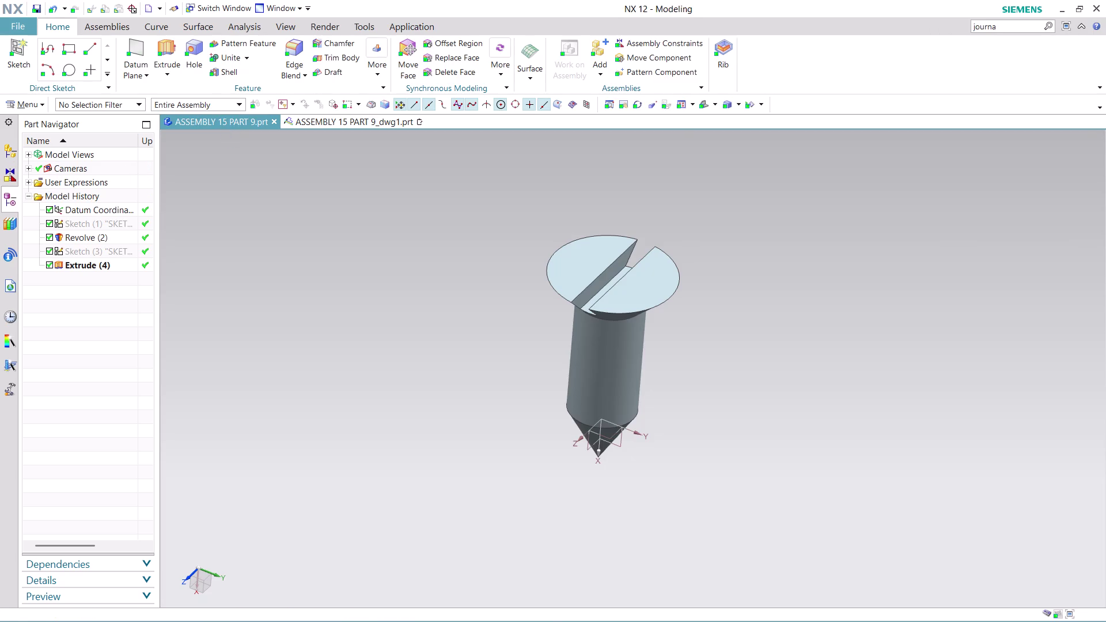
Orbit the screw model and edit Sketch (1), the screw profile.
middle_drag(668, 425, 708, 316)
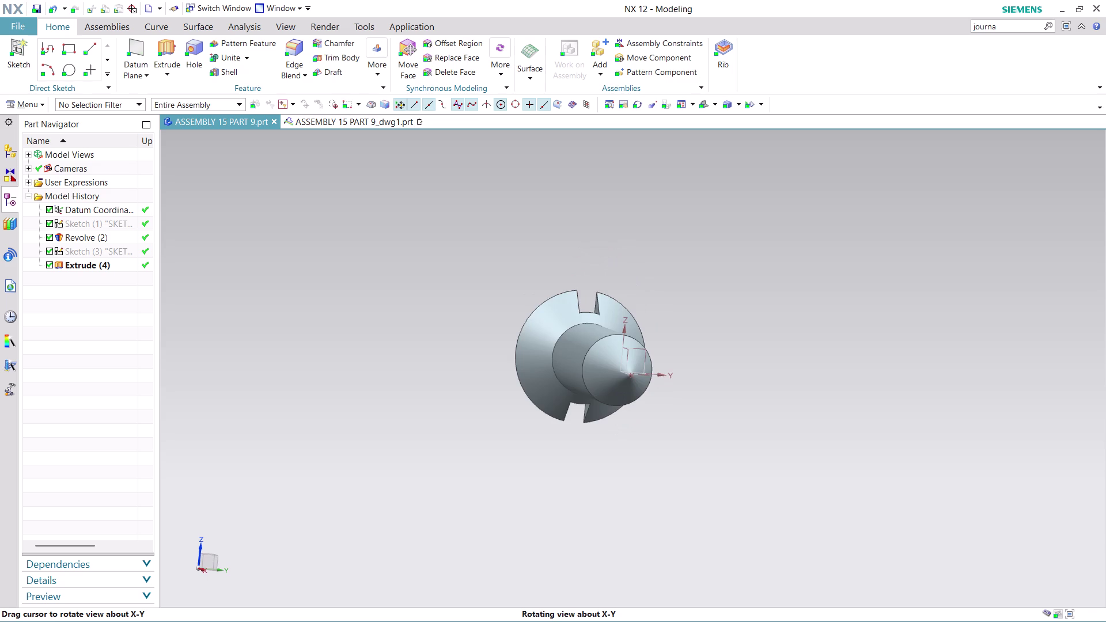
middle_drag(709, 316, 706, 370)
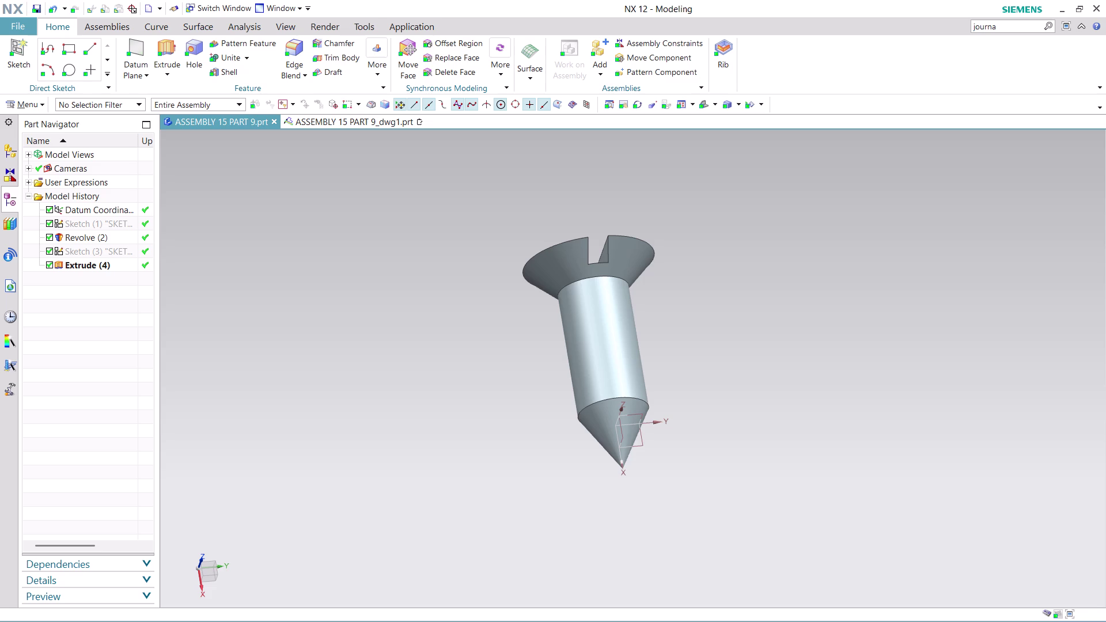
click(88, 227)
right_click(88, 227)
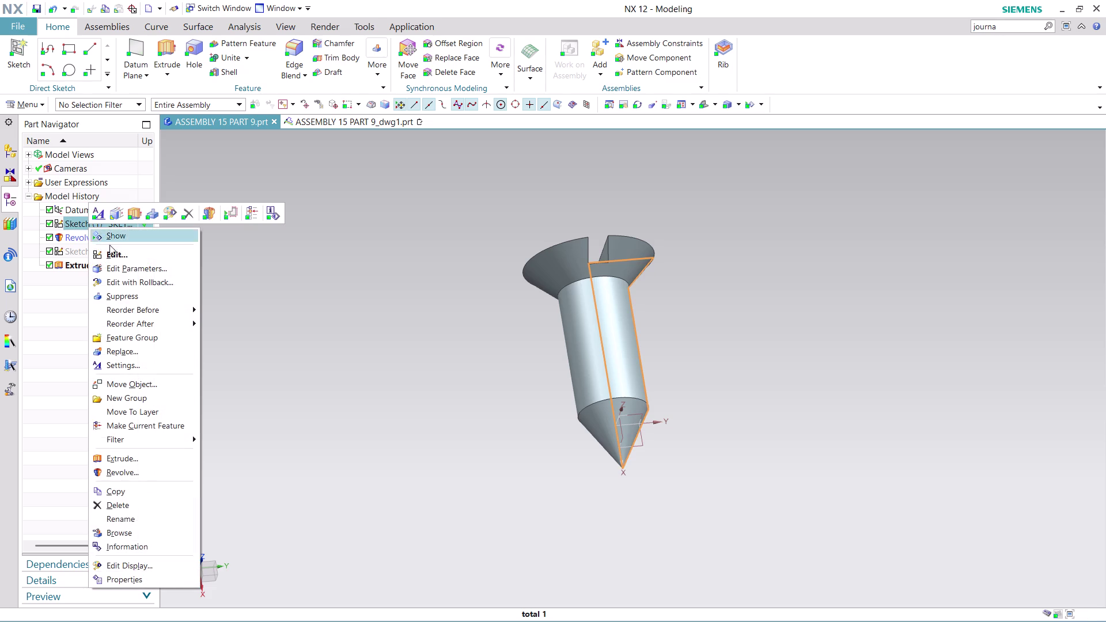
click(155, 285)
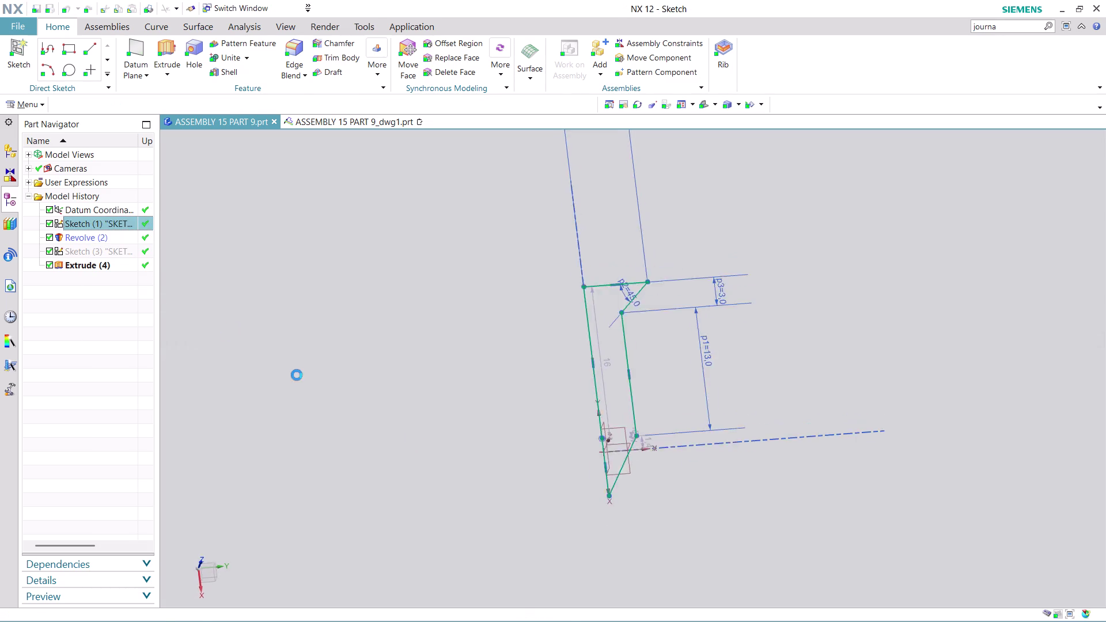
Draw a horizontal line from the centre axis to the slanted tip edge's top corner.
scroll(up, 3)
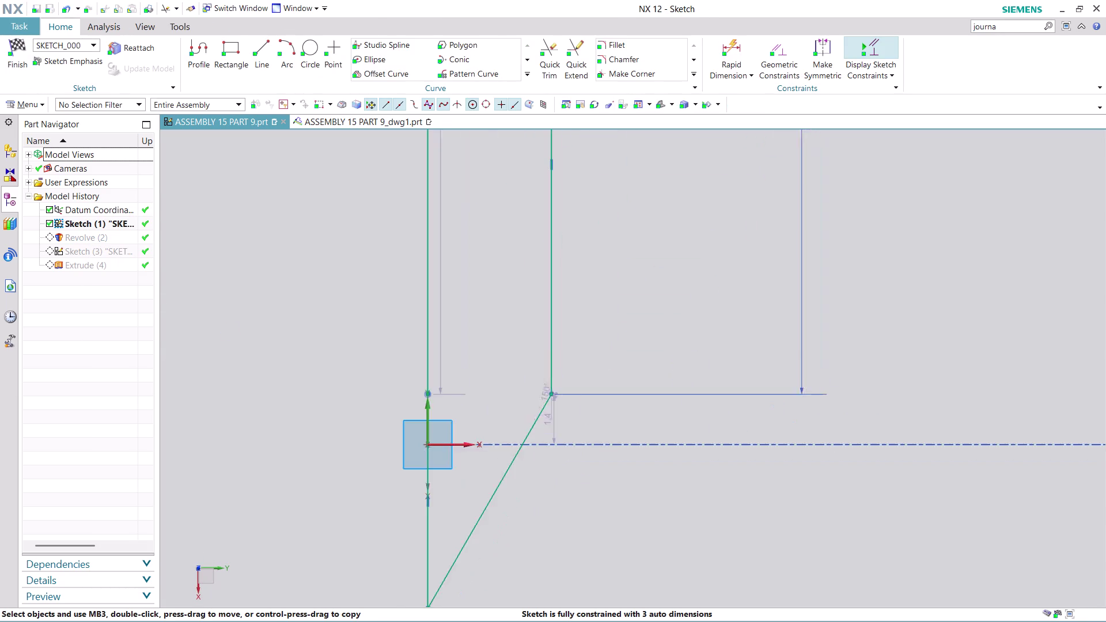
scroll(up, 3)
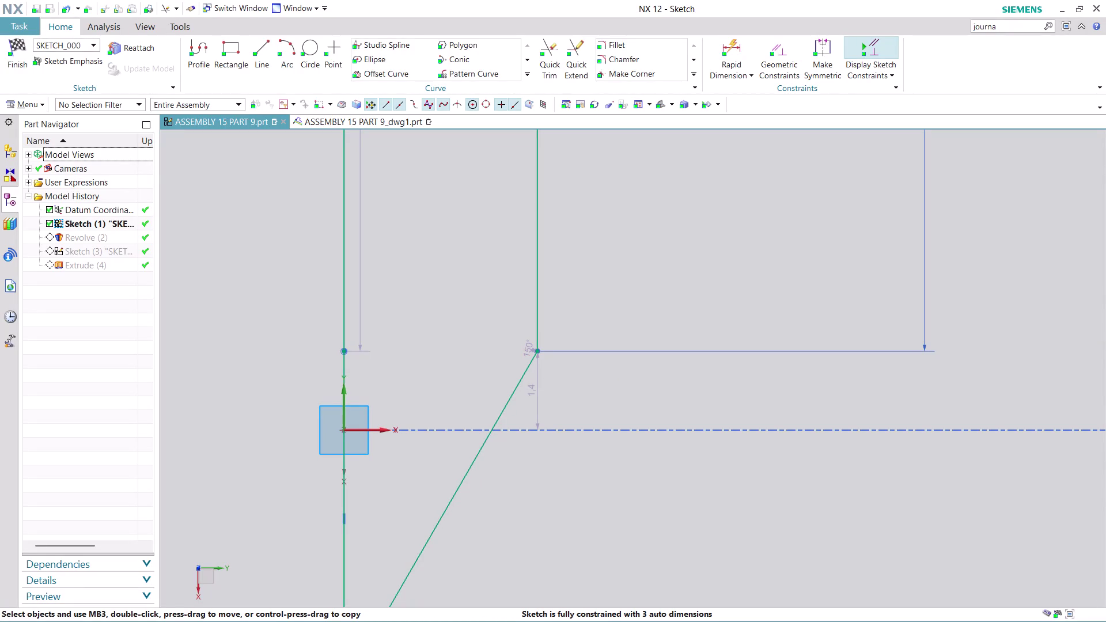
click(260, 44)
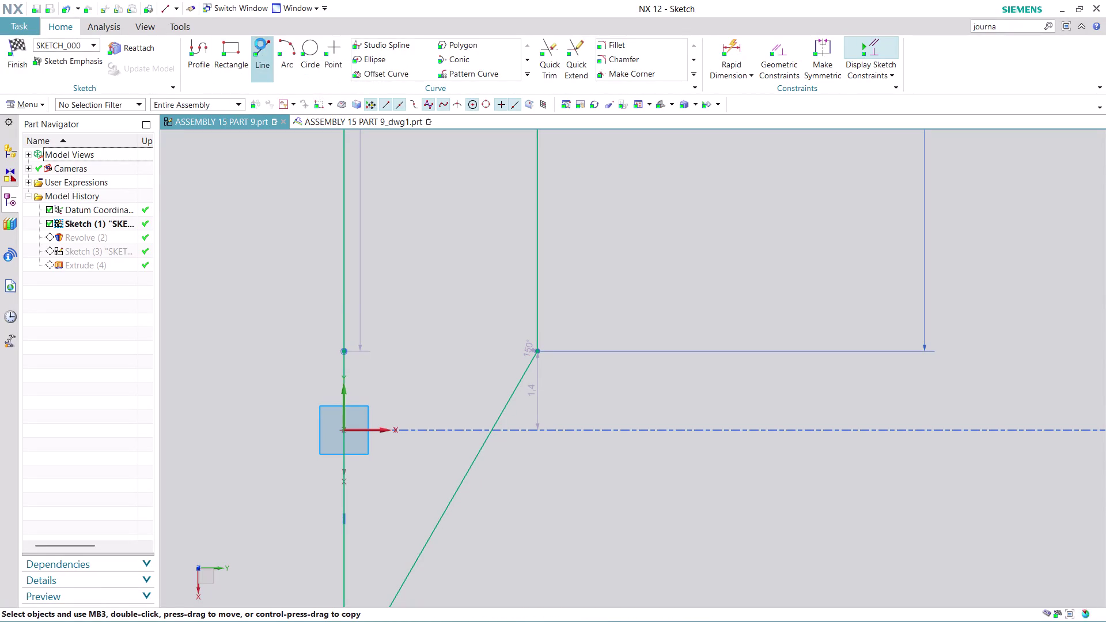
click(343, 348)
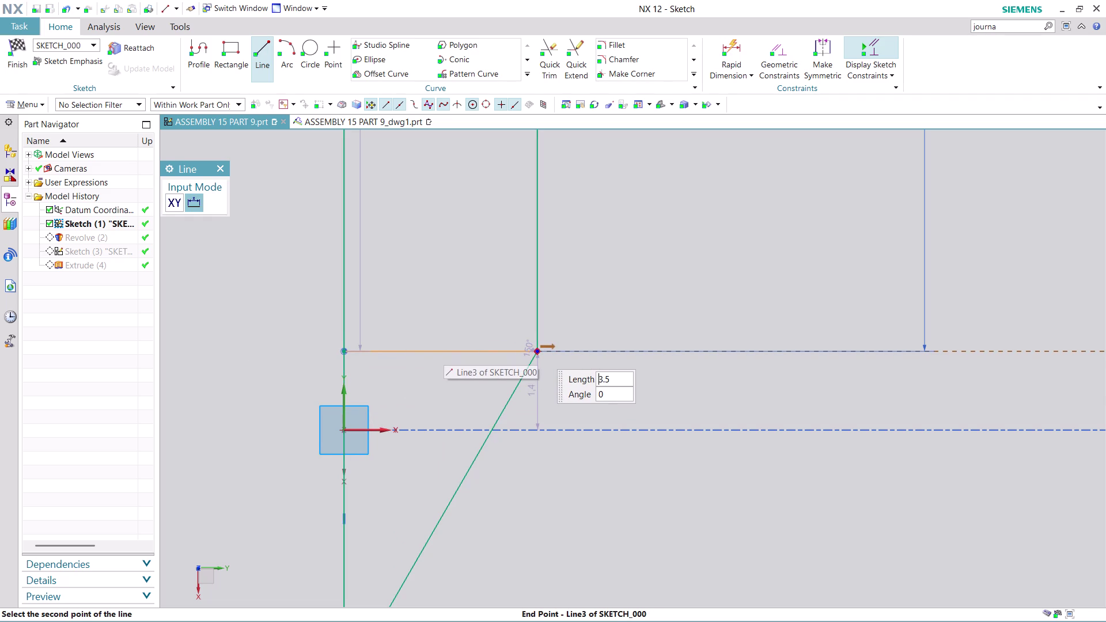
click(538, 350)
key(Escape)
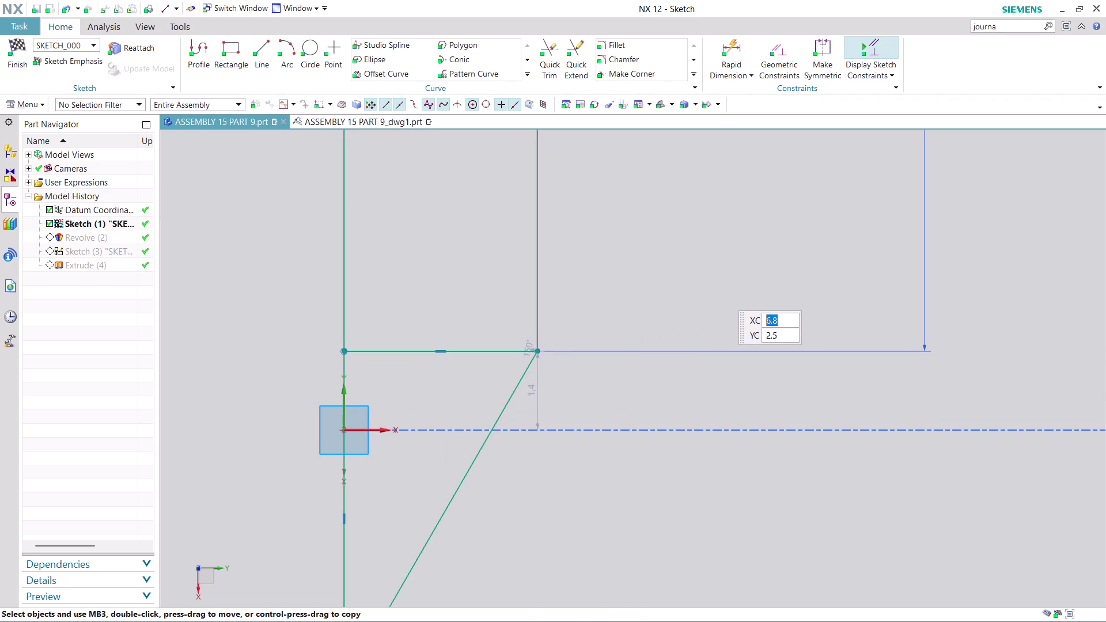
scroll(up, 3)
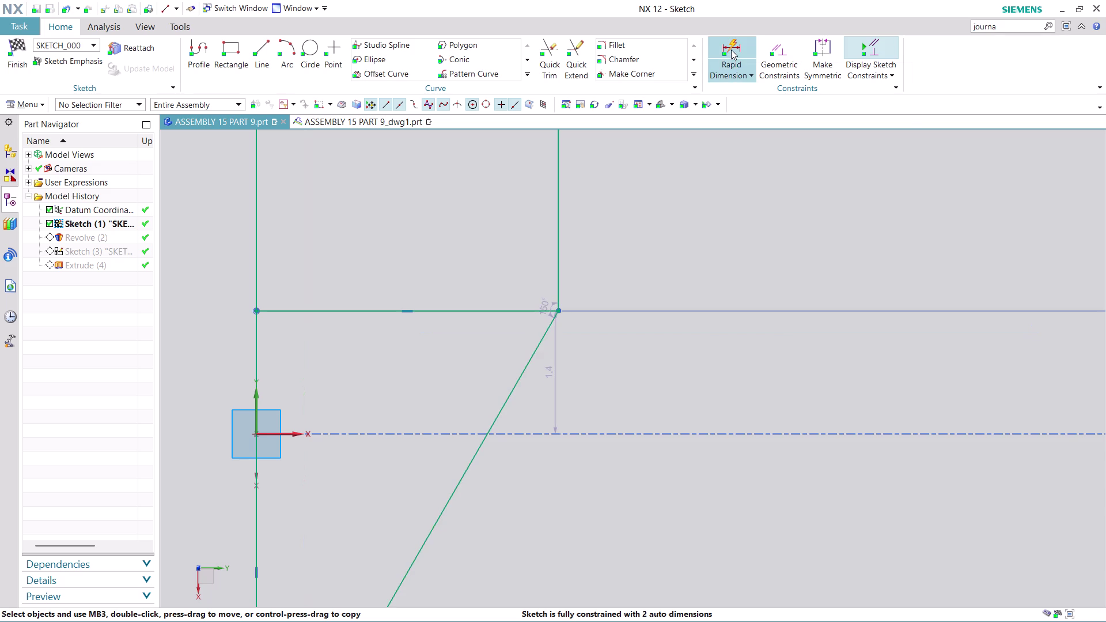
Add an angular dimension between the horizontal line and slanted tip edge, entering 120°.
click(731, 49)
click(736, 75)
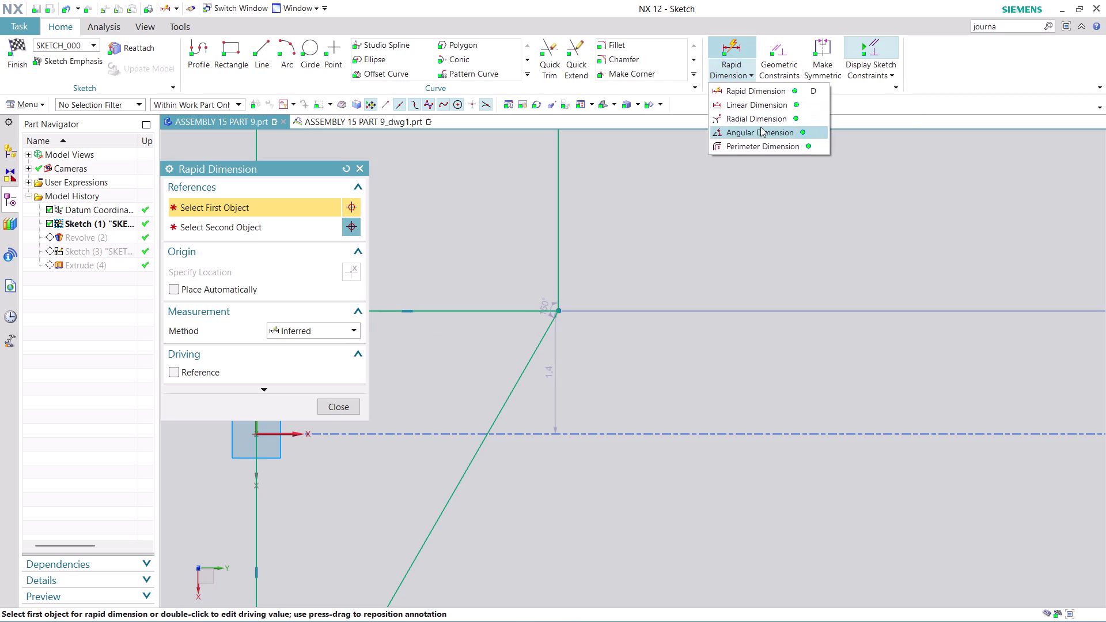
click(761, 127)
click(507, 313)
click(522, 377)
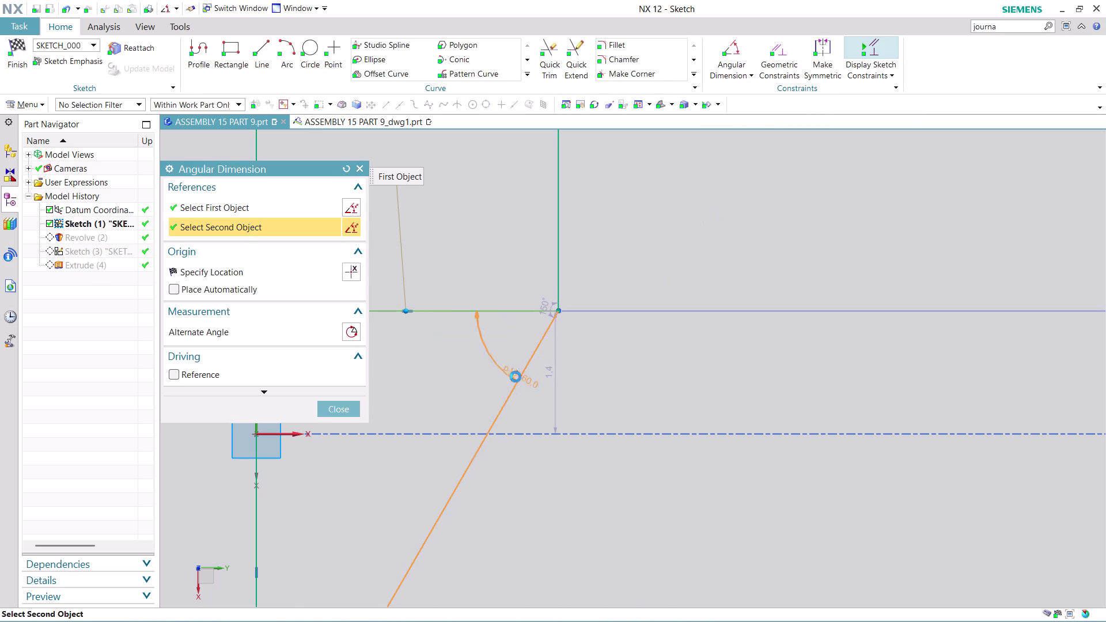
click(433, 388)
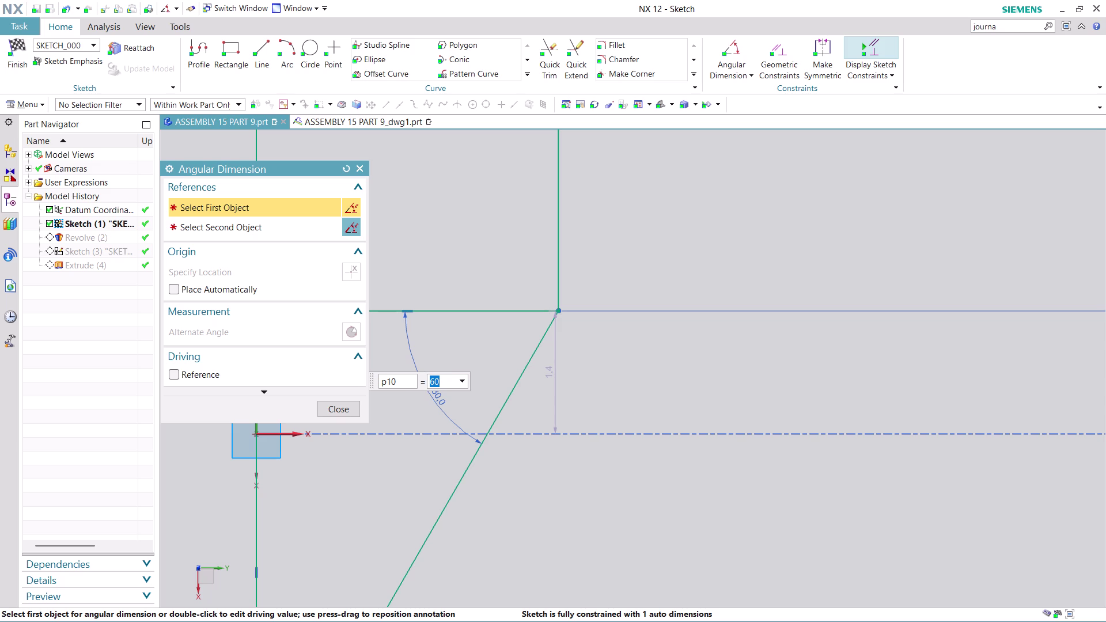
text(120)
key(Return)
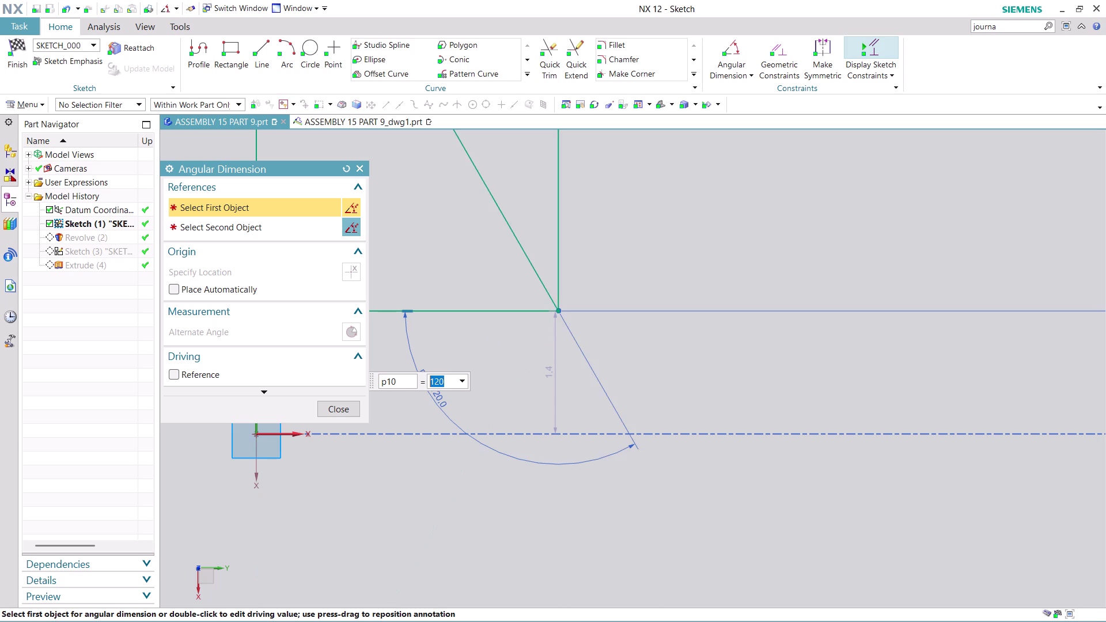
Correct the tip angle dimension to 60° and finish the sketch.
scroll(down, 3)
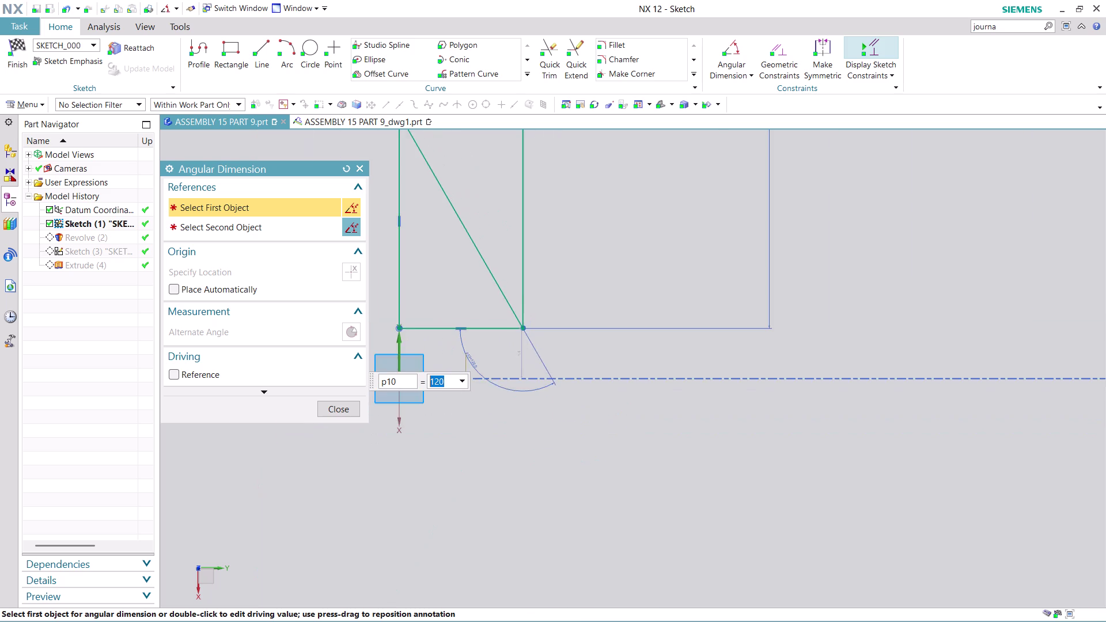
scroll(down, 3)
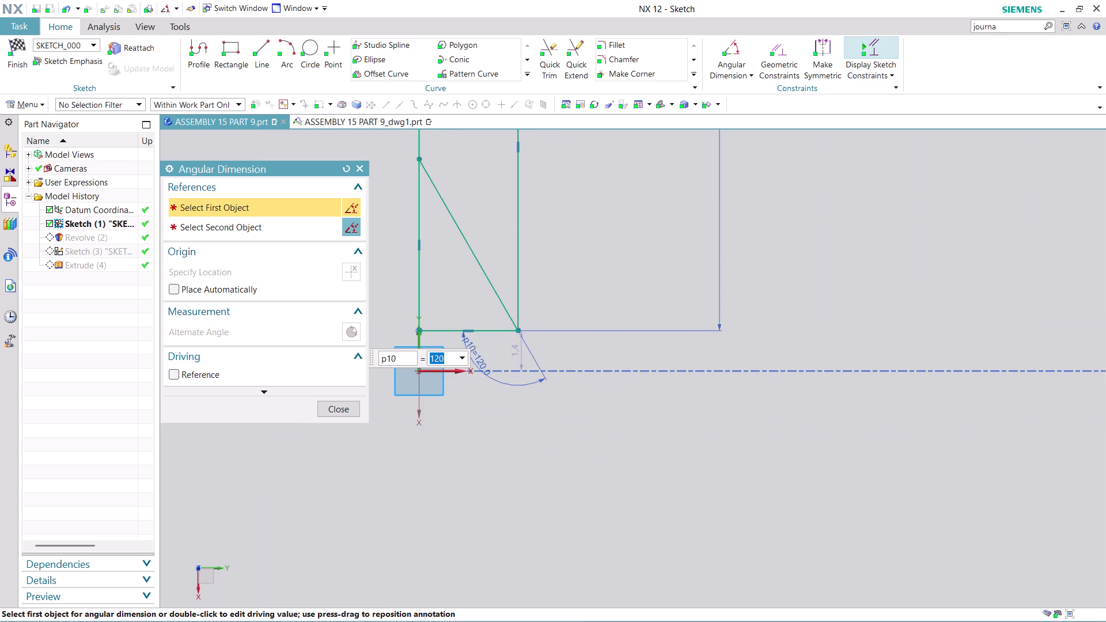
key(ctrl+z)
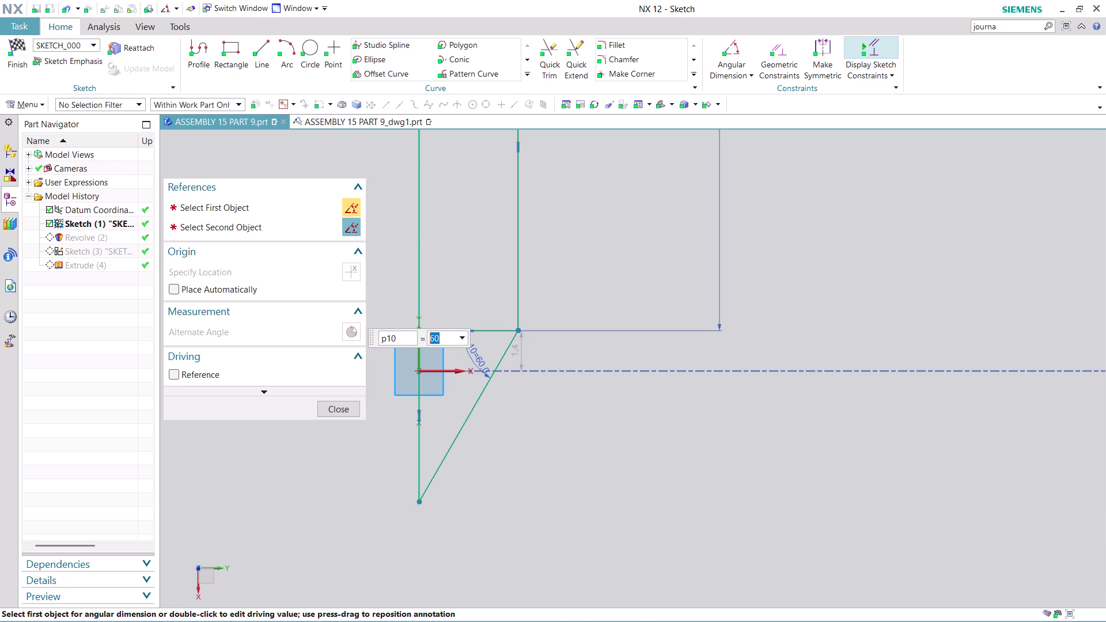
click(339, 406)
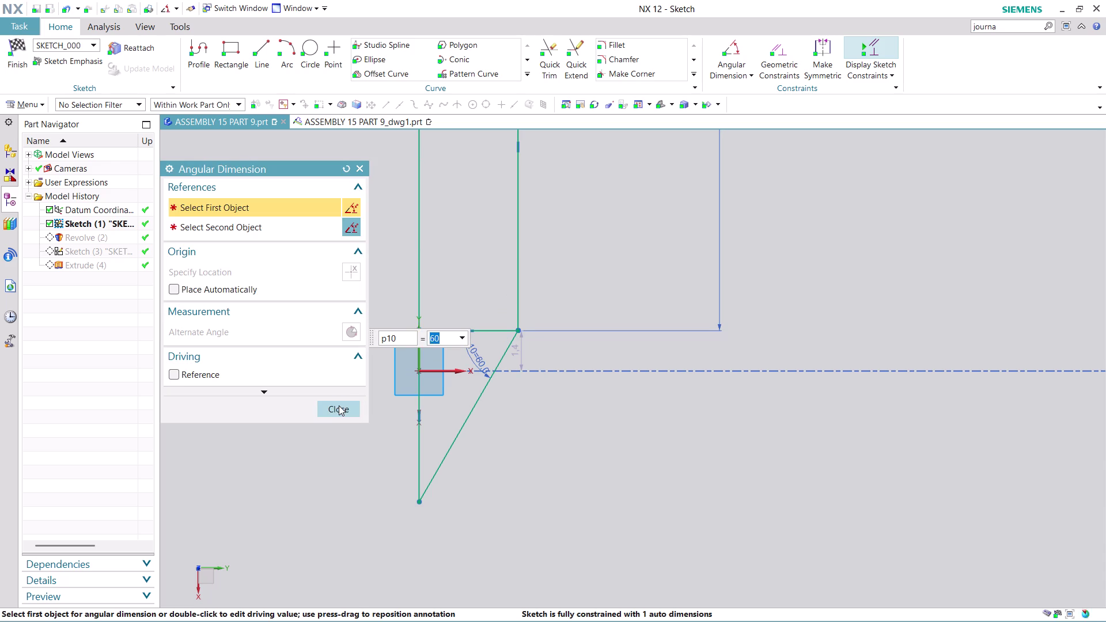
scroll(up, 3)
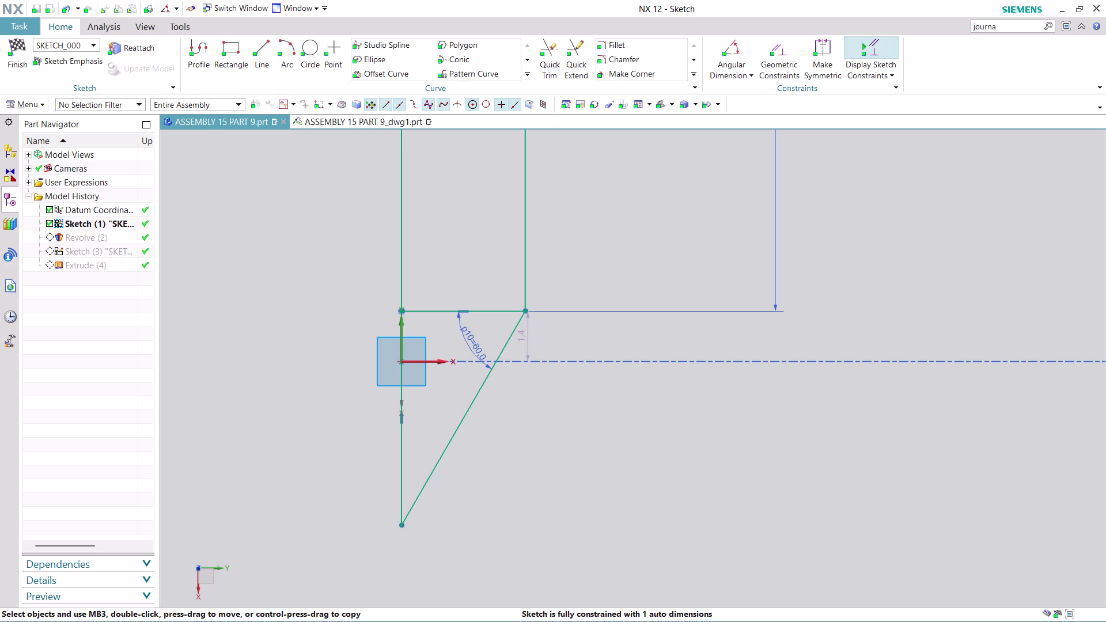
click(13, 62)
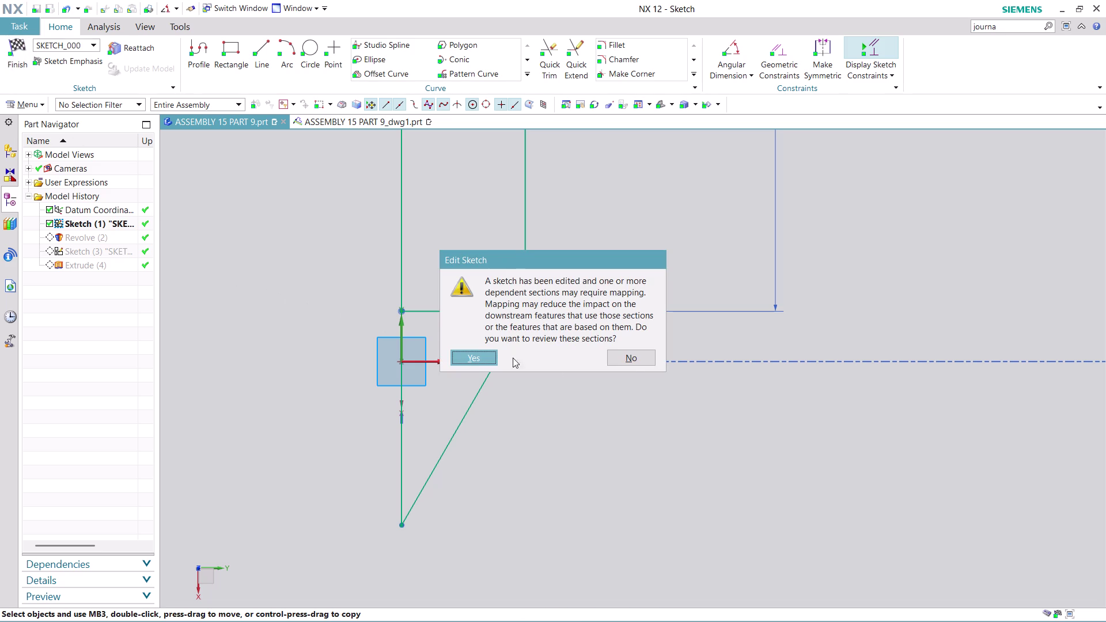
Decline reviewing dependent sections and view the drawing with the updated pointed tip.
click(636, 358)
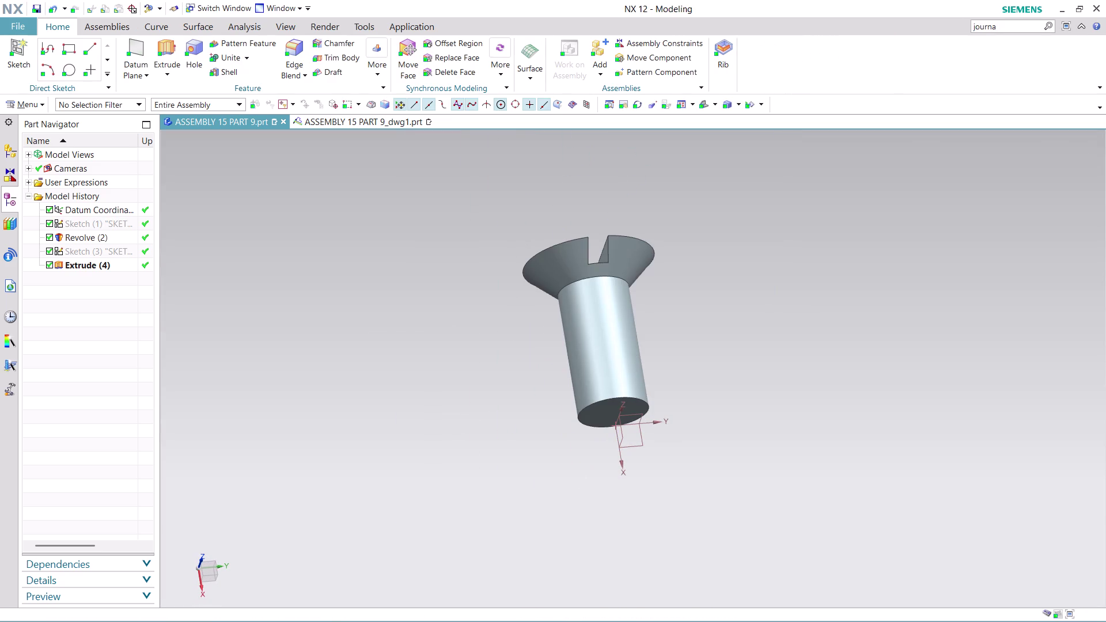
key(ctrl+z)
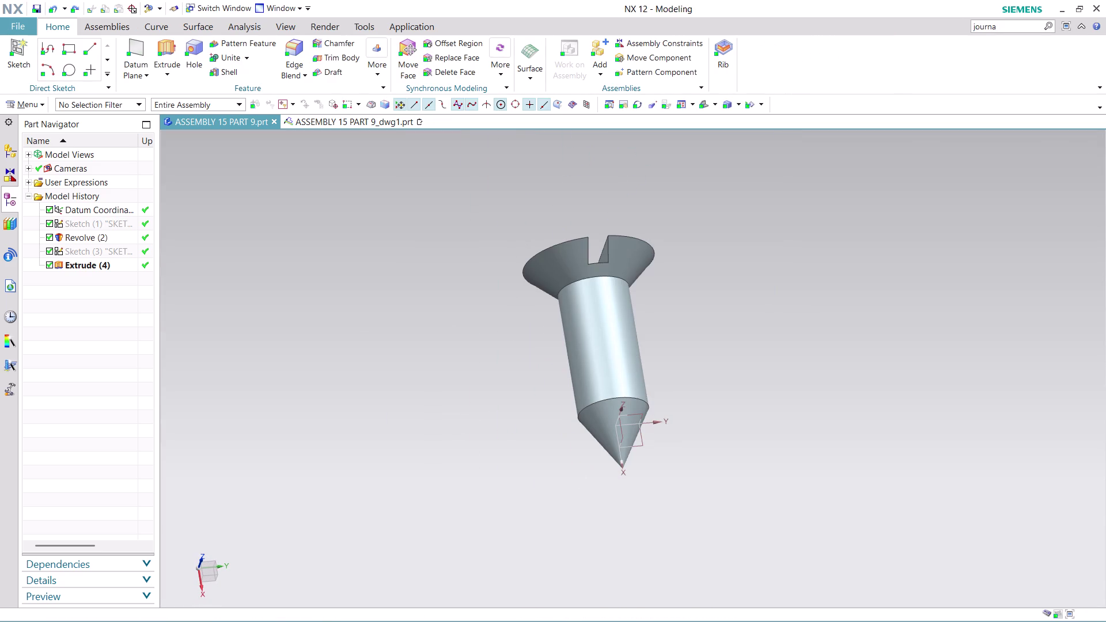
click(346, 124)
scroll(down, 3)
scroll(down, 3)
scroll(up, 3)
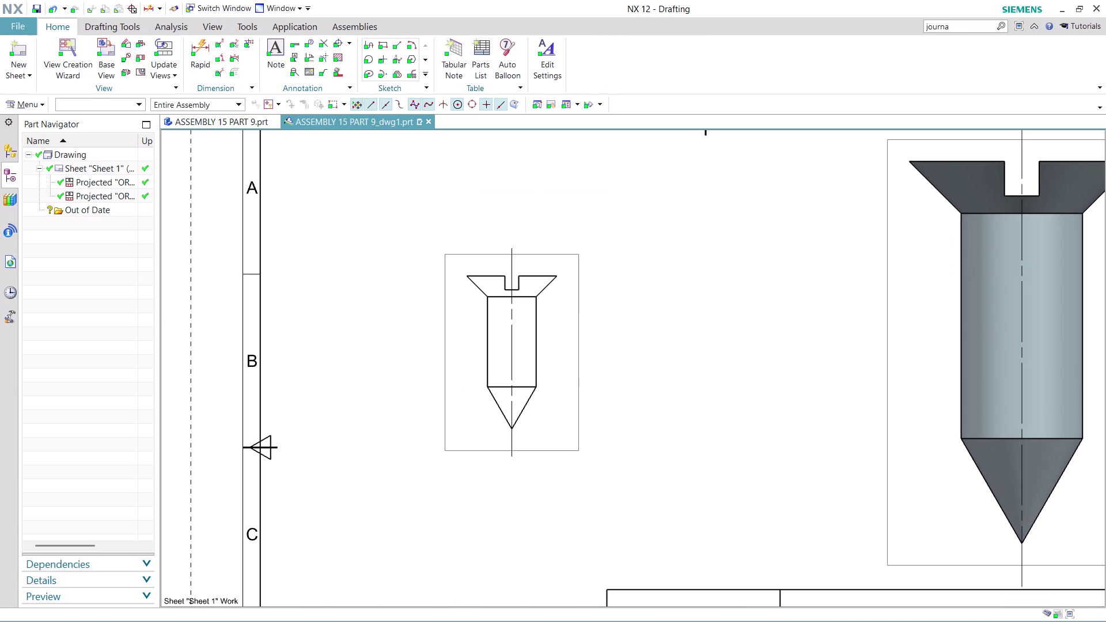
Cancel Rapid Dimension and return to the ASSEMBLY 15 PART 9 screw model.
click(204, 43)
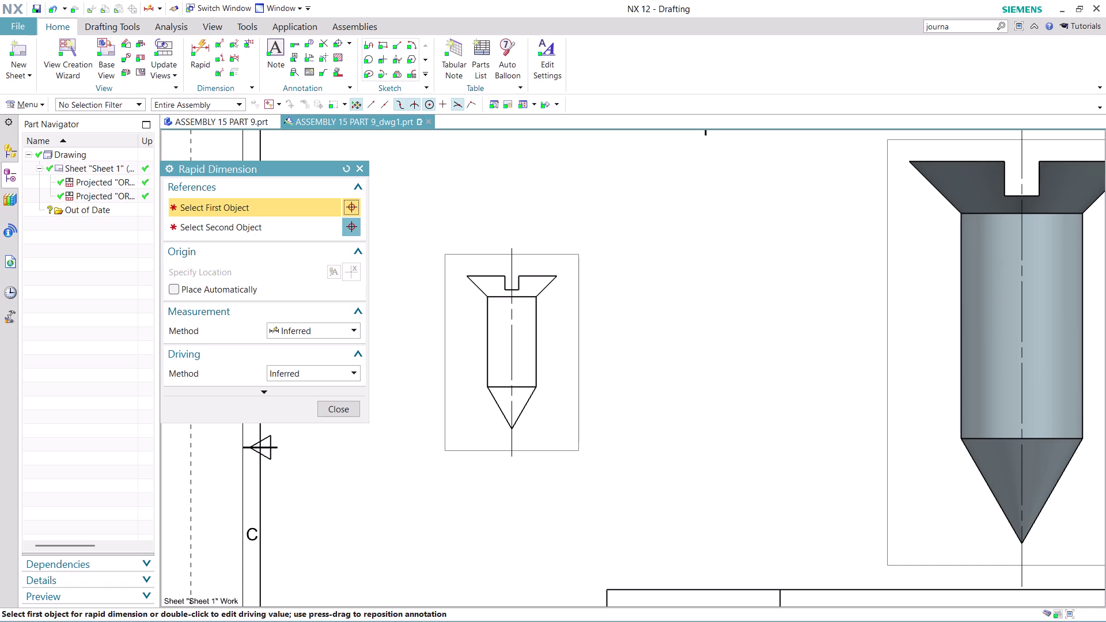
click(351, 414)
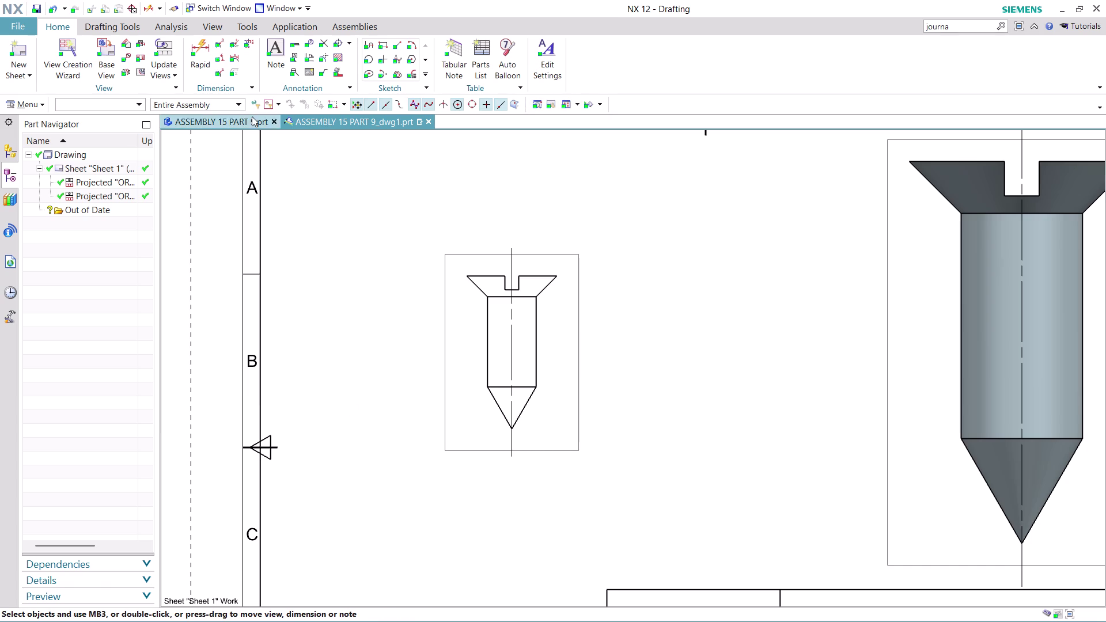
click(192, 117)
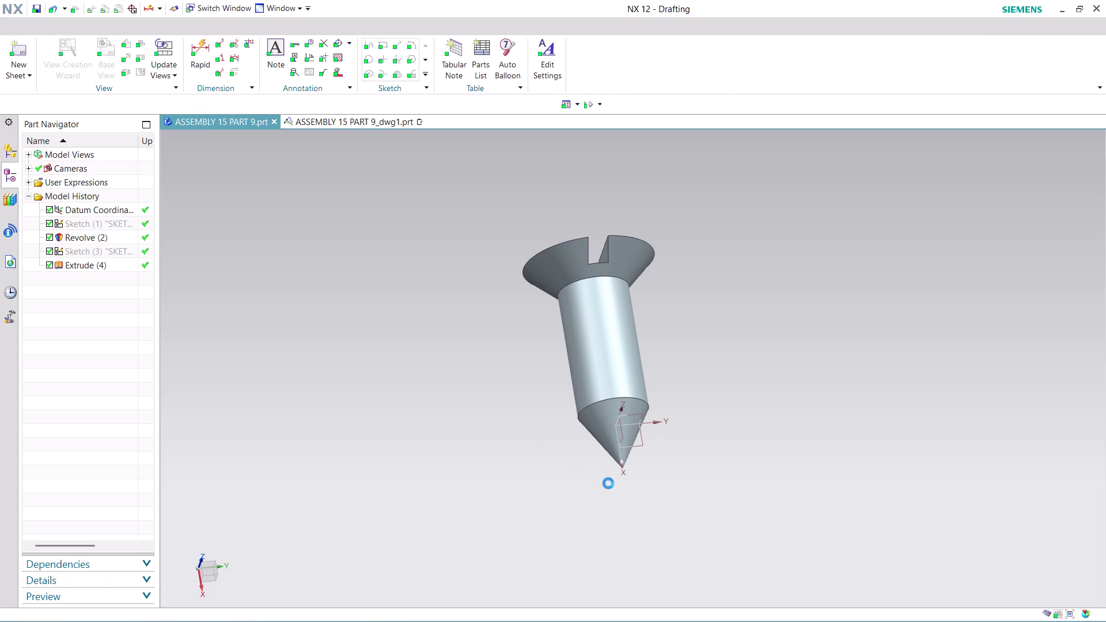
Reopen the screw's profile sketch for editing.
right_click(78, 223)
click(147, 277)
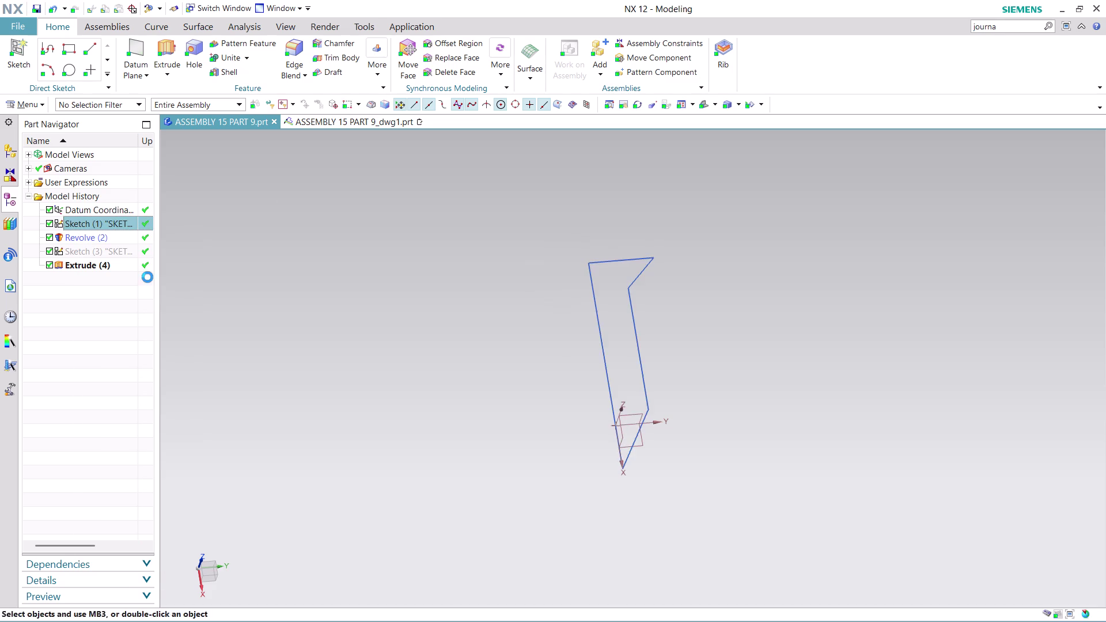
scroll(up, 3)
scroll(up, 3)
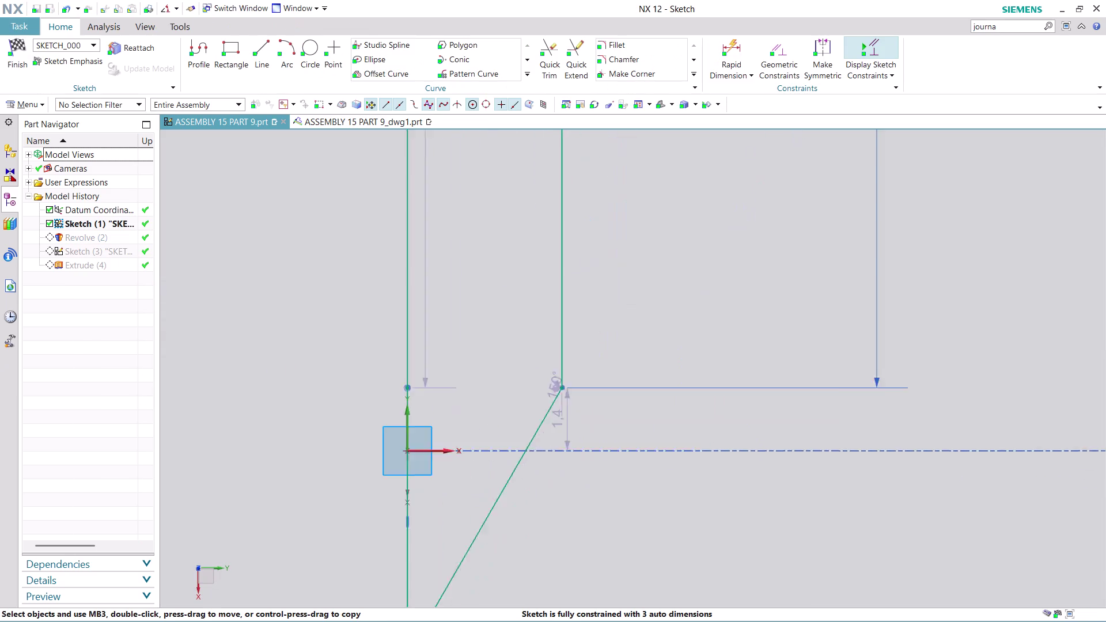
scroll(up, 3)
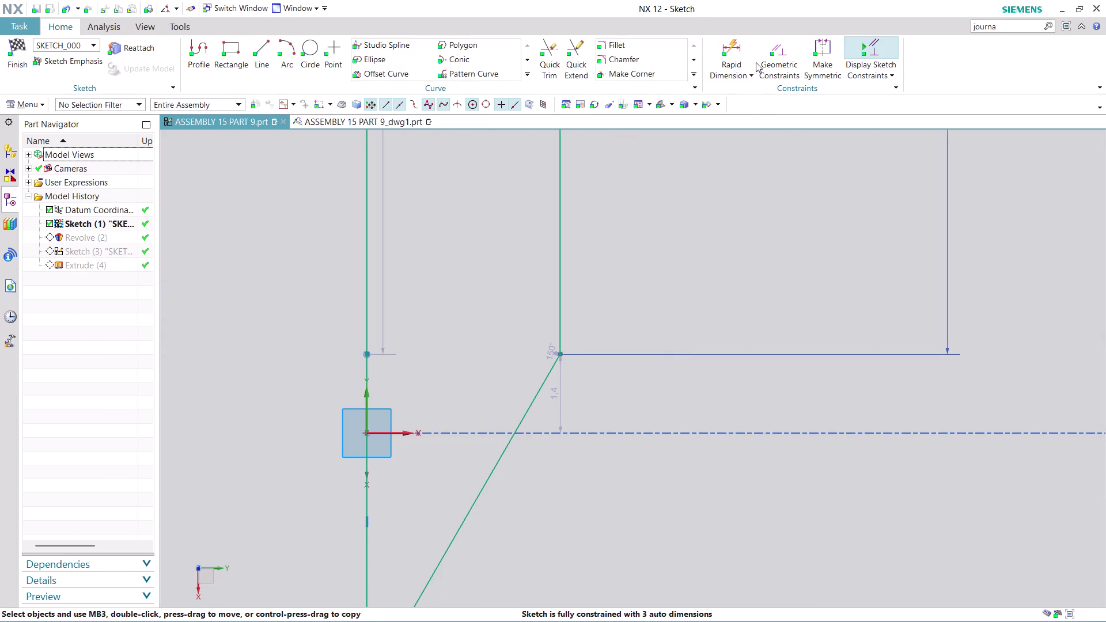
Dimension the angle between the slanted tip edge and the axis line as 120°.
click(732, 61)
click(748, 130)
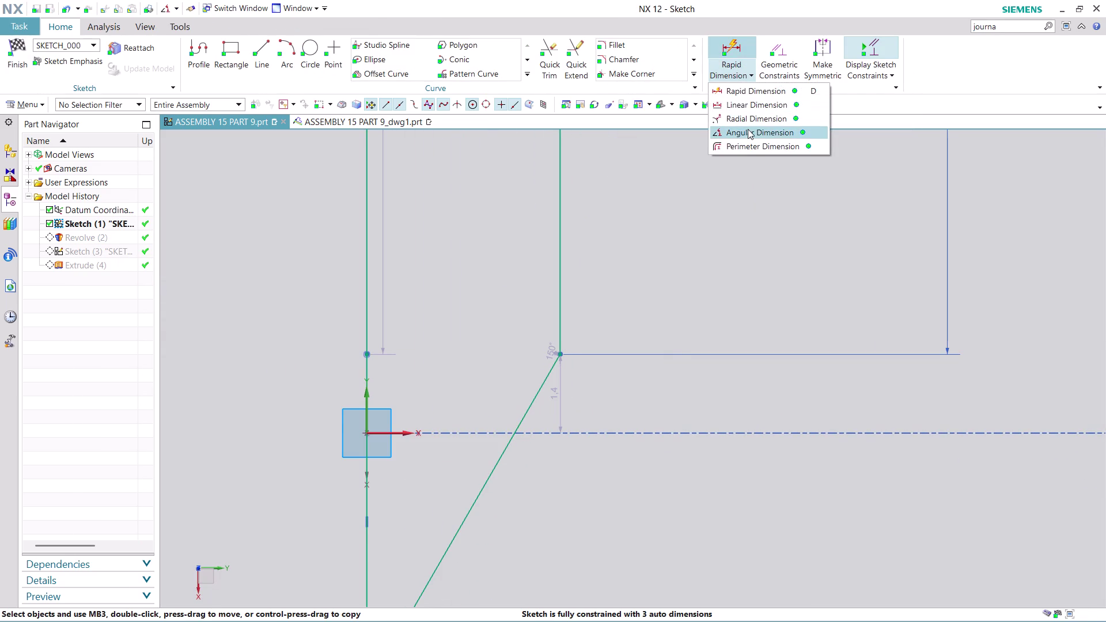
click(519, 428)
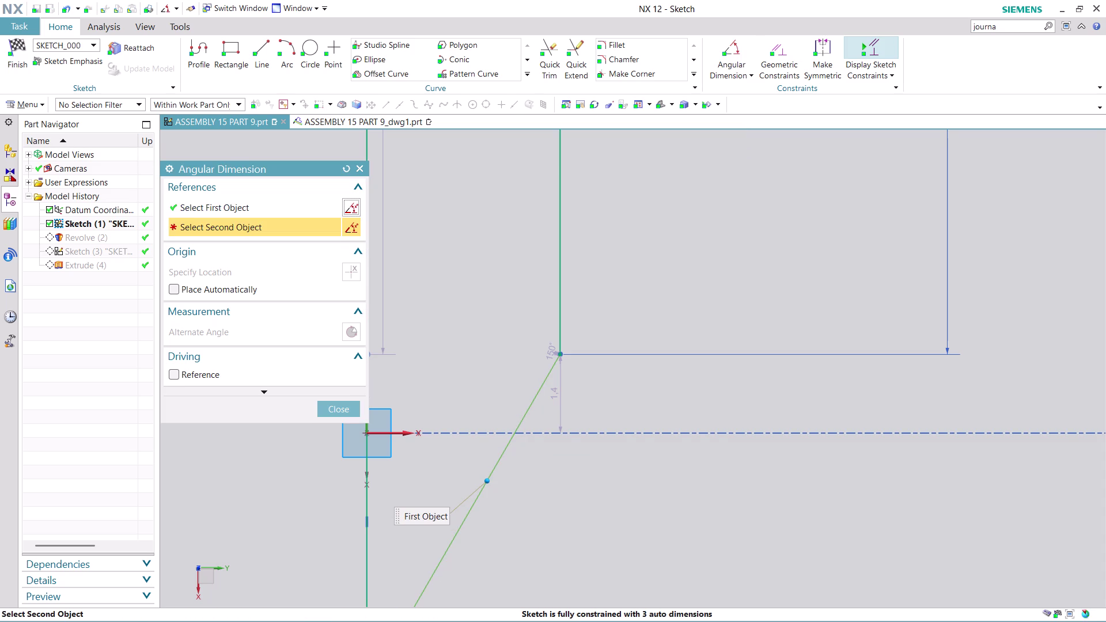
click(560, 311)
click(505, 348)
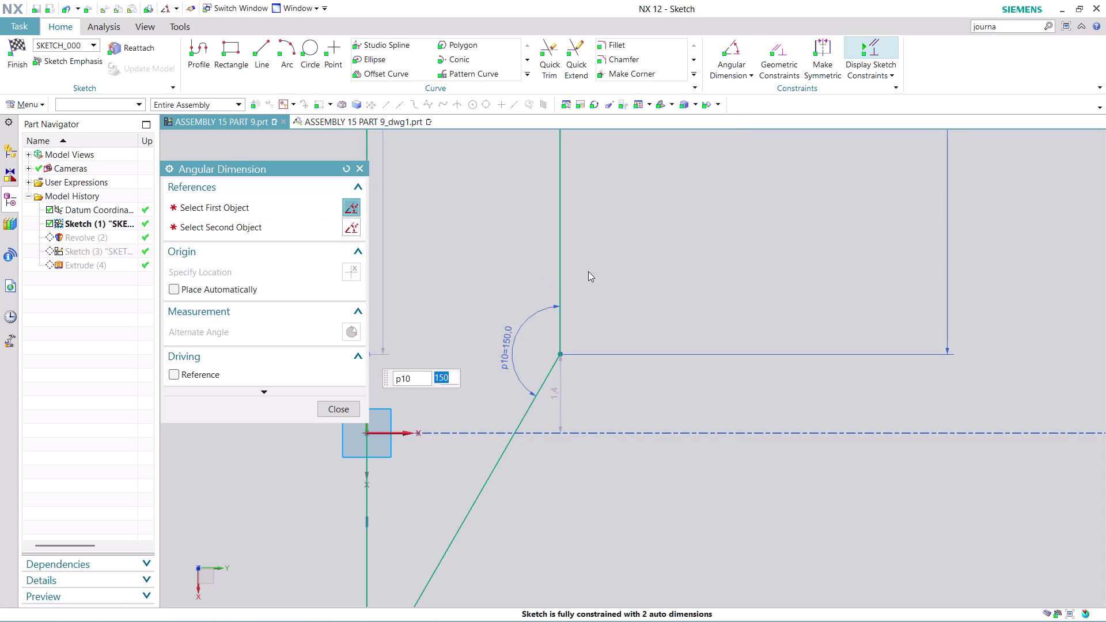
text(12)
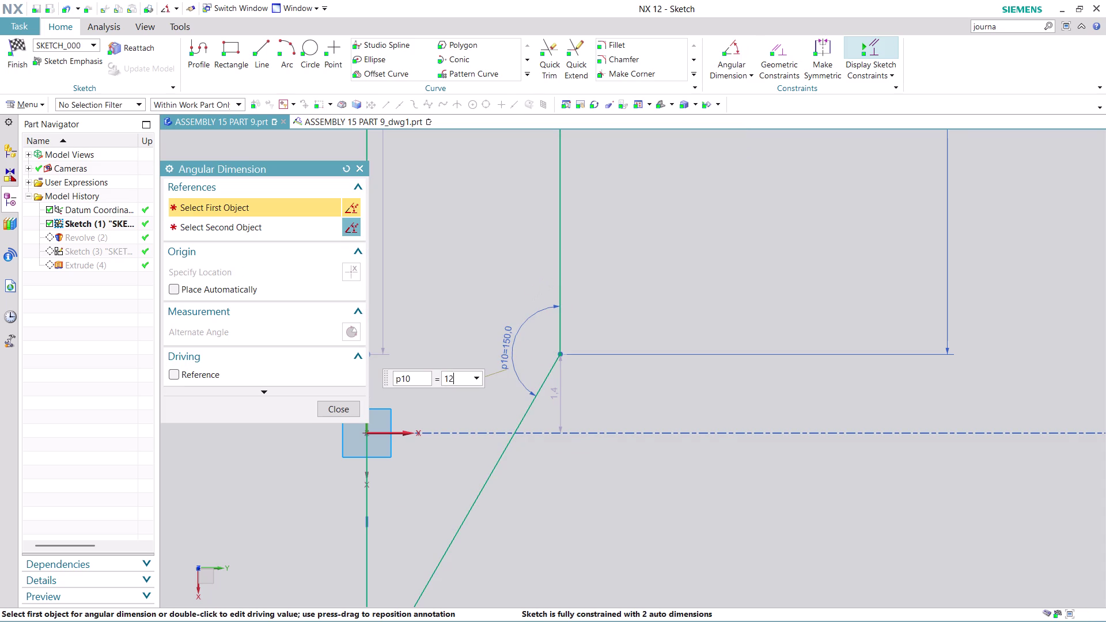
text(0)
key(Return)
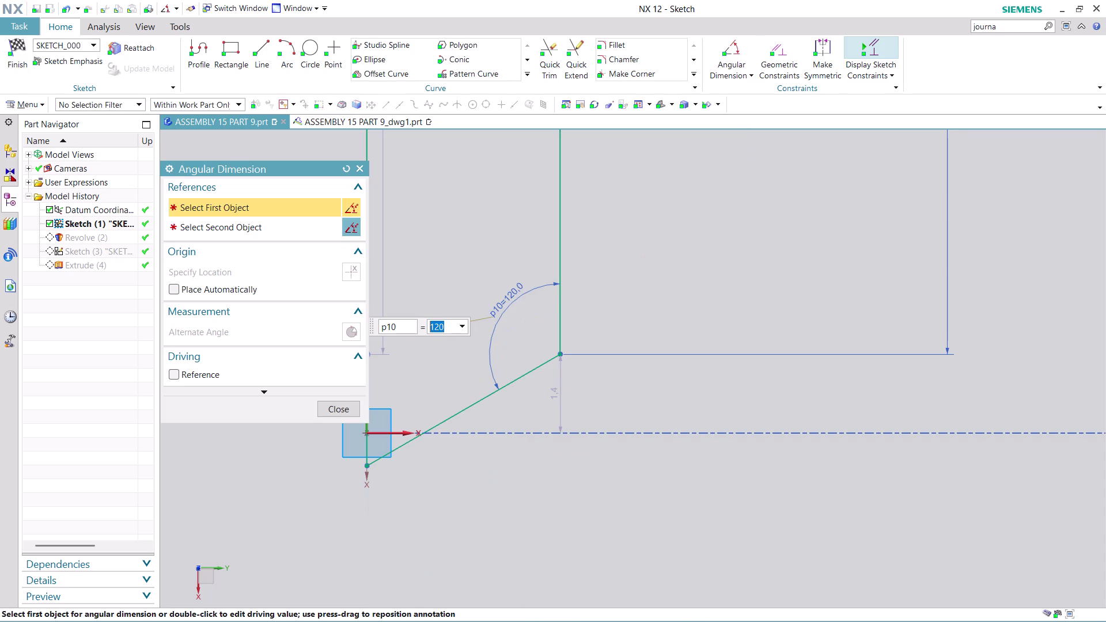
scroll(down, 3)
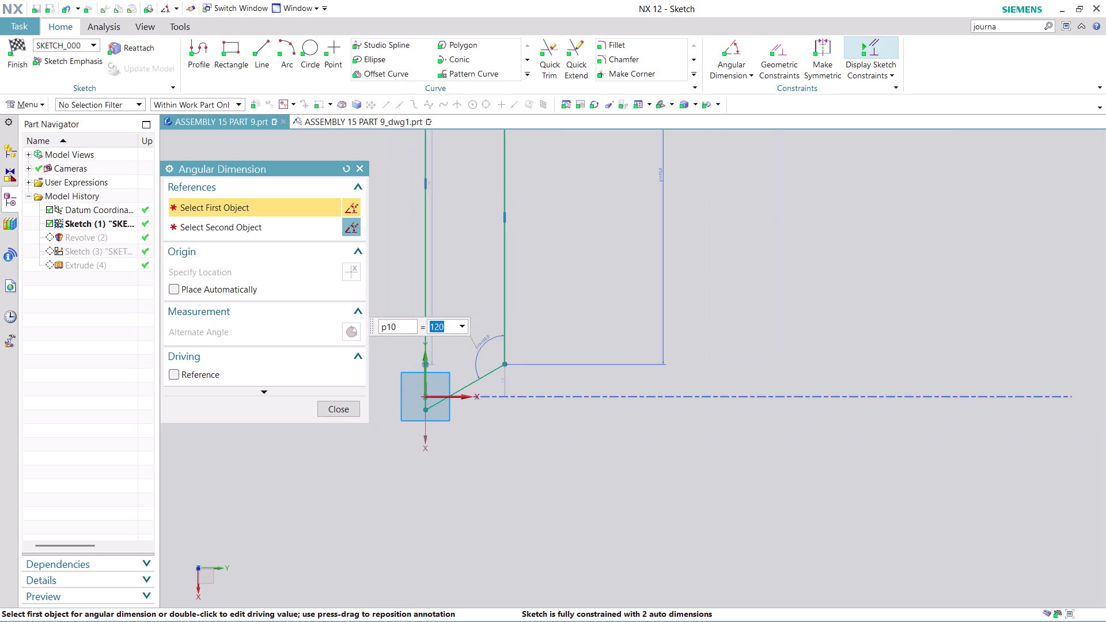
scroll(up, 3)
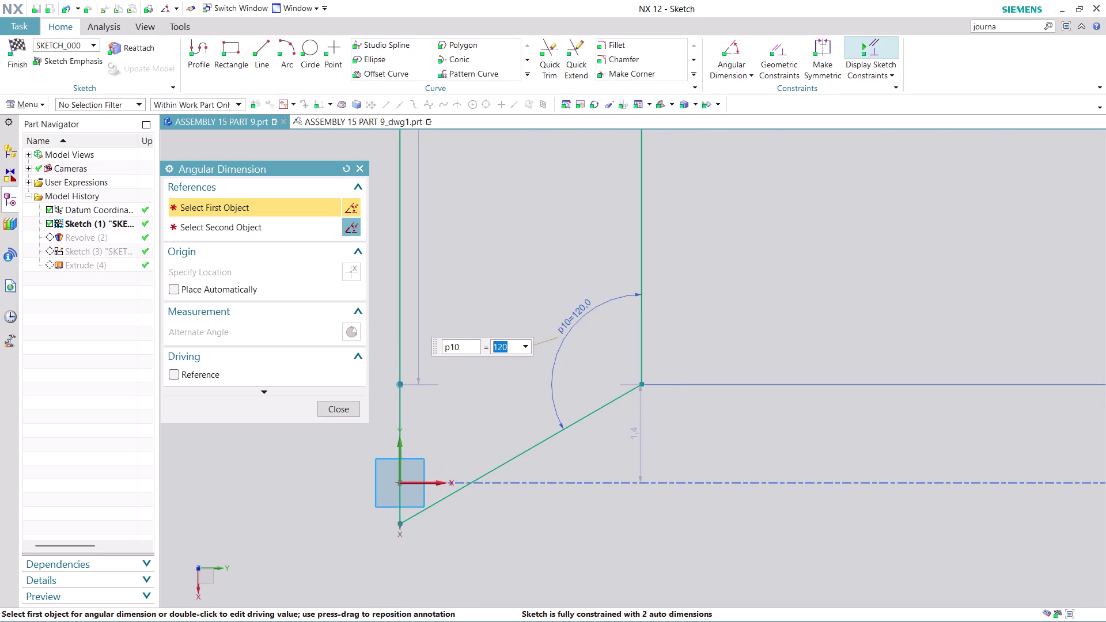
click(343, 405)
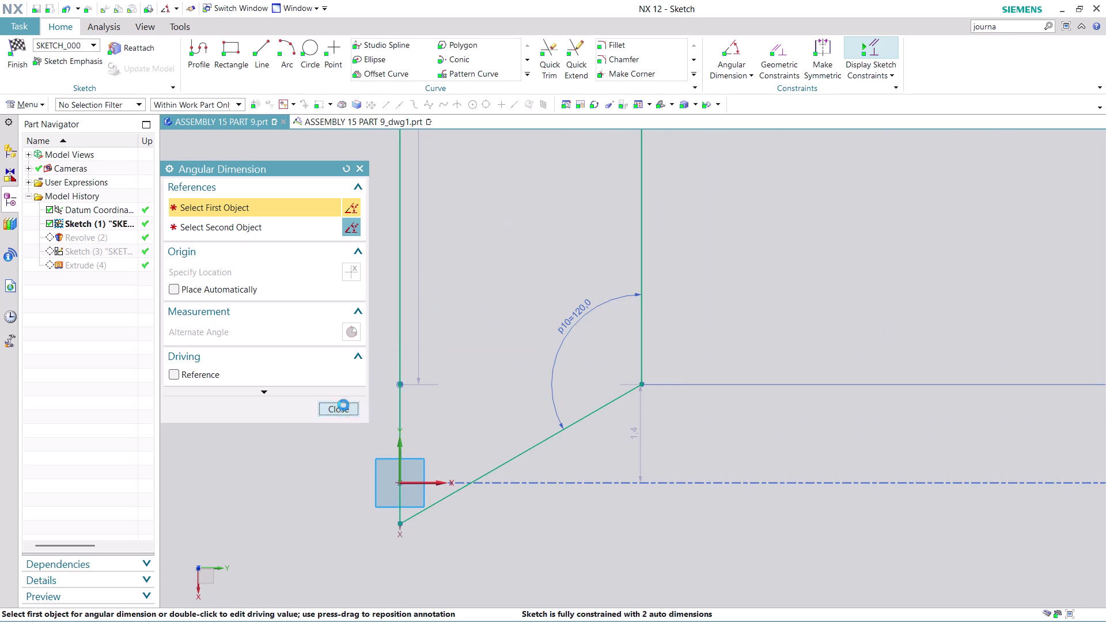
click(553, 40)
Trim the lower vertical edge and draw a line from its endpoint onto the slanted line.
click(401, 422)
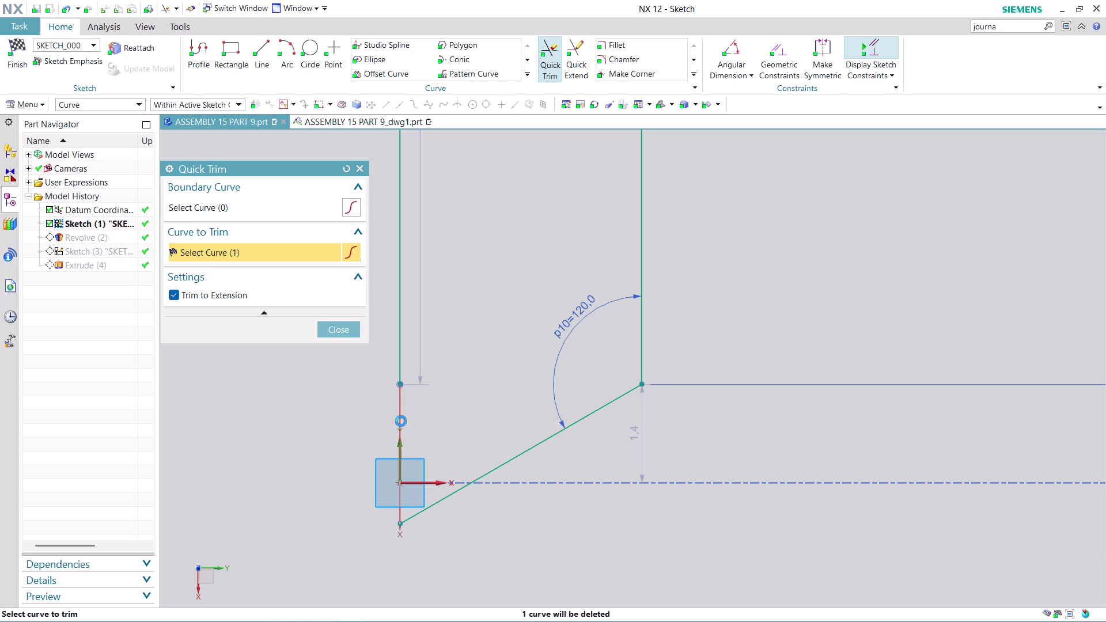
click(347, 333)
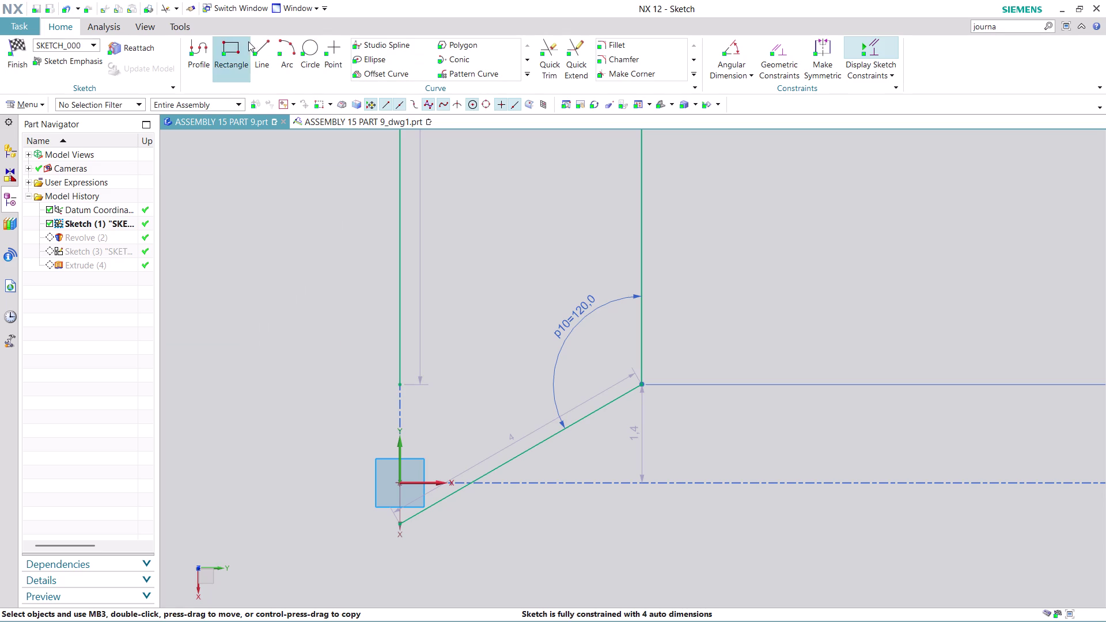
click(267, 39)
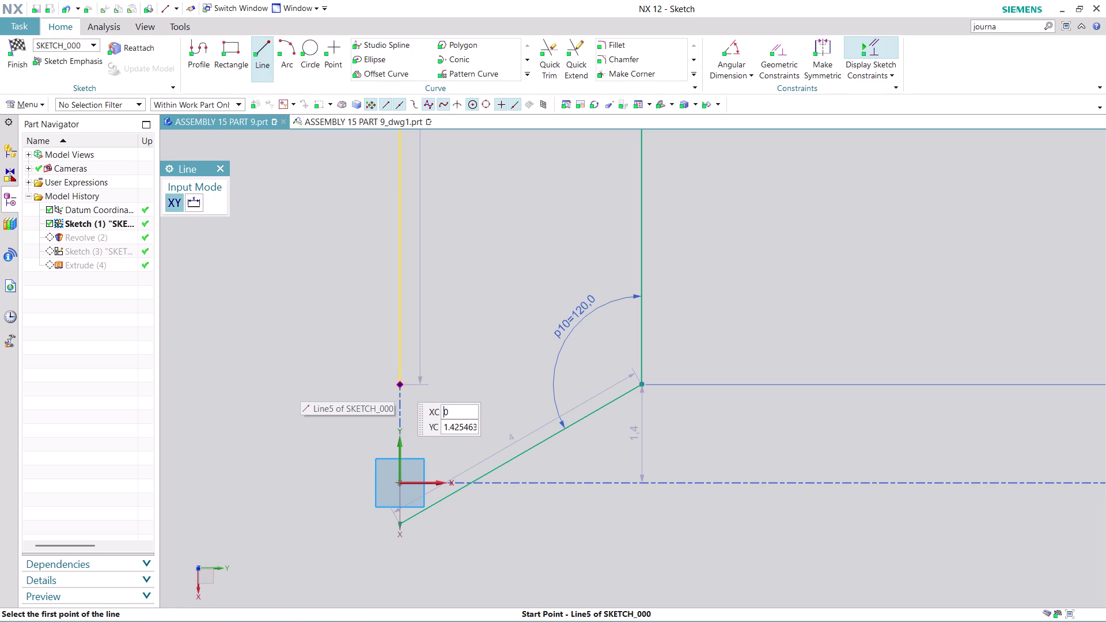
click(400, 382)
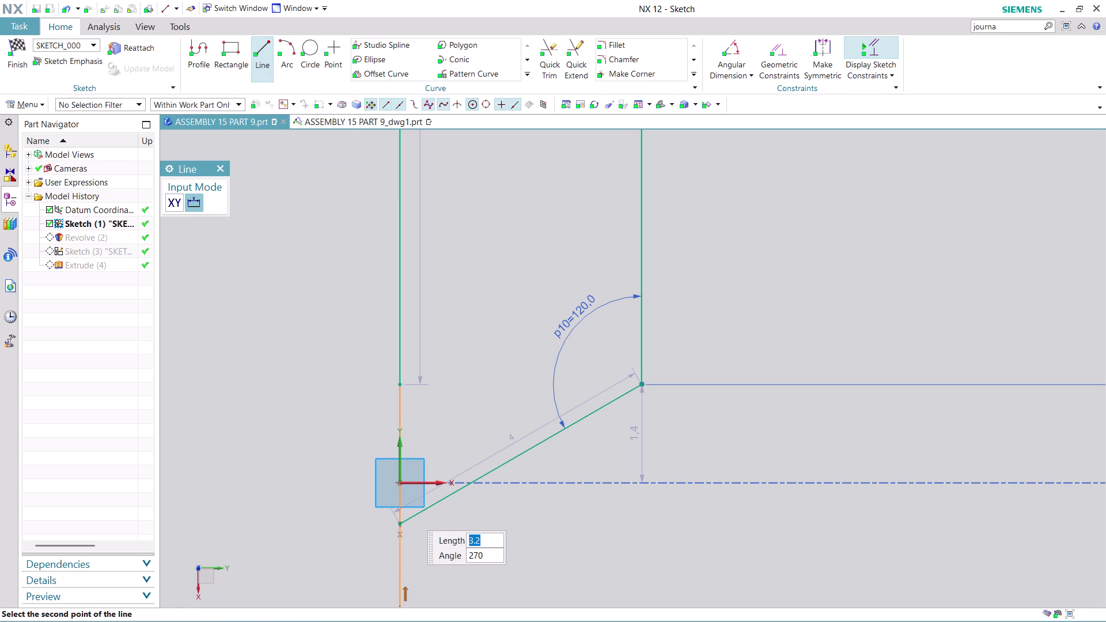
click(404, 528)
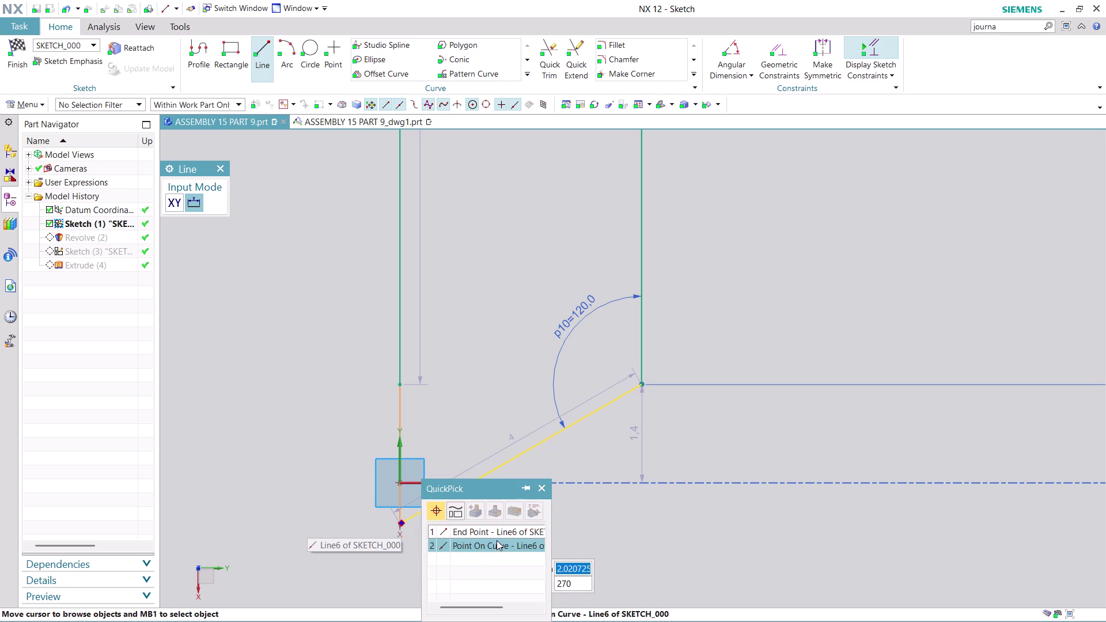
click(494, 535)
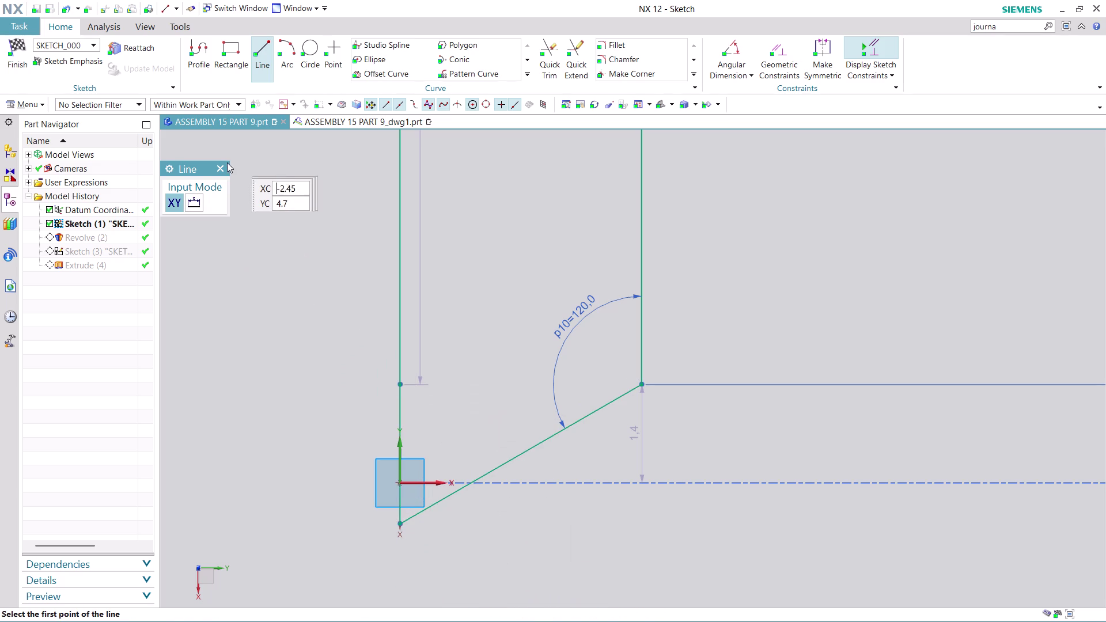
Stop drawing lines and finish the sketch.
click(224, 166)
scroll(down, 3)
scroll(down, 3)
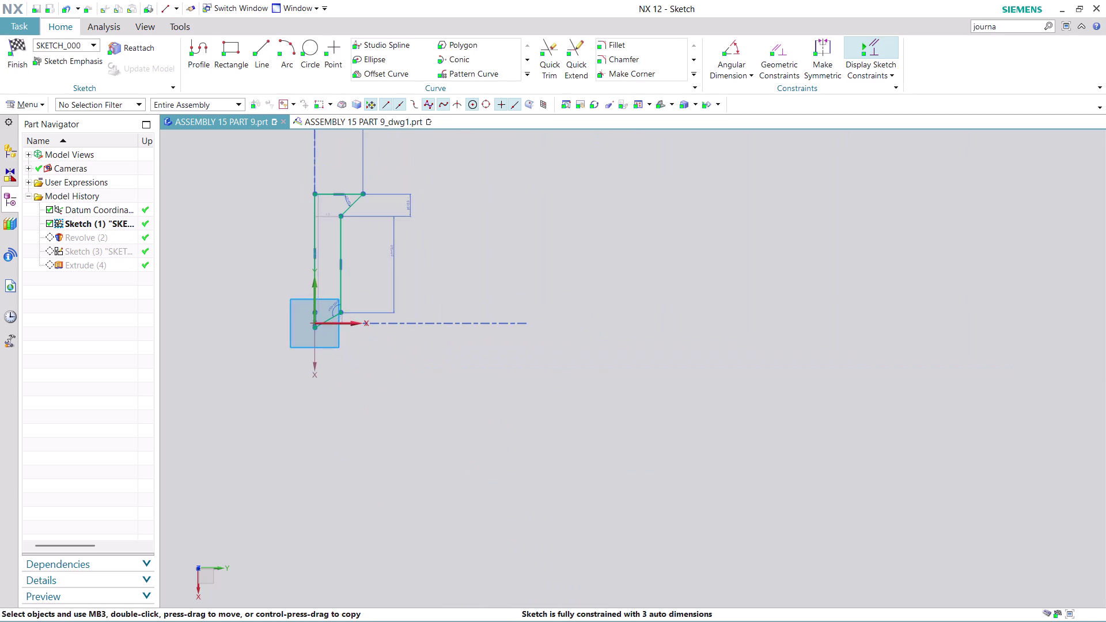
scroll(up, 3)
scroll(up, 3)
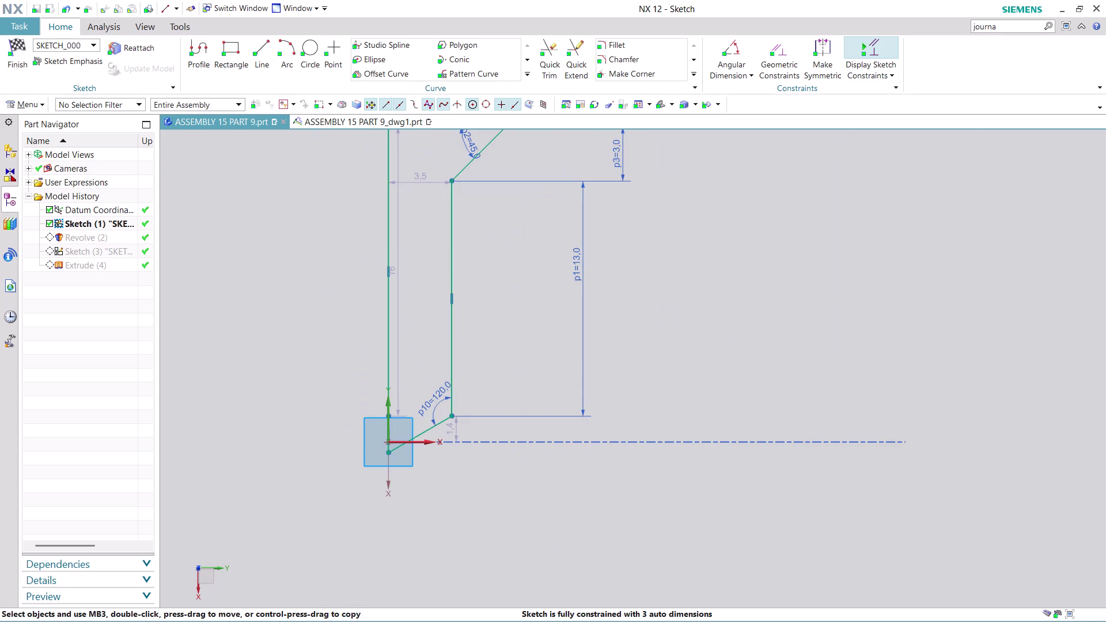
click(22, 63)
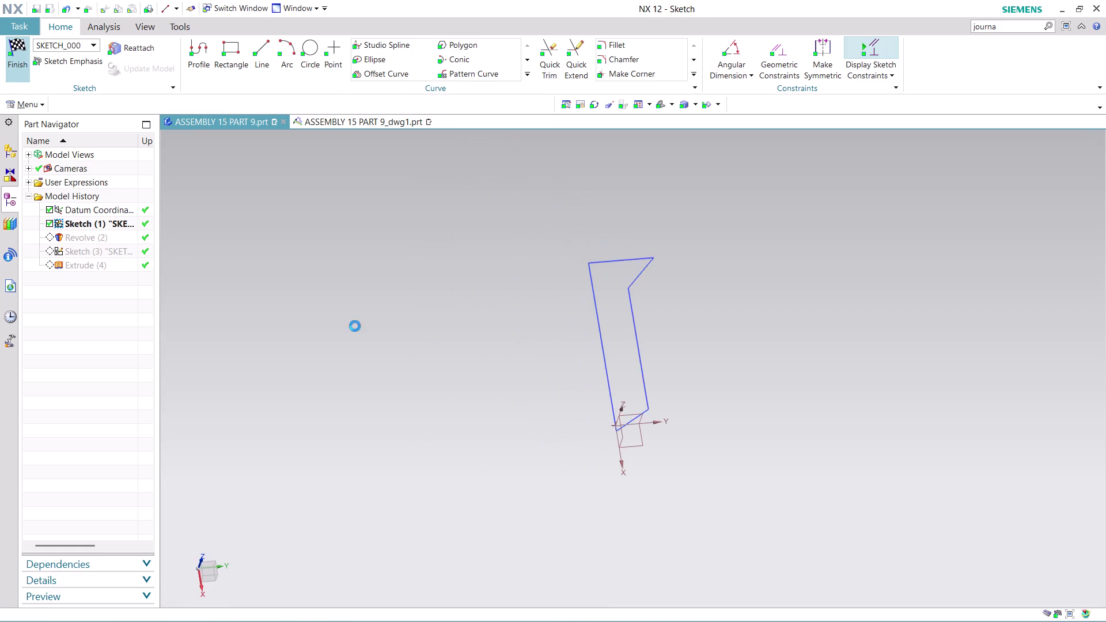
Orbit the updated screw to inspect its pointed tip, save, and return to the drawing.
scroll(up, 3)
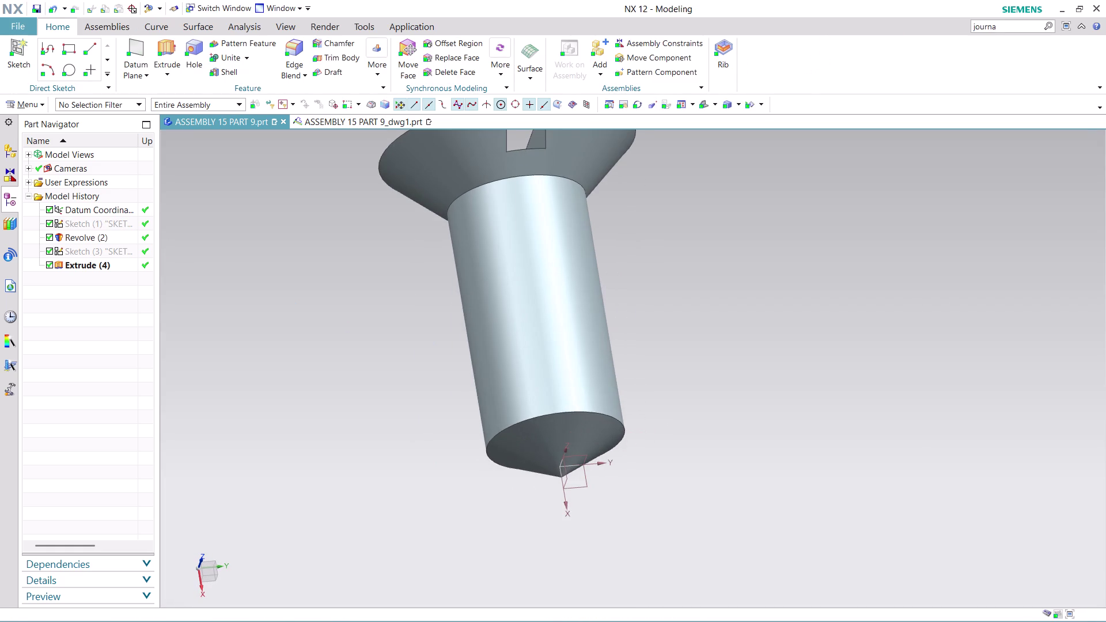
middle_drag(666, 384, 649, 263)
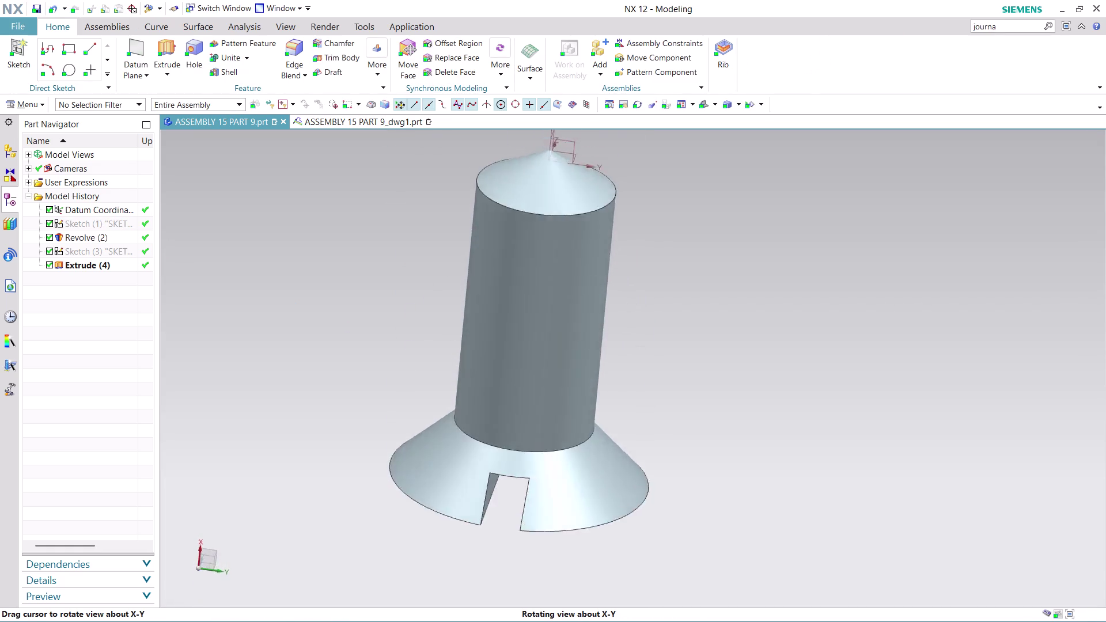
middle_drag(649, 263, 642, 409)
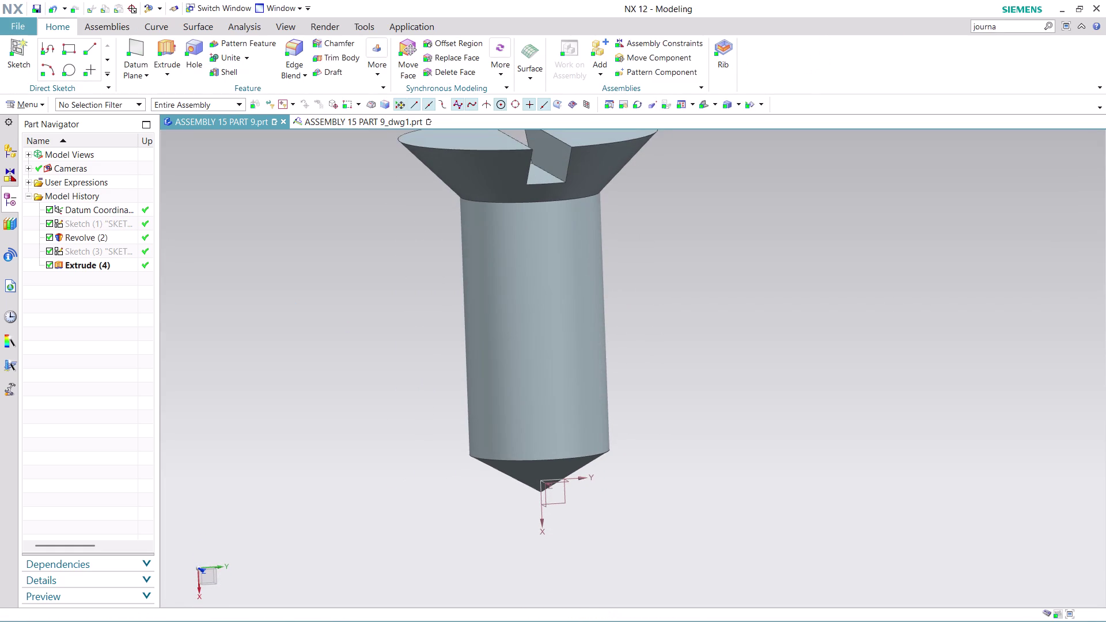
scroll(up, 3)
scroll(down, 3)
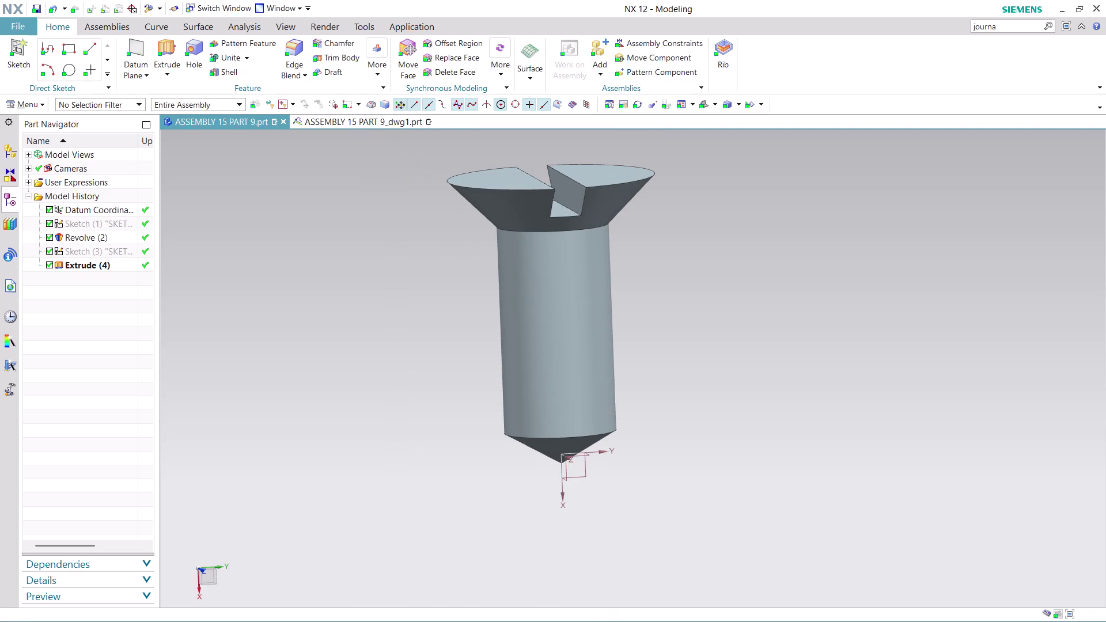
key(ctrl+s)
click(368, 123)
Delete the large shaded view and the small wireframe view from the sheet.
scroll(down, 3)
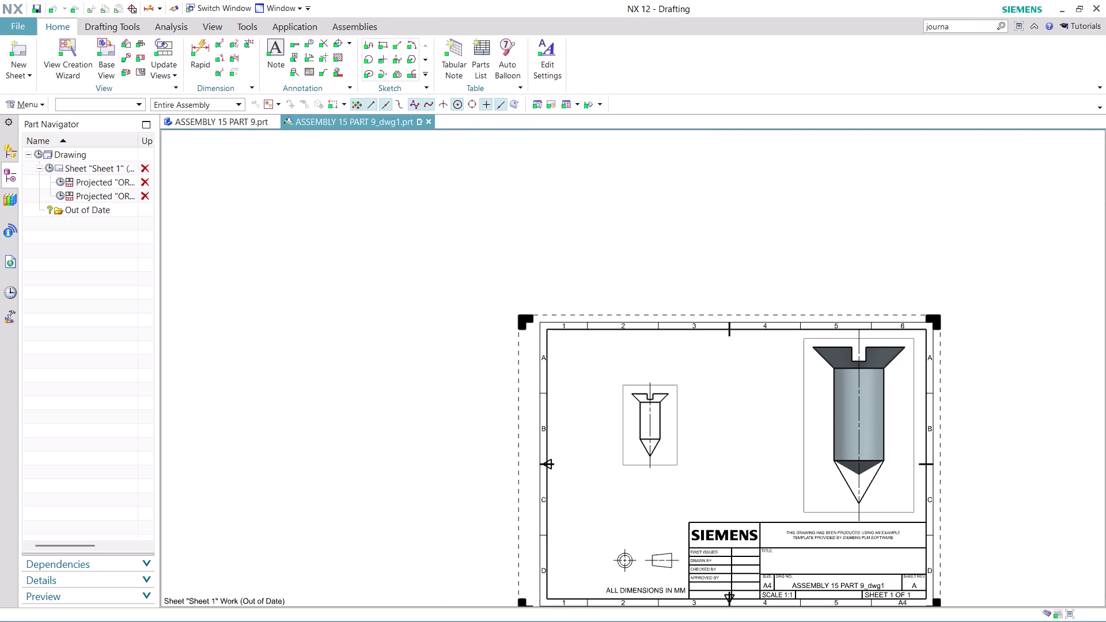
scroll(down, 3)
scroll(up, 3)
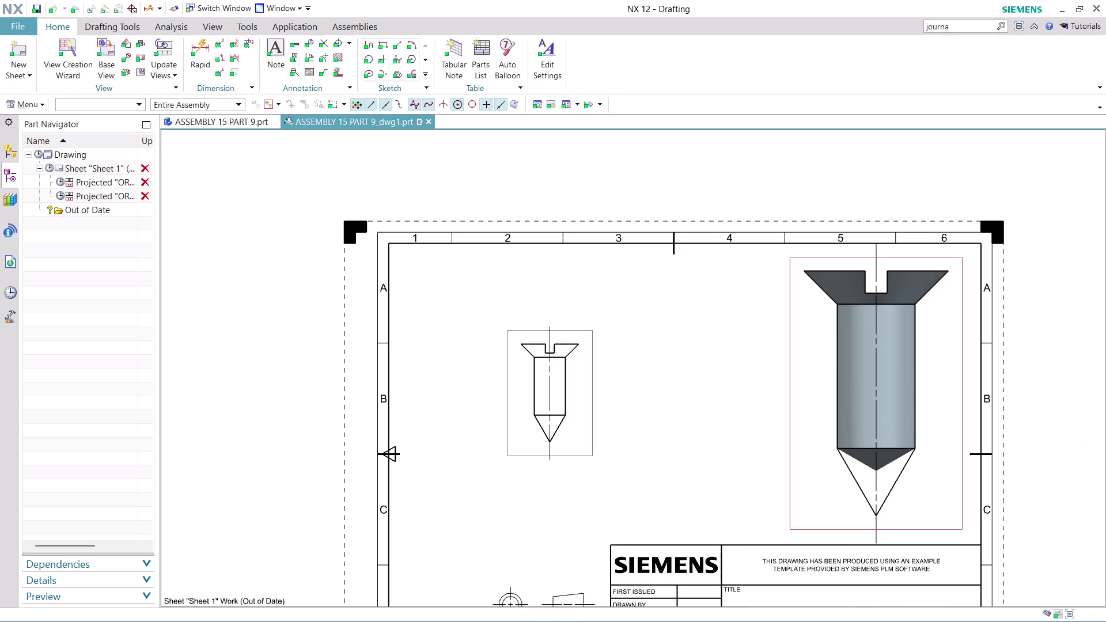
right_click(790, 525)
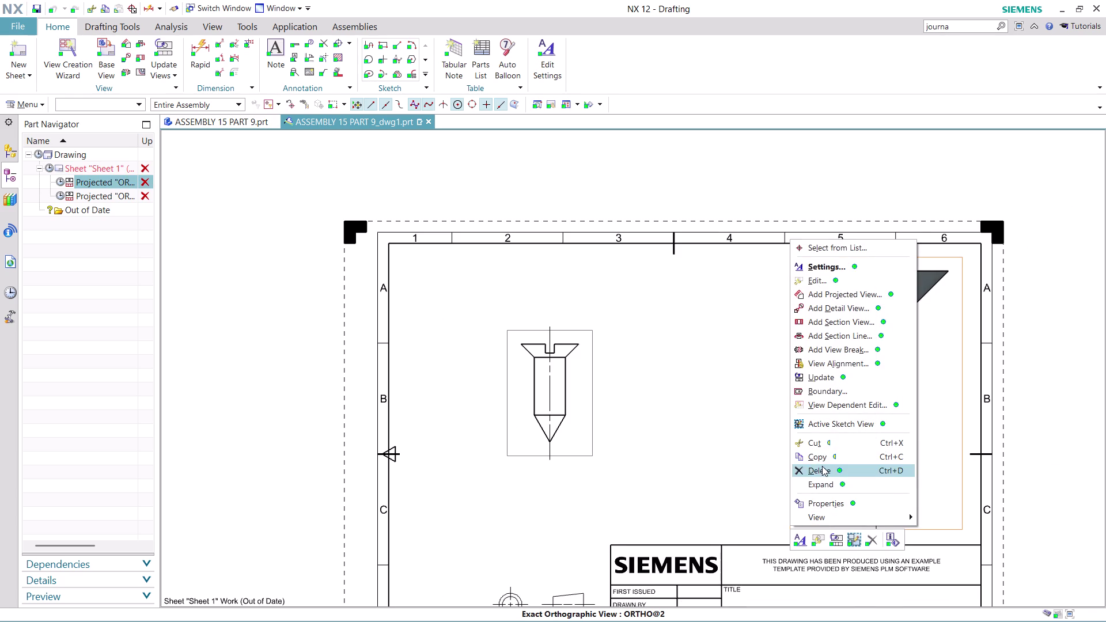
click(823, 466)
right_click(561, 461)
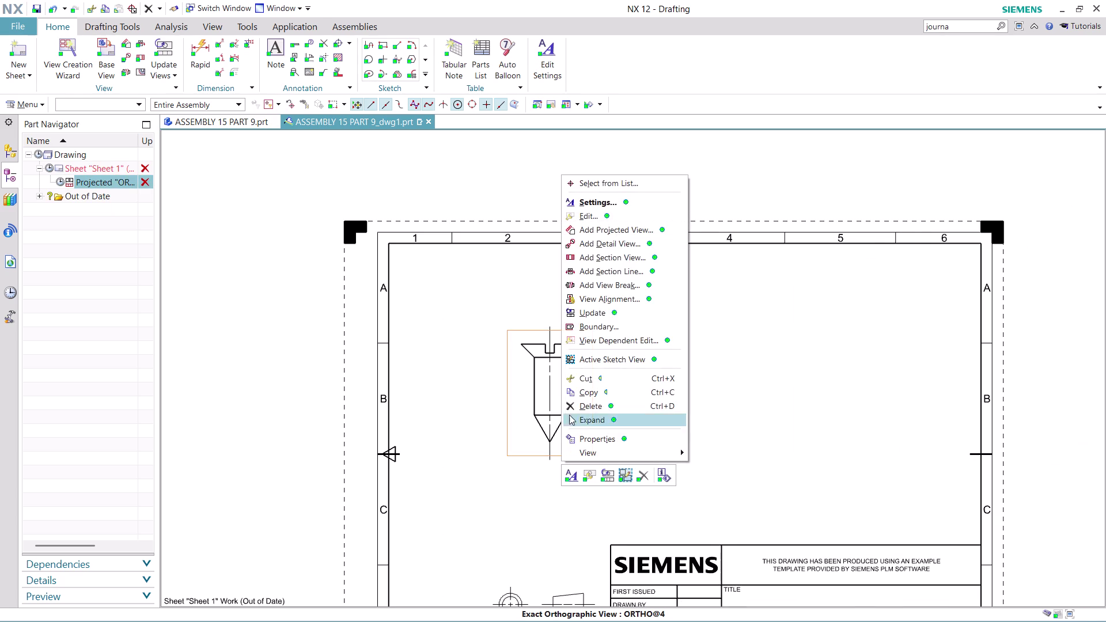
click(572, 411)
click(109, 61)
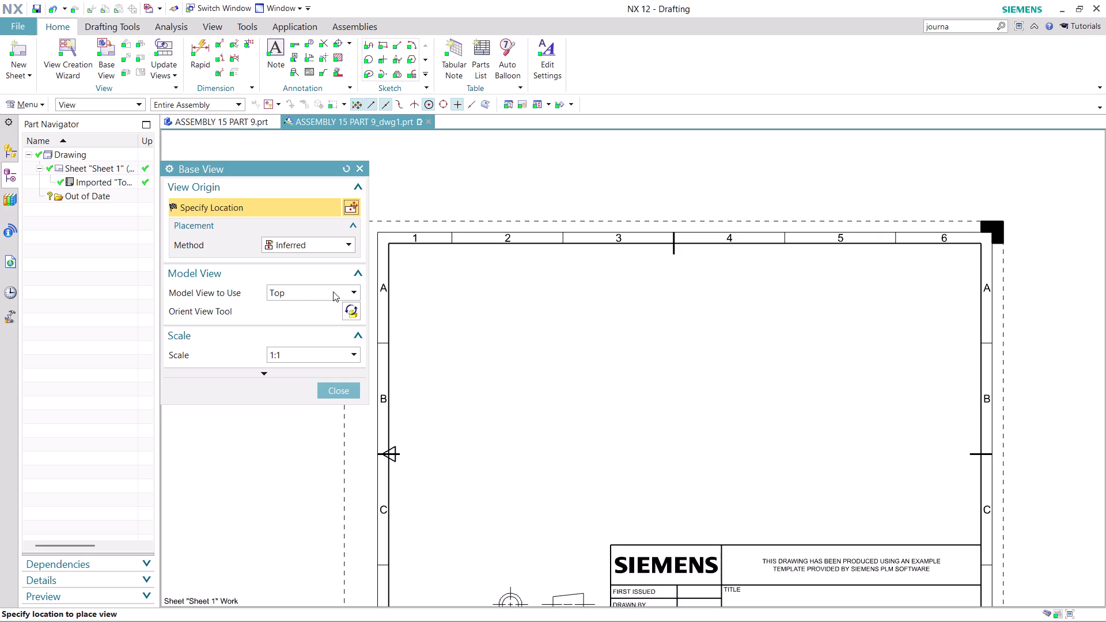
Place a Left-orientation base view at top right with a projected side view below it.
click(348, 290)
click(316, 374)
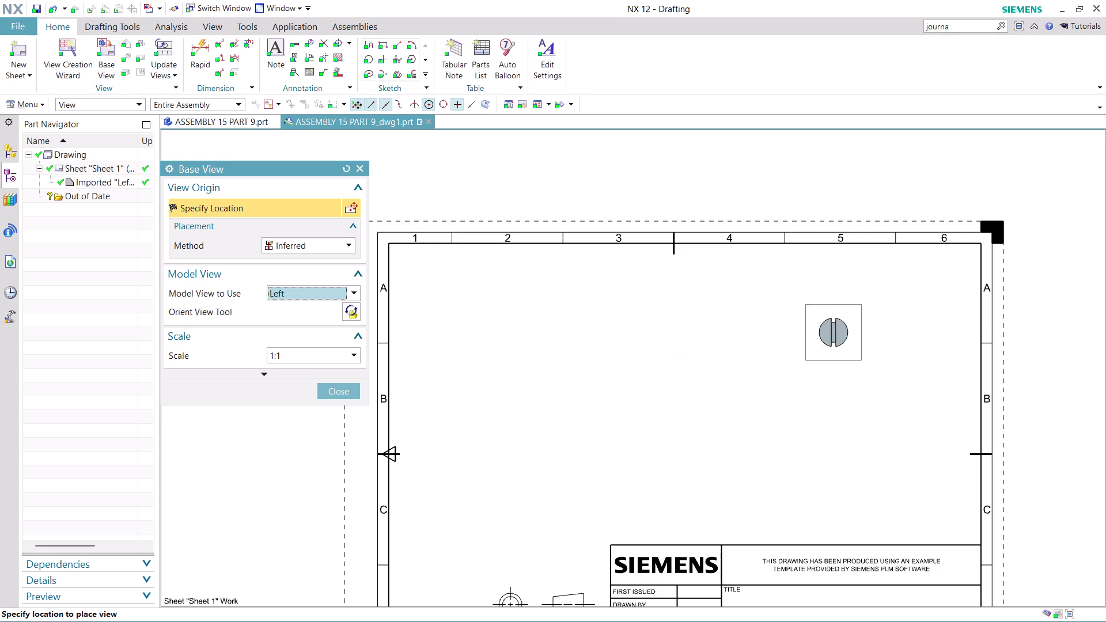
click(880, 299)
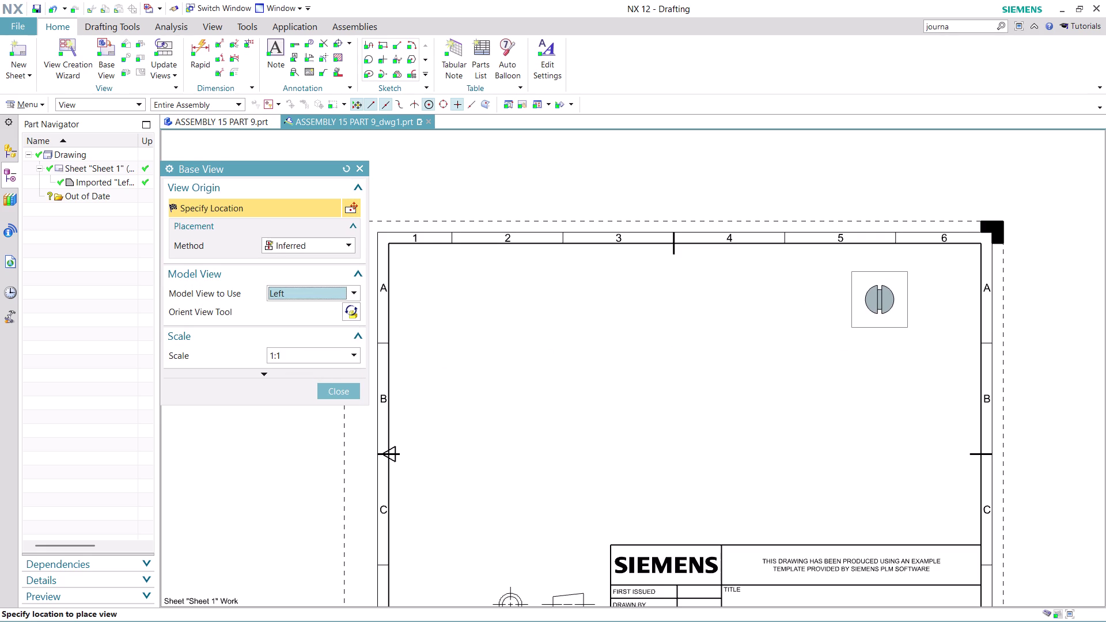
click(900, 440)
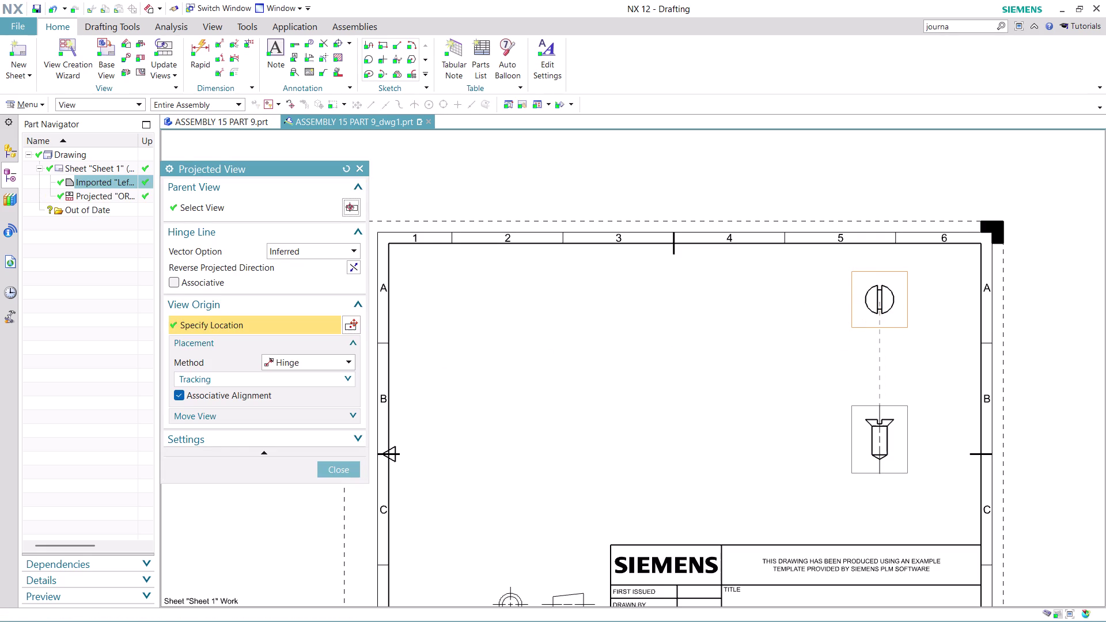
click(336, 469)
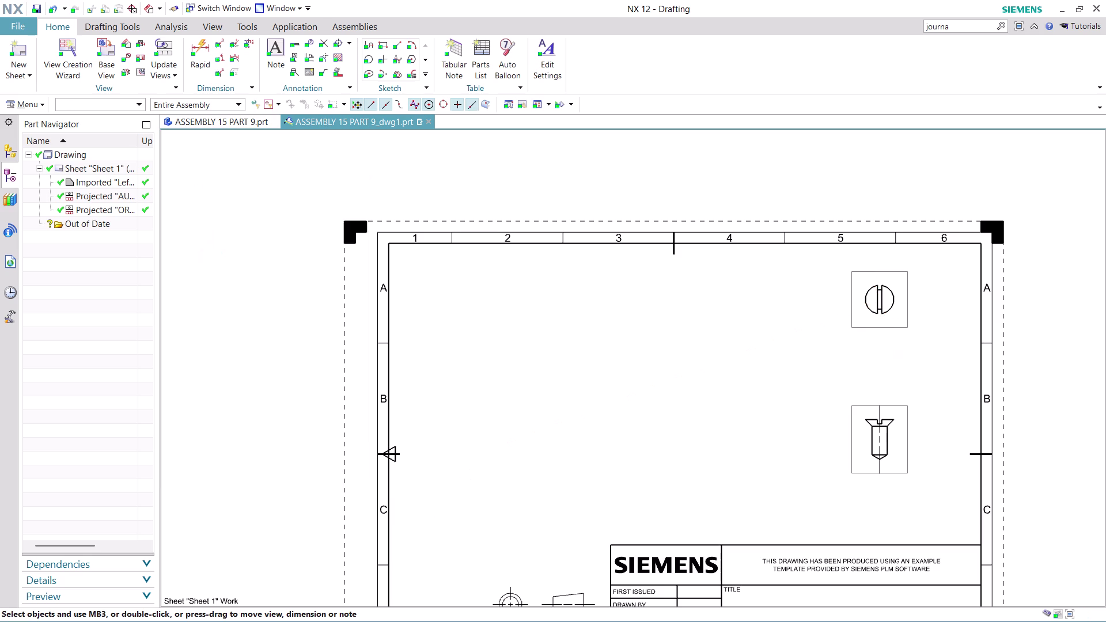
Delete the left end view, leaving only the projected side view.
scroll(up, 3)
scroll(down, 3)
scroll(up, 3)
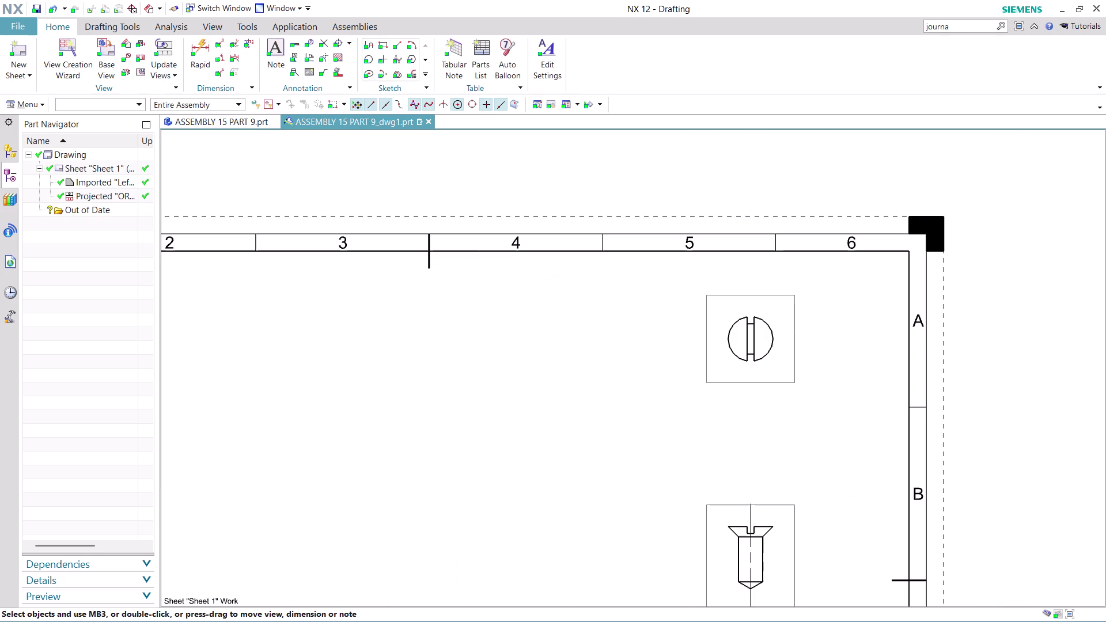
right_click(772, 383)
click(811, 328)
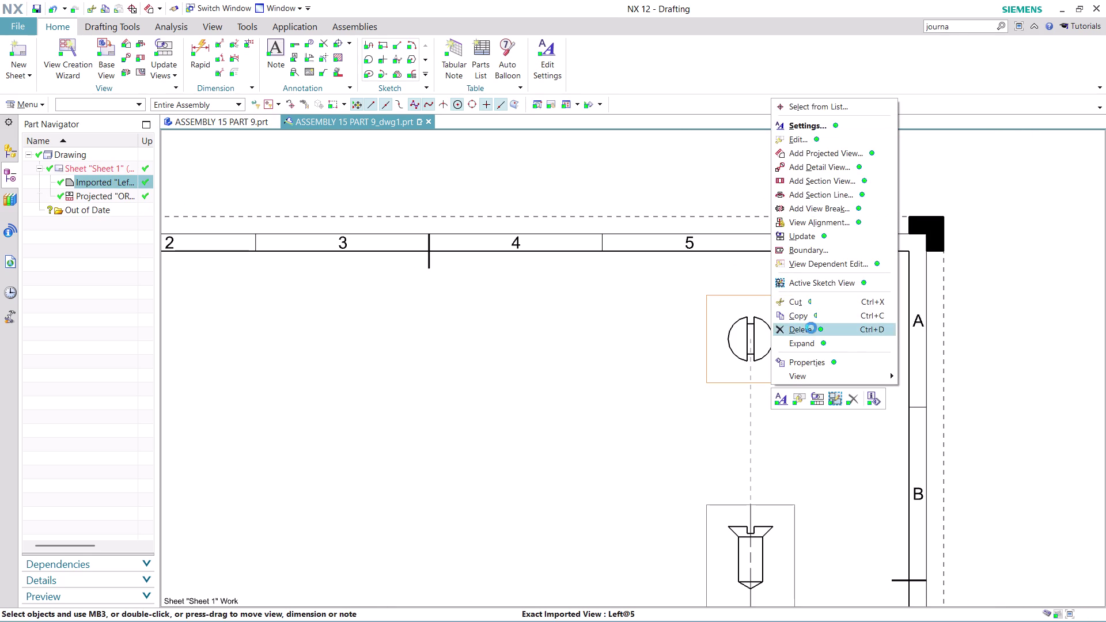
scroll(down, 3)
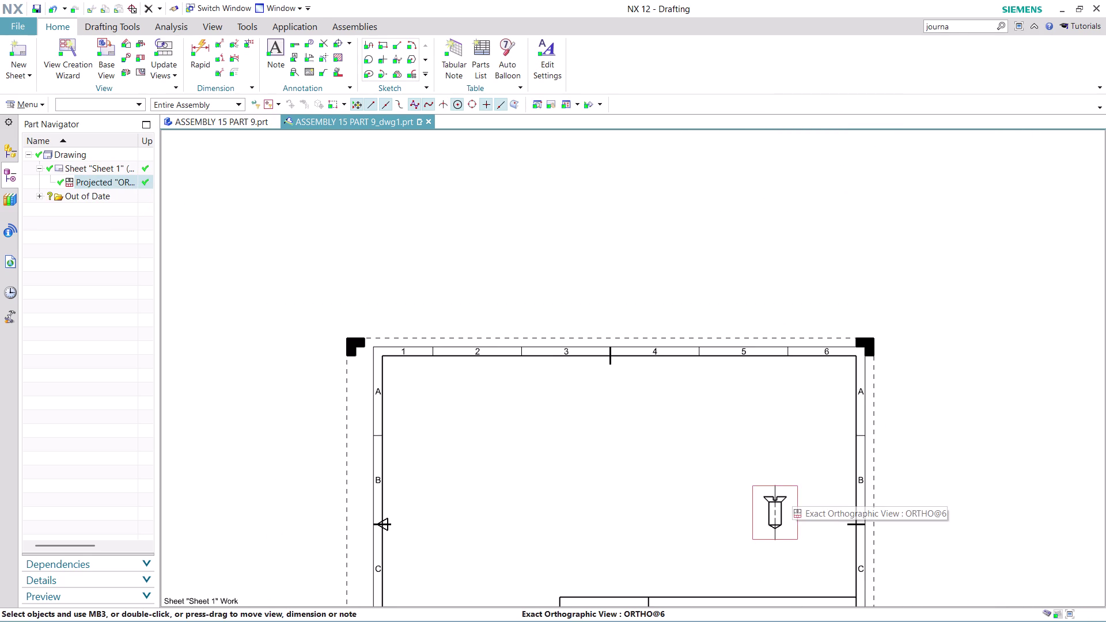
right_click(788, 538)
Give the side view a 5:1 scale and Fully Shaded rendering style.
click(827, 274)
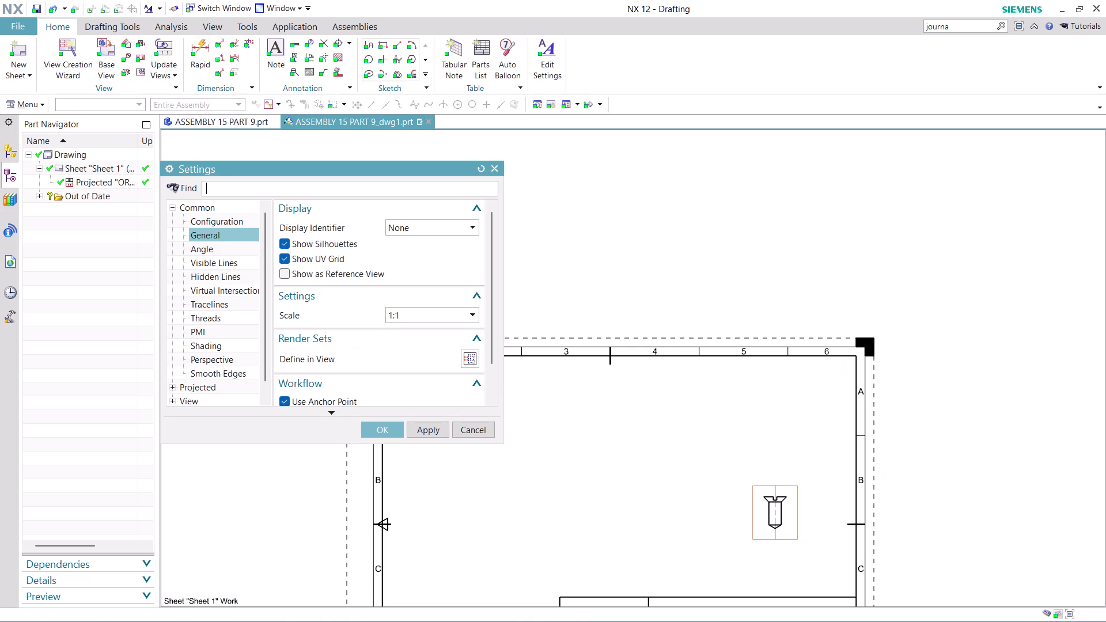
click(447, 312)
click(424, 348)
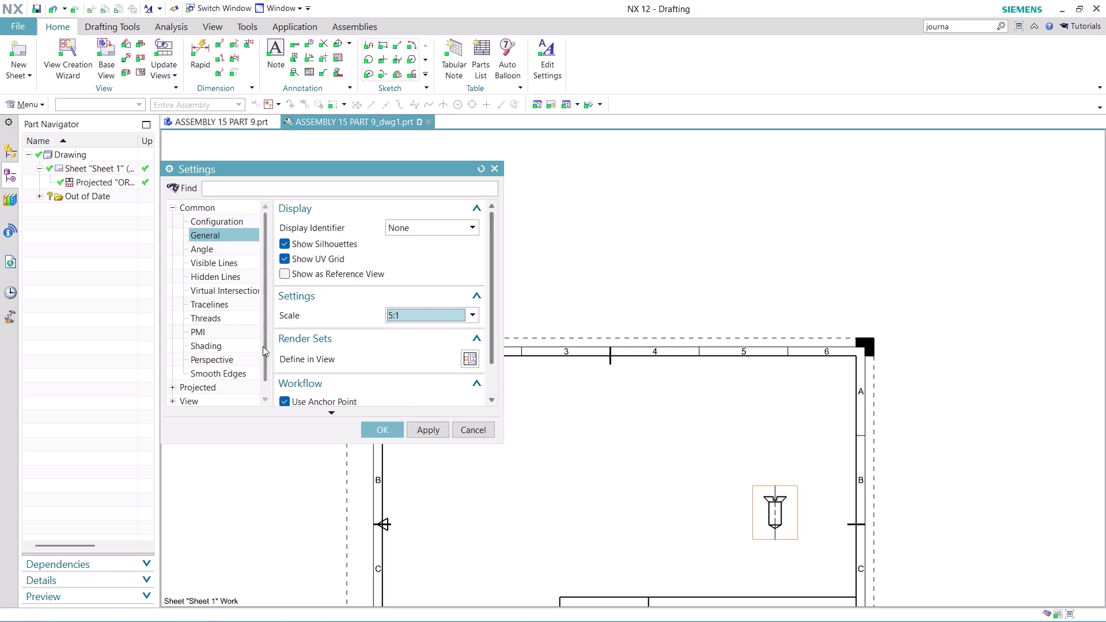
click(423, 430)
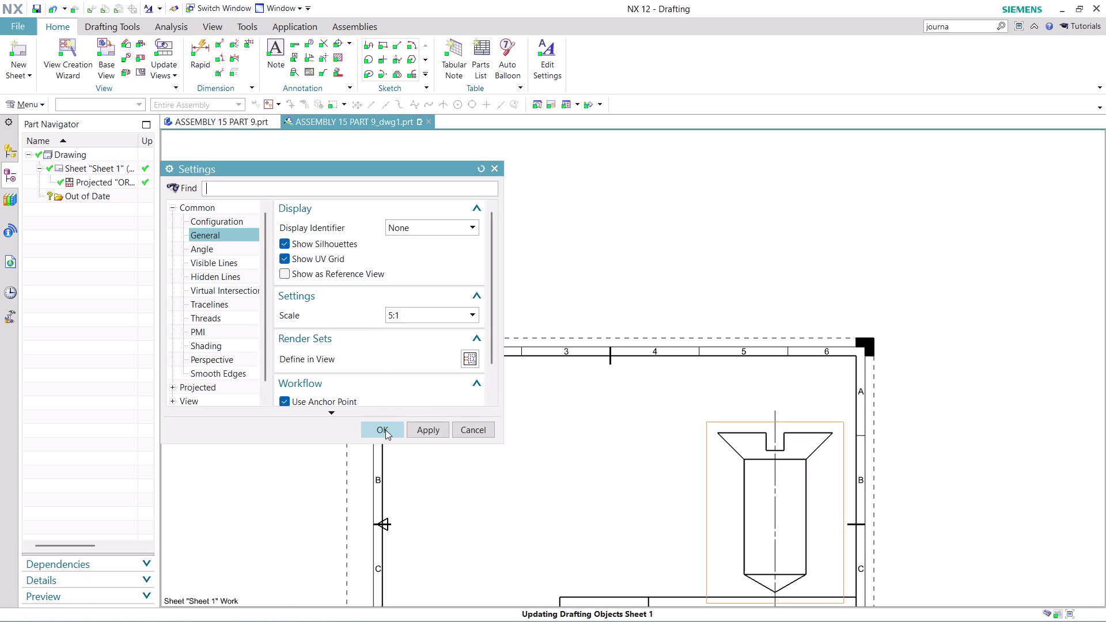
click(212, 347)
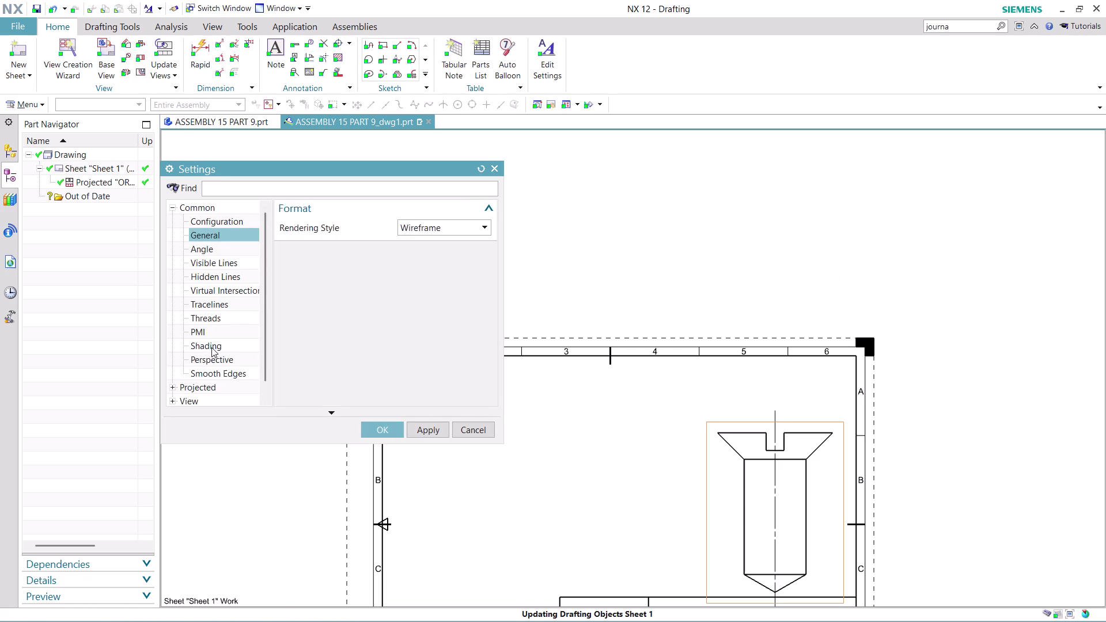
click(459, 229)
click(445, 239)
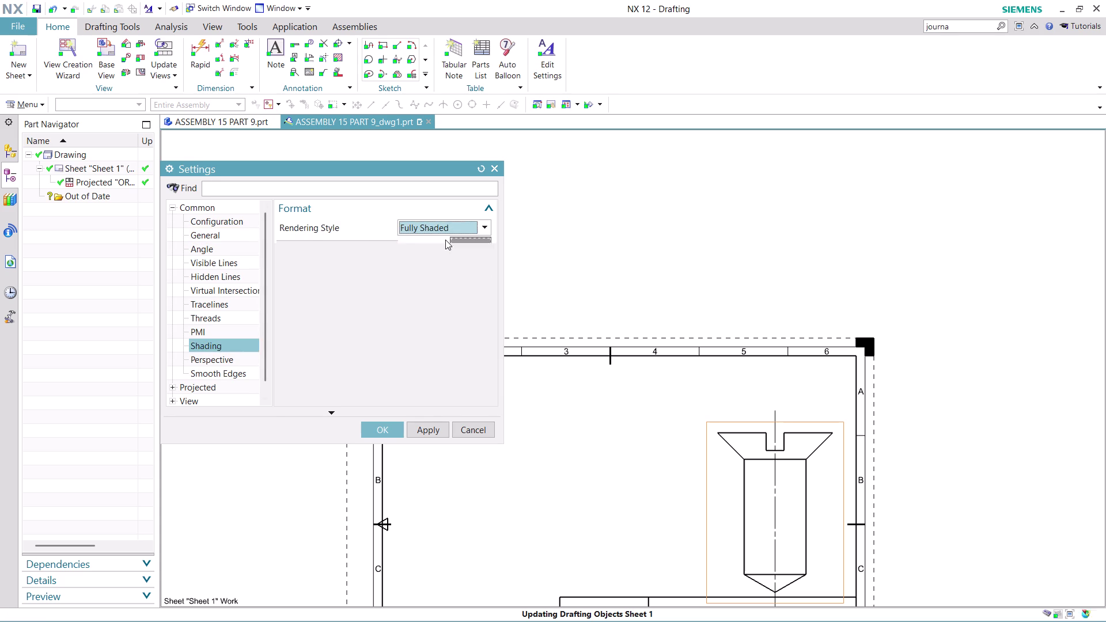
click(439, 423)
click(373, 434)
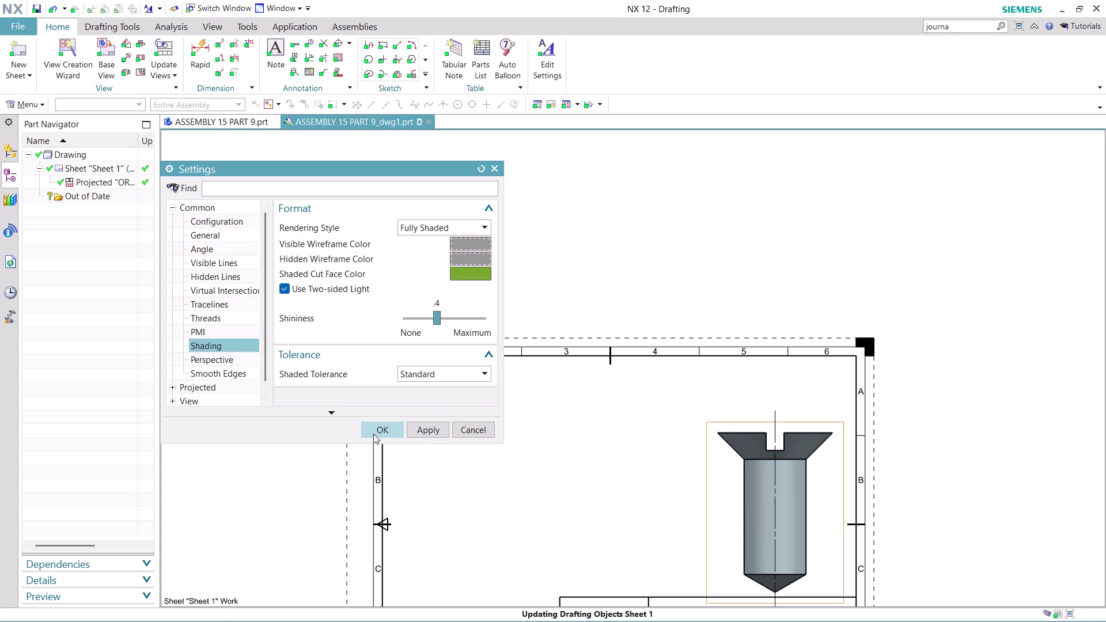
scroll(down, 3)
scroll(up, 3)
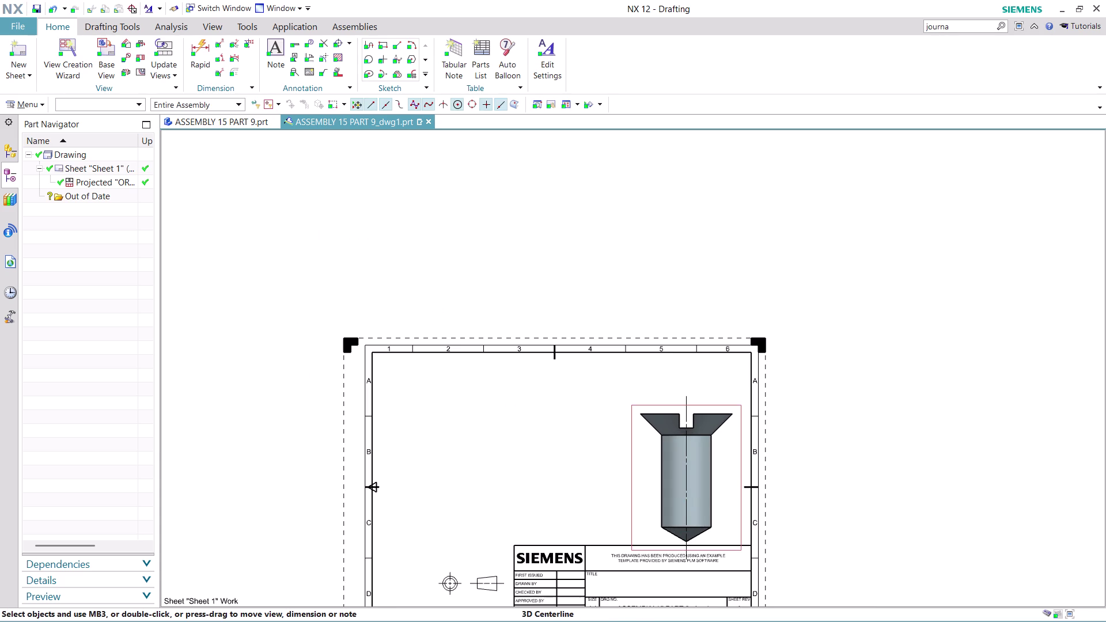
Move the shaded screw view higher on the sheet.
drag(635, 409, 634, 369)
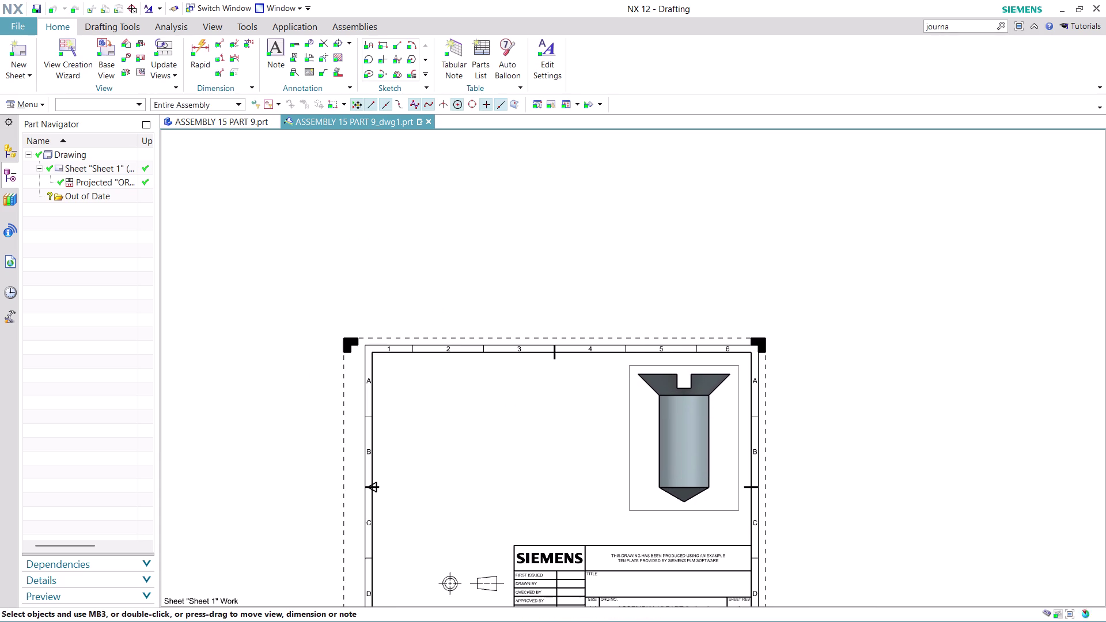
scroll(down, 3)
scroll(up, 3)
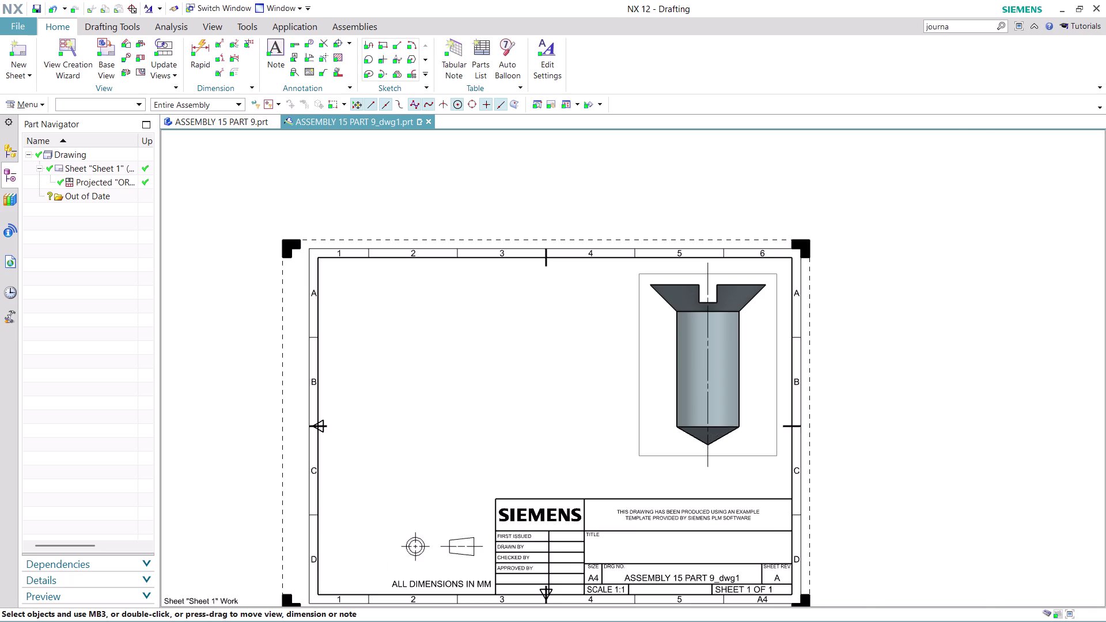
scroll(up, 3)
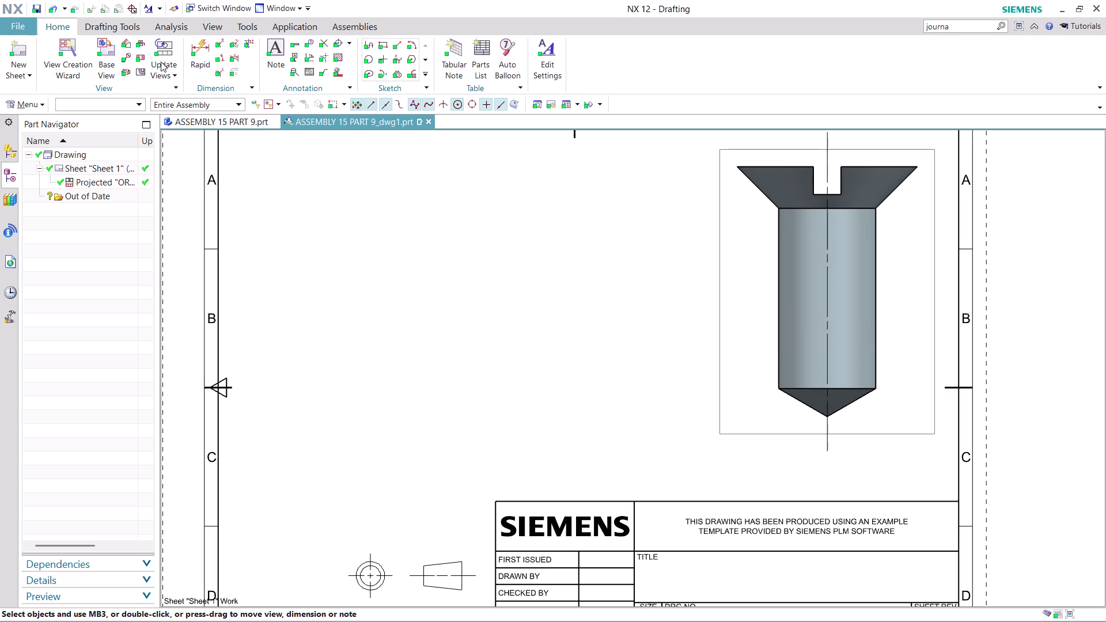
click(109, 64)
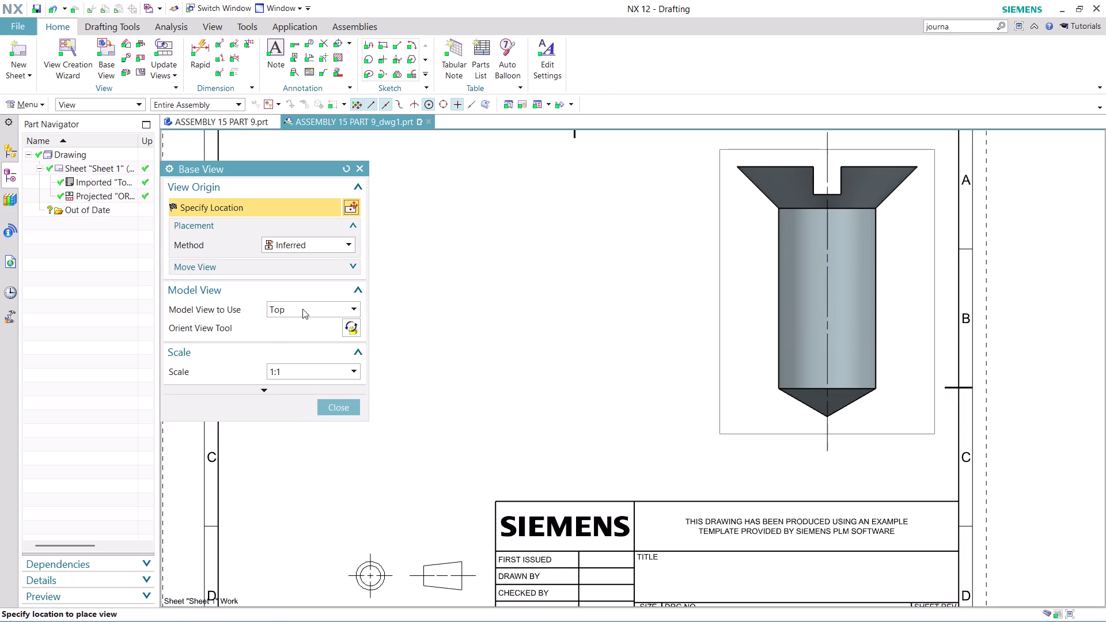
Place a Left base view with a projected profile view below, then delete the end view.
click(335, 308)
click(328, 390)
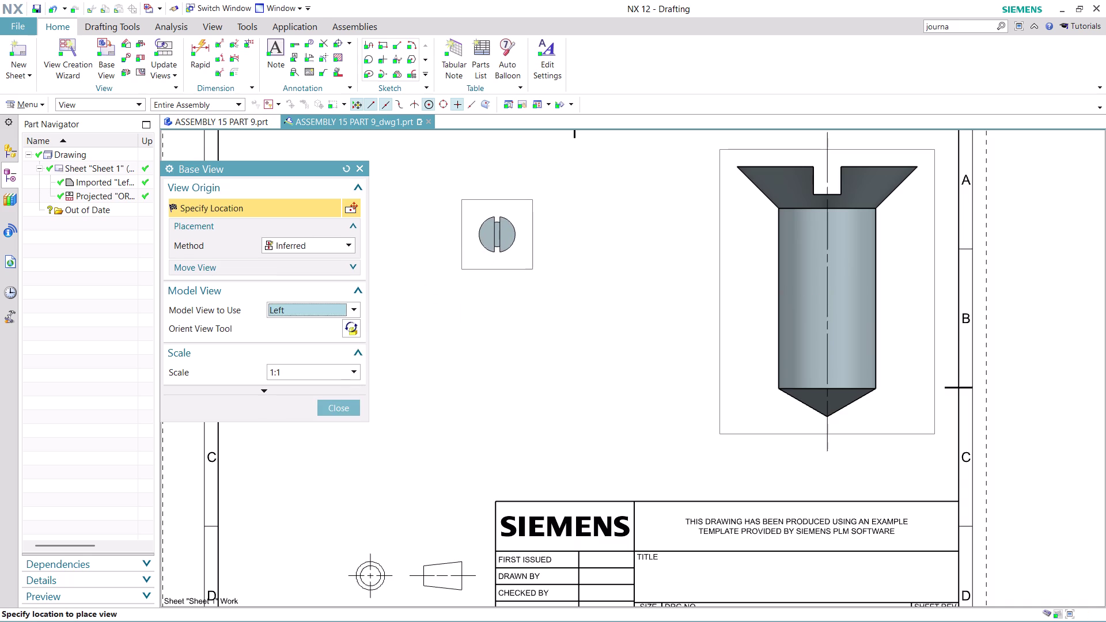
click(497, 235)
click(504, 377)
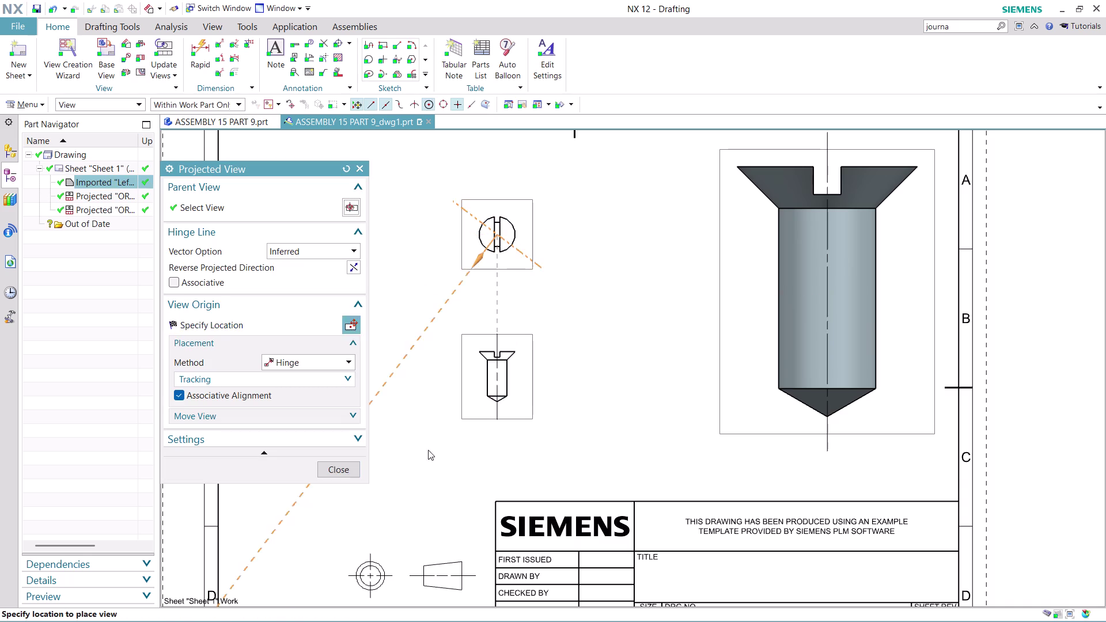
click(334, 463)
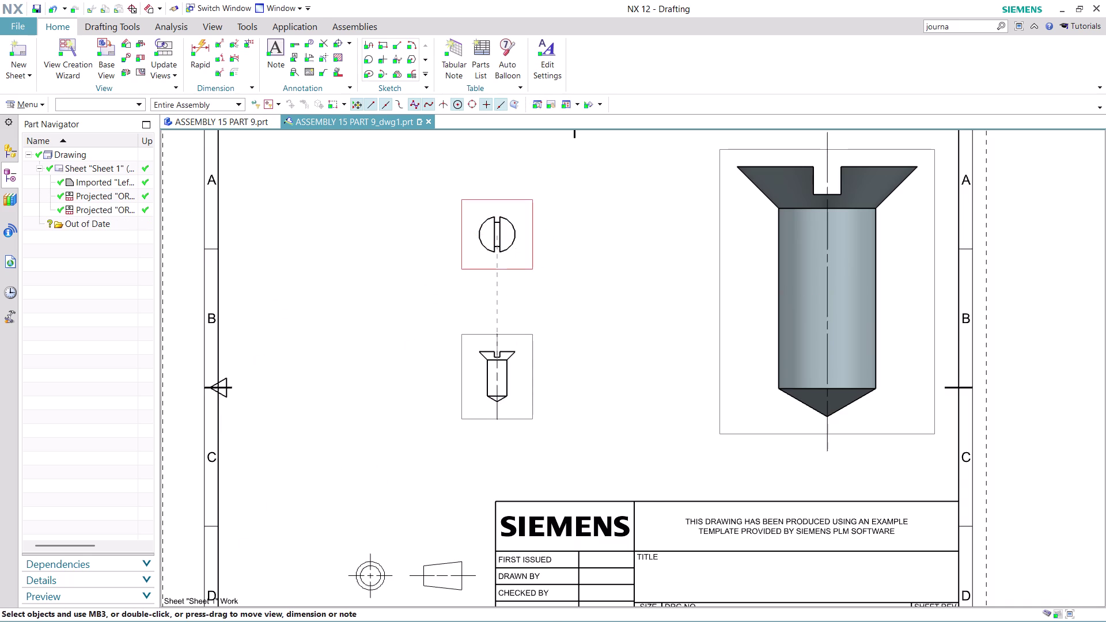
right_click(525, 272)
click(556, 504)
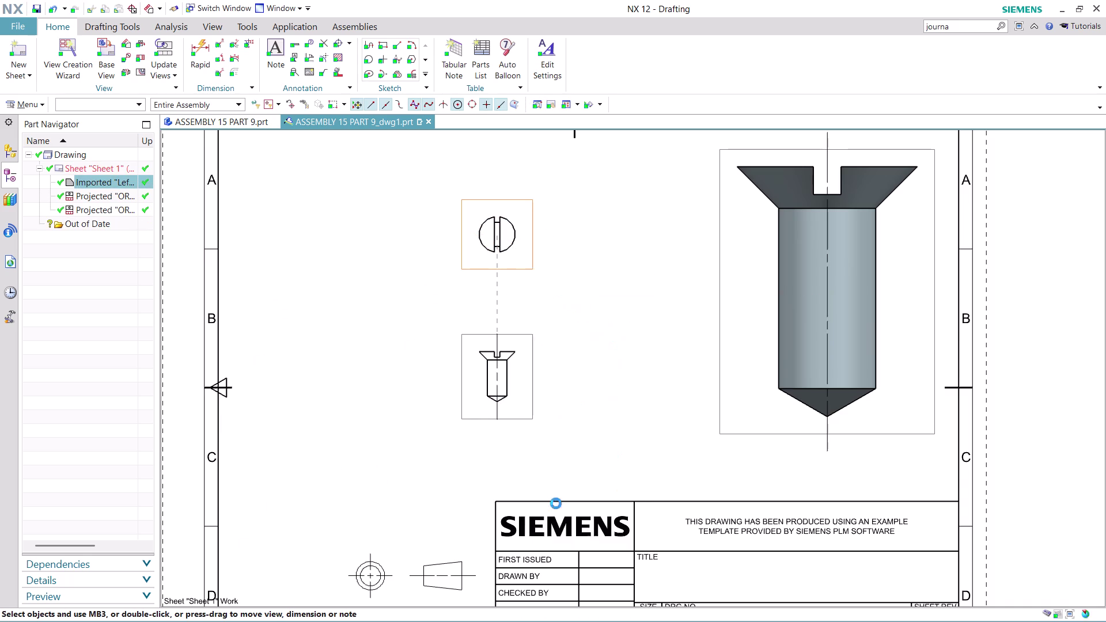
scroll(up, 3)
scroll(down, 3)
scroll(up, 3)
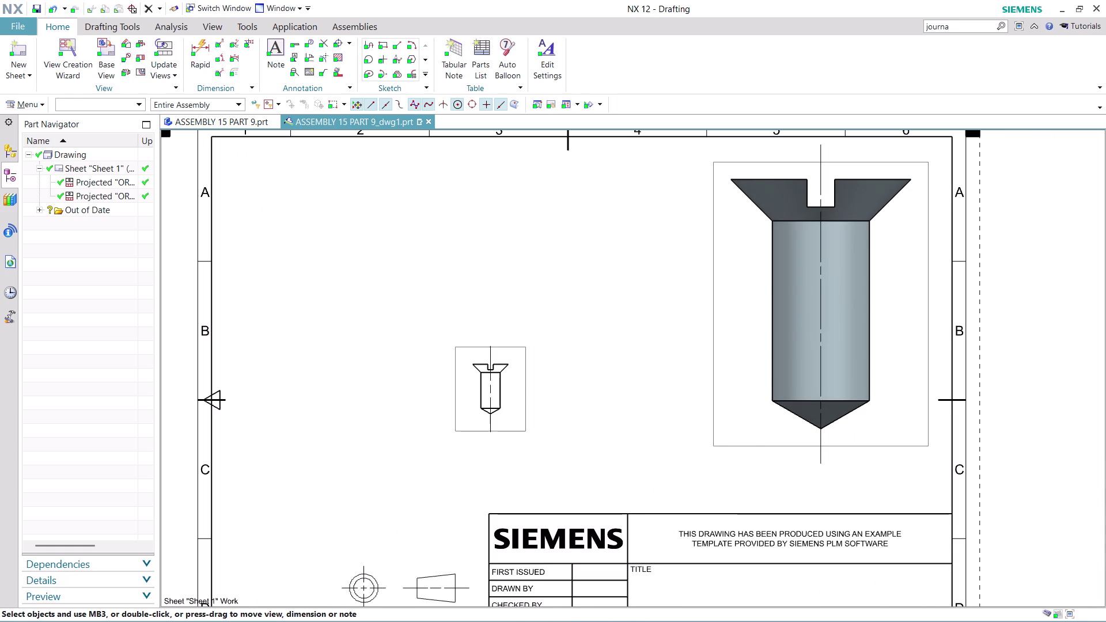
Move the profile view up-left and change its scale to 2:1.
drag(483, 347, 414, 273)
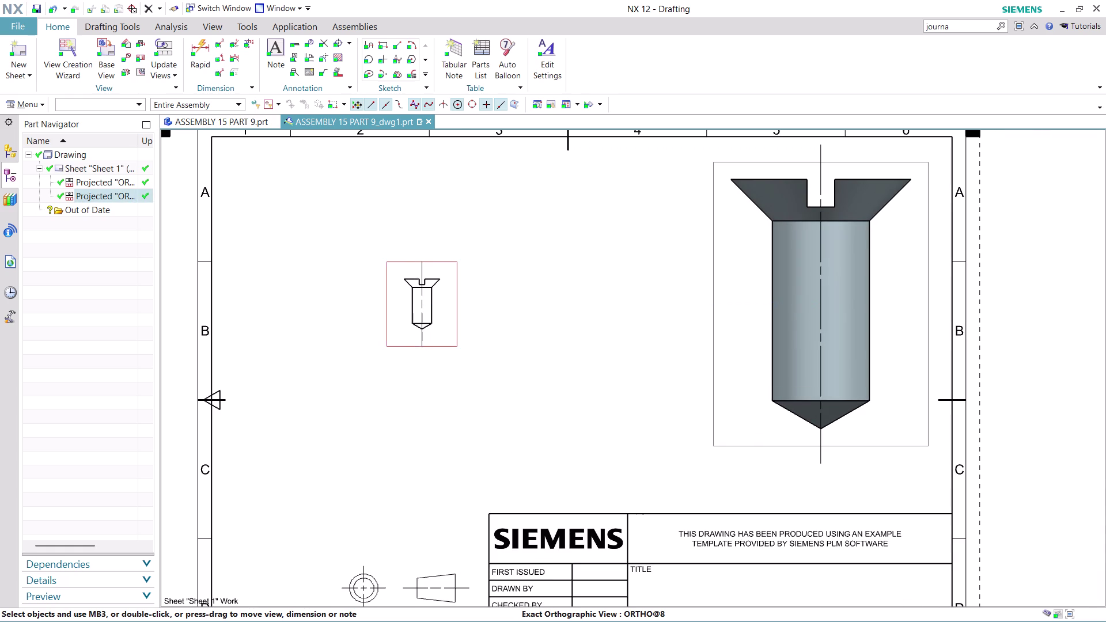
right_click(413, 347)
click(461, 91)
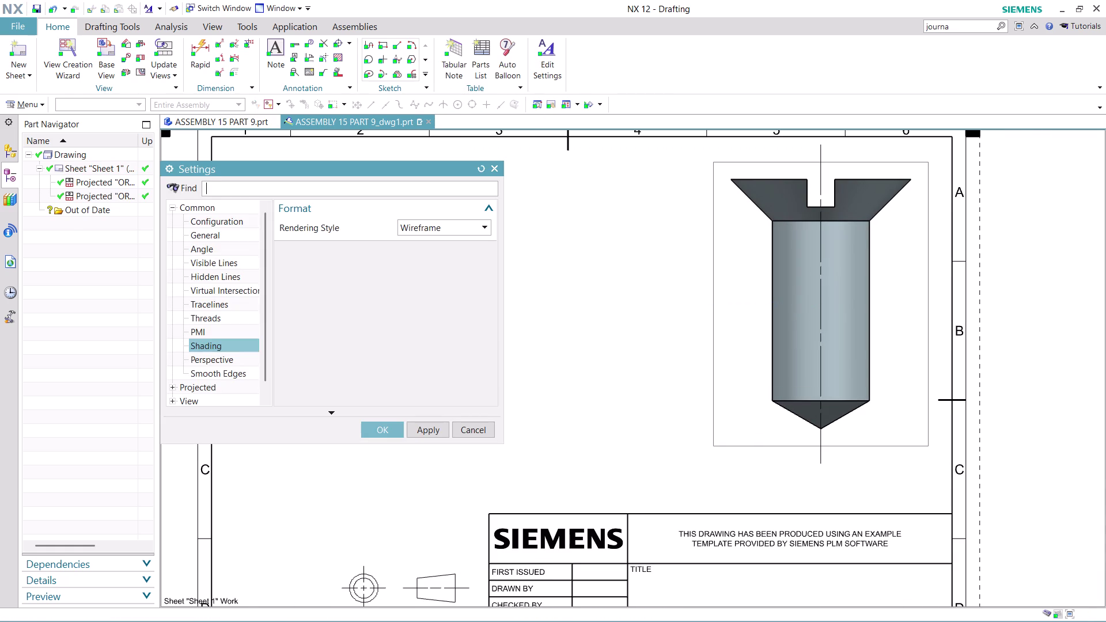
click(215, 239)
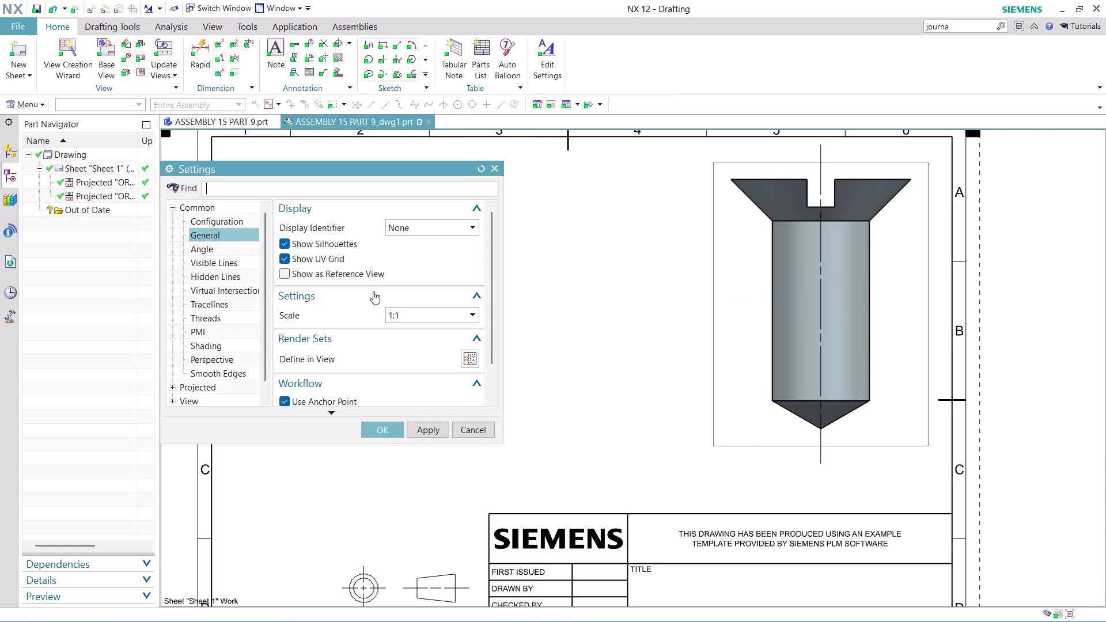
click(437, 310)
click(430, 352)
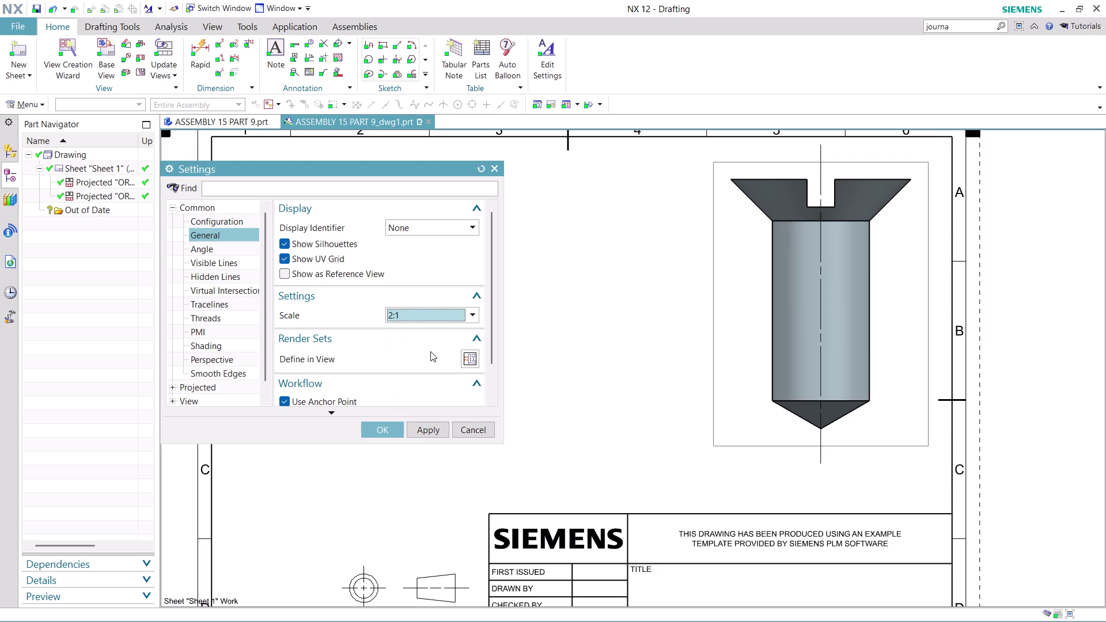
click(425, 428)
click(388, 432)
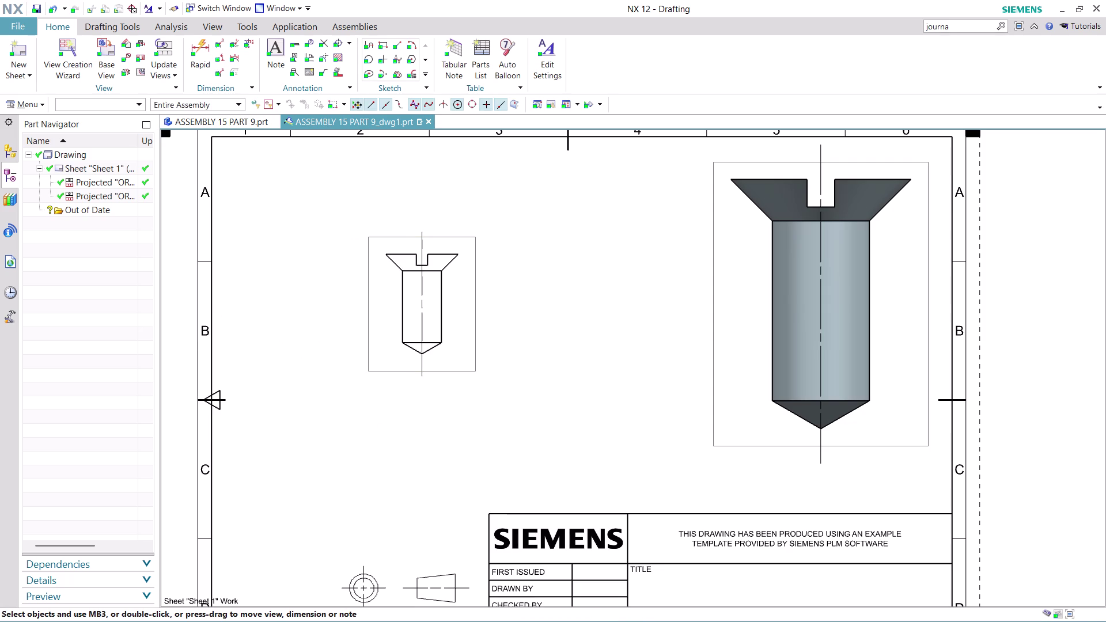
Shift the 2:1 profile view toward the centre and zoom in.
scroll(up, 3)
drag(442, 398, 449, 433)
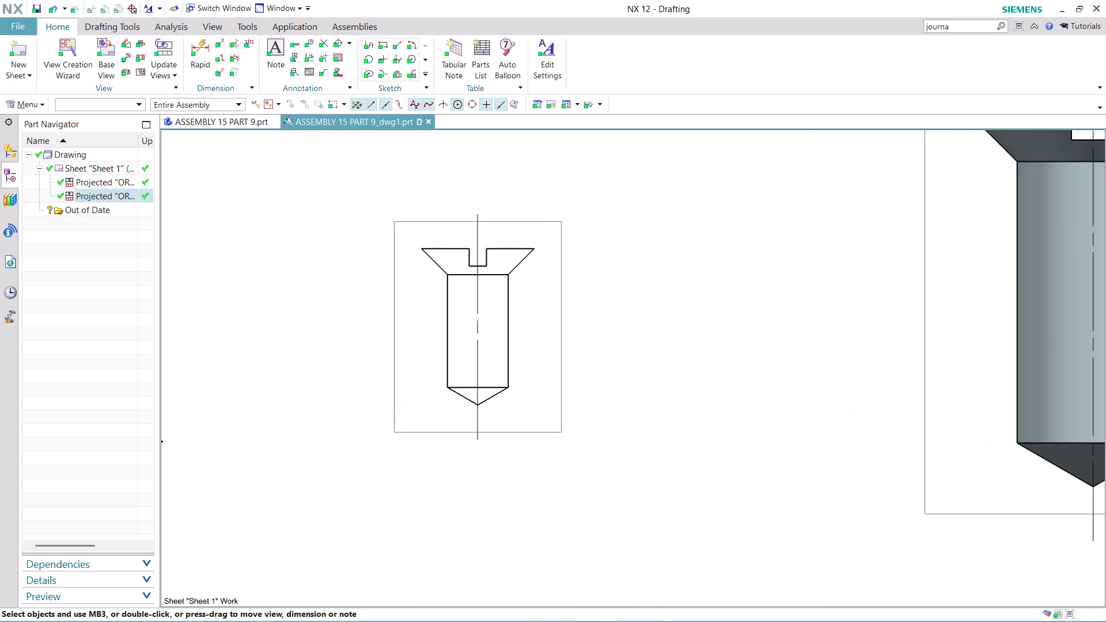
scroll(up, 3)
scroll(up, 3)
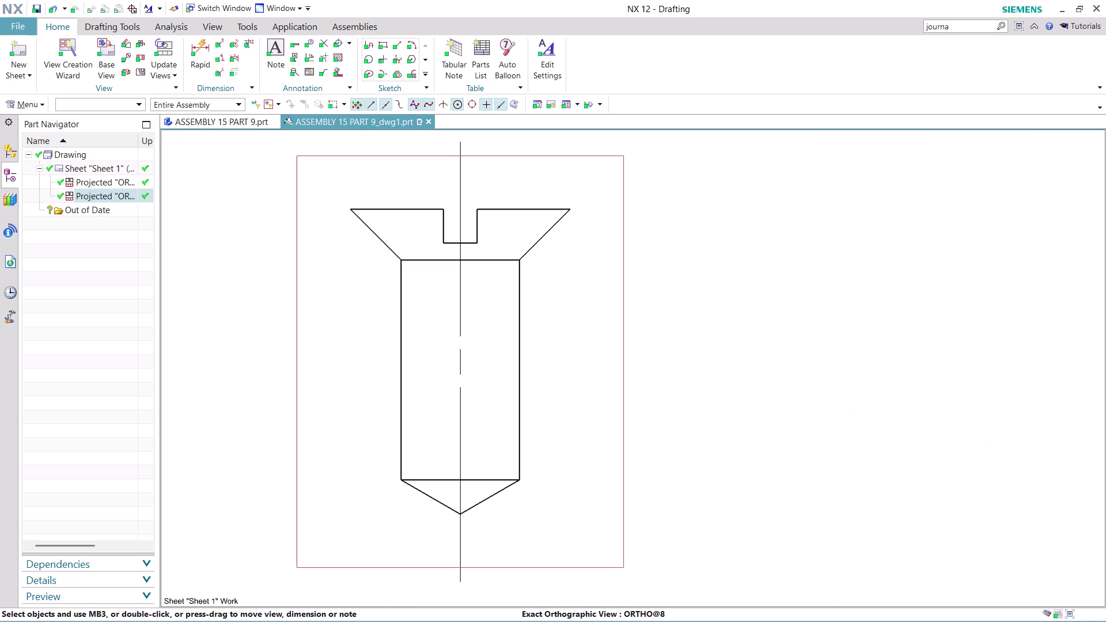
click(191, 46)
Pick the head-to-shank edge, then abandon the unwanted diameter dimension.
scroll(up, 3)
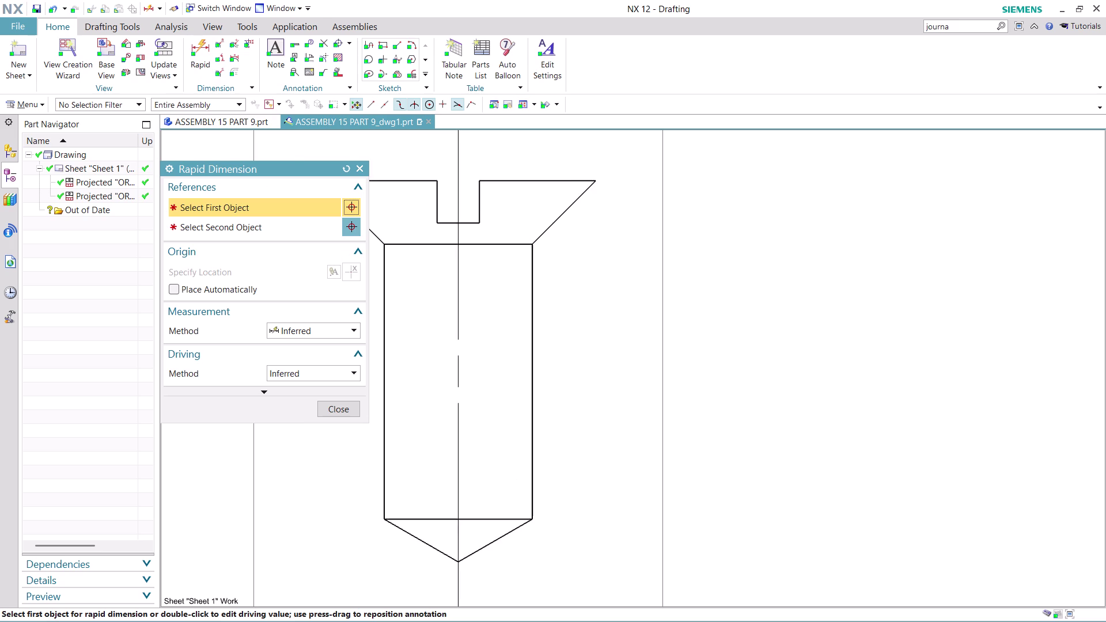
scroll(up, 3)
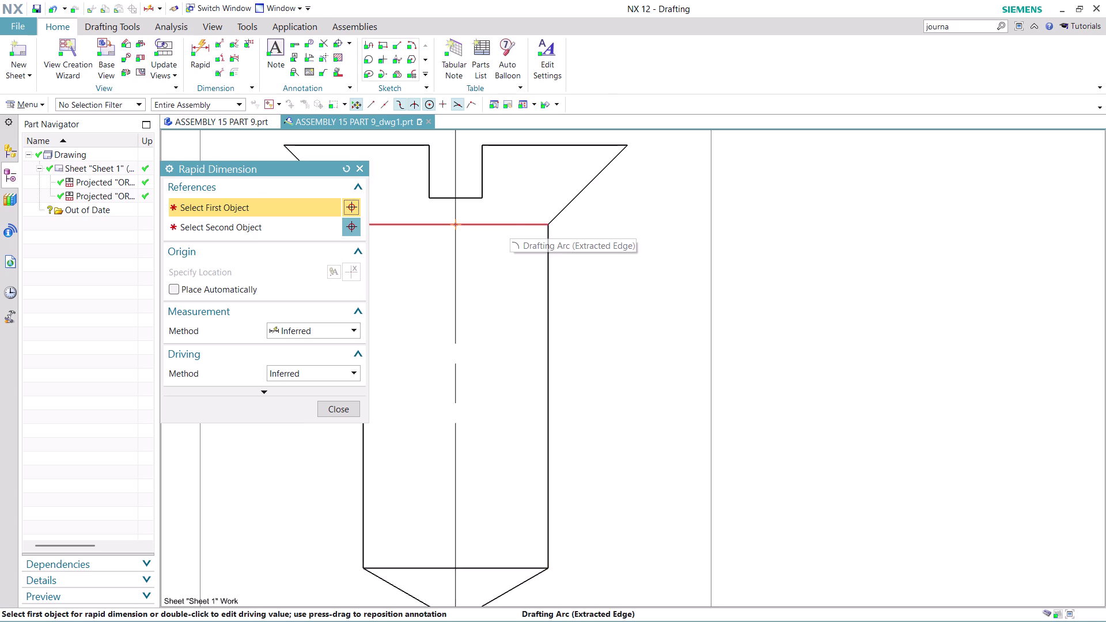
click(510, 223)
click(576, 241)
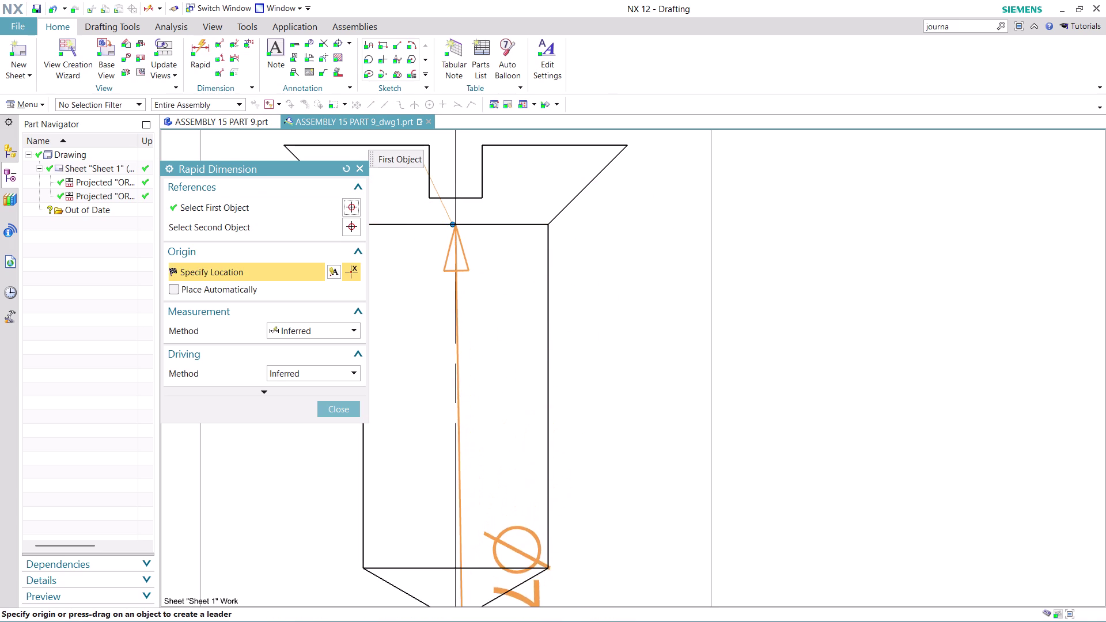
click(350, 410)
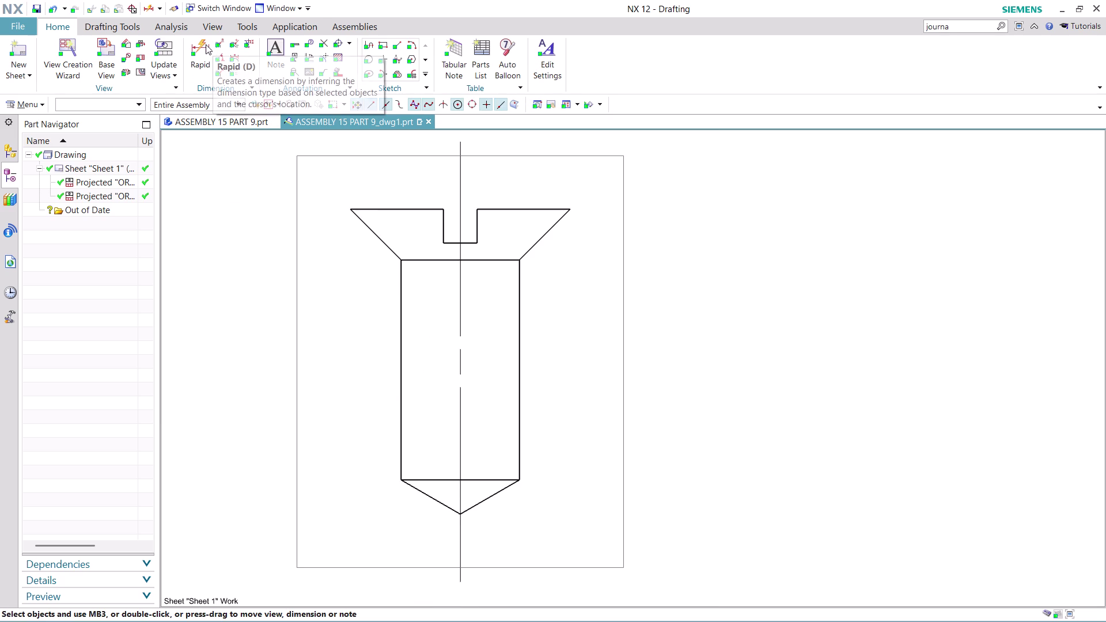
Dimension the shank length as 13.
click(196, 43)
scroll(up, 3)
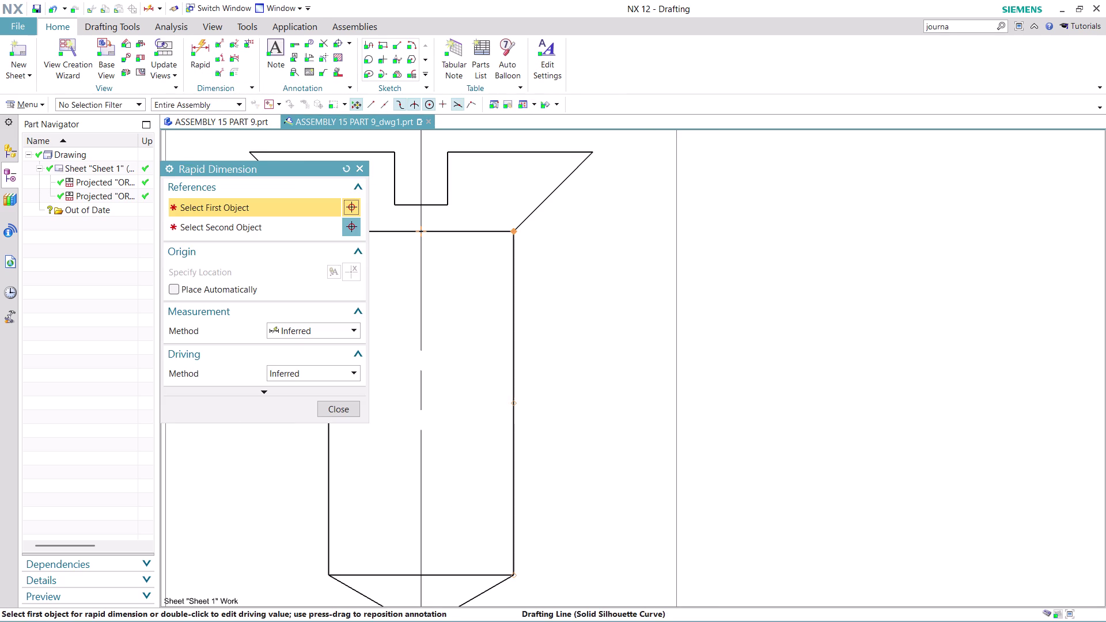
click(515, 229)
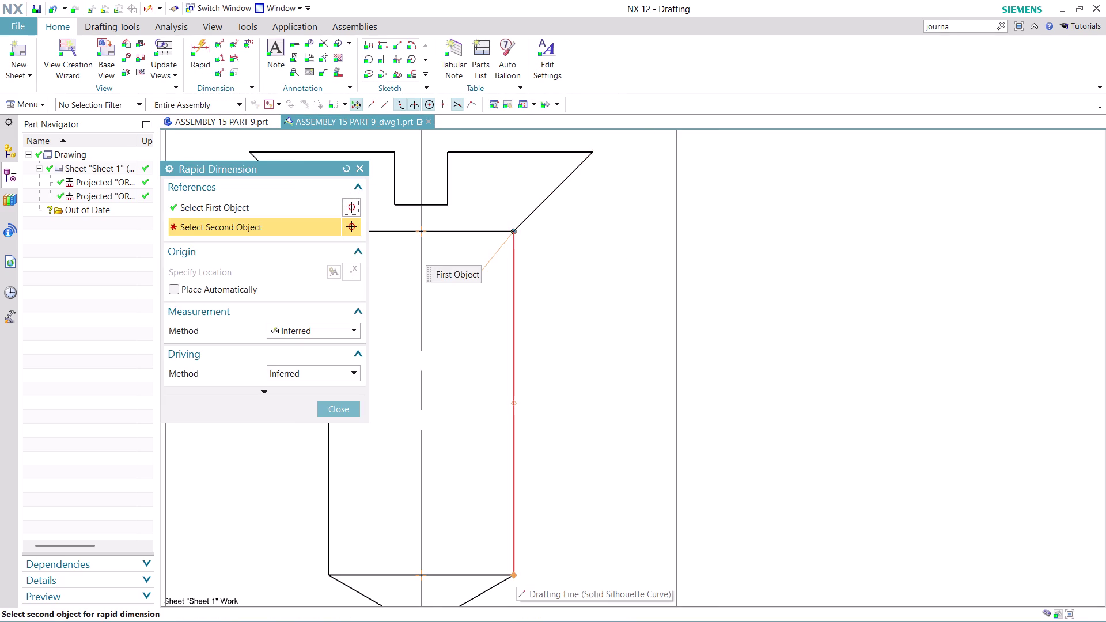
click(513, 575)
click(590, 445)
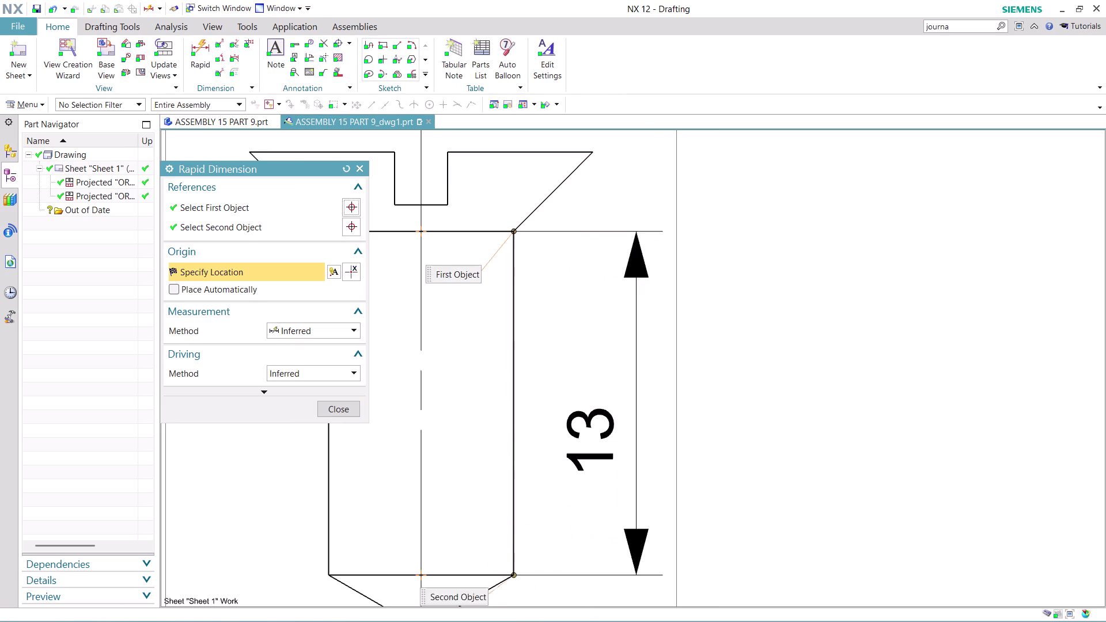
scroll(down, 3)
scroll(up, 3)
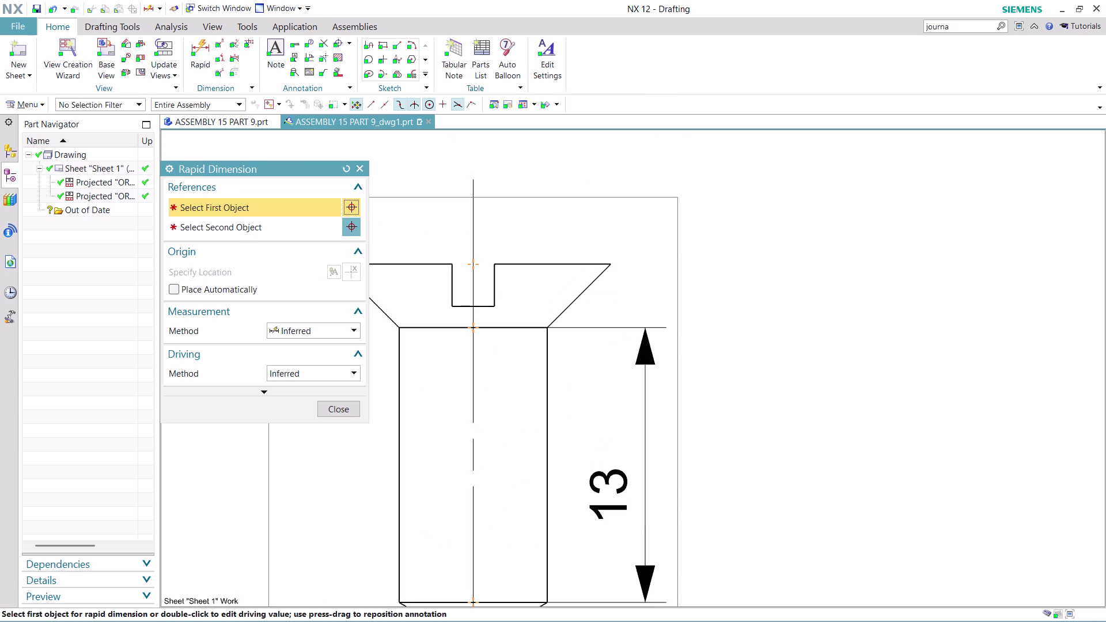
Add the 2 slot-width and 2 slot-depth dimensions, then close Rapid Dimension.
click(453, 305)
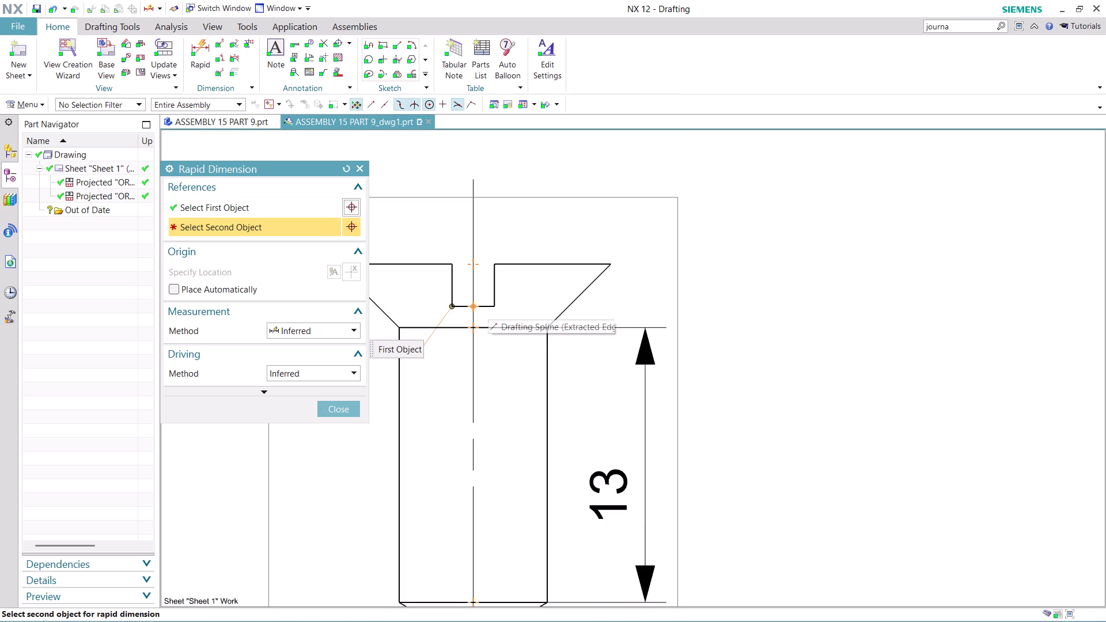
click(492, 305)
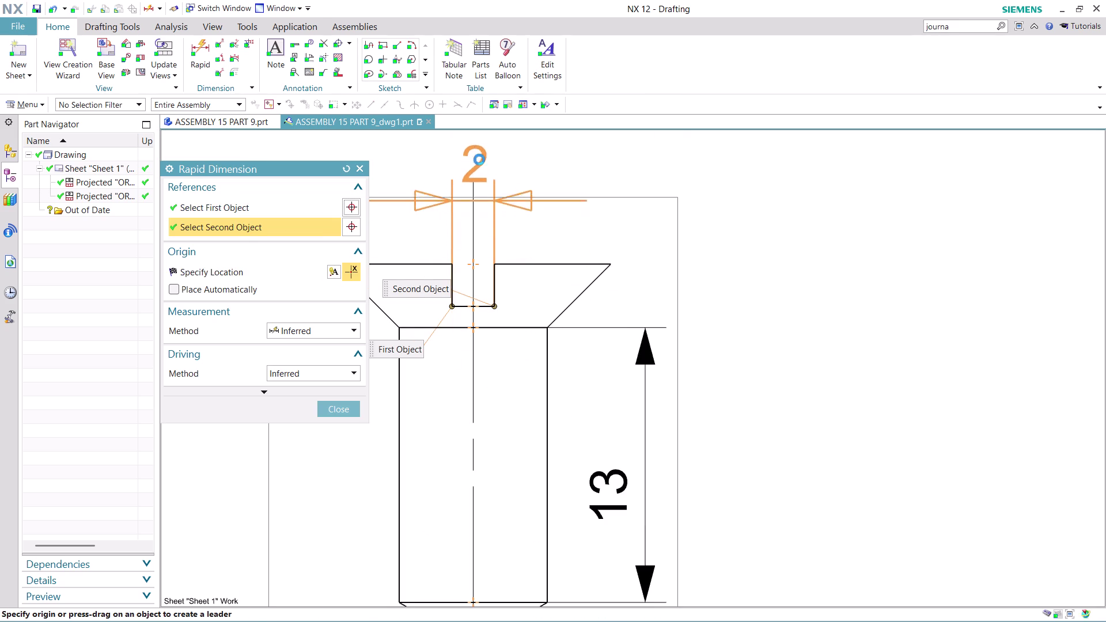
click(480, 157)
click(495, 264)
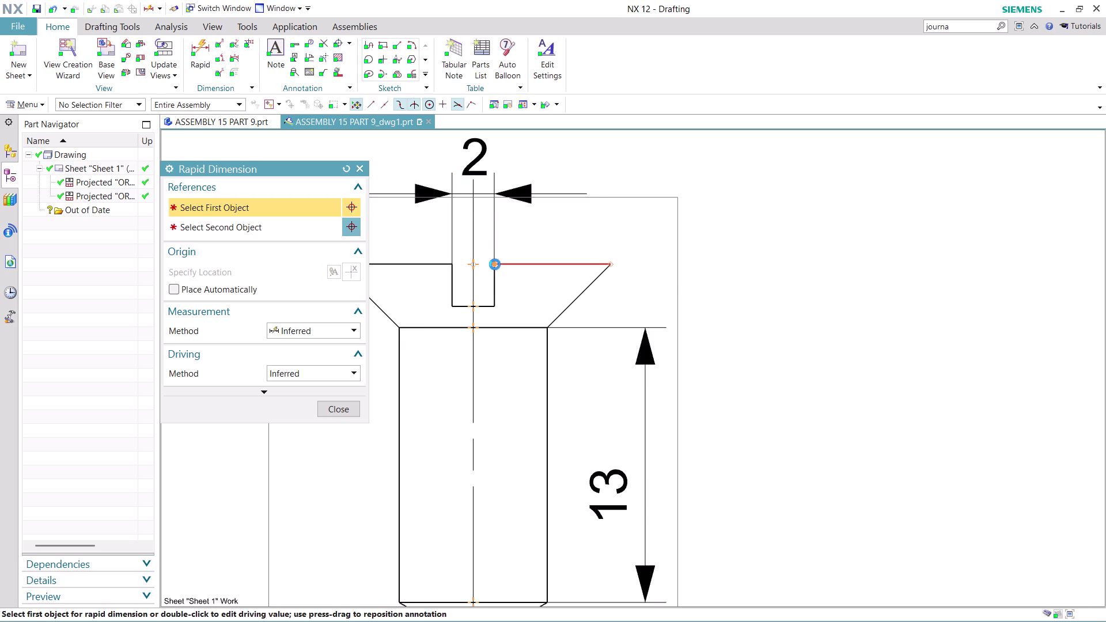
click(496, 308)
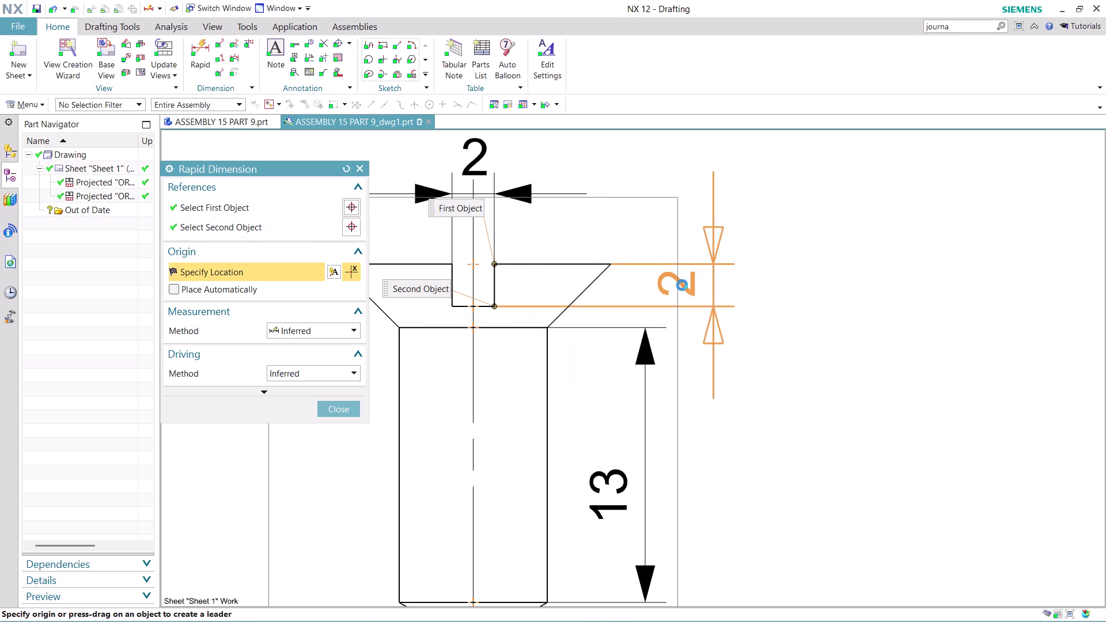
click(702, 285)
scroll(down, 3)
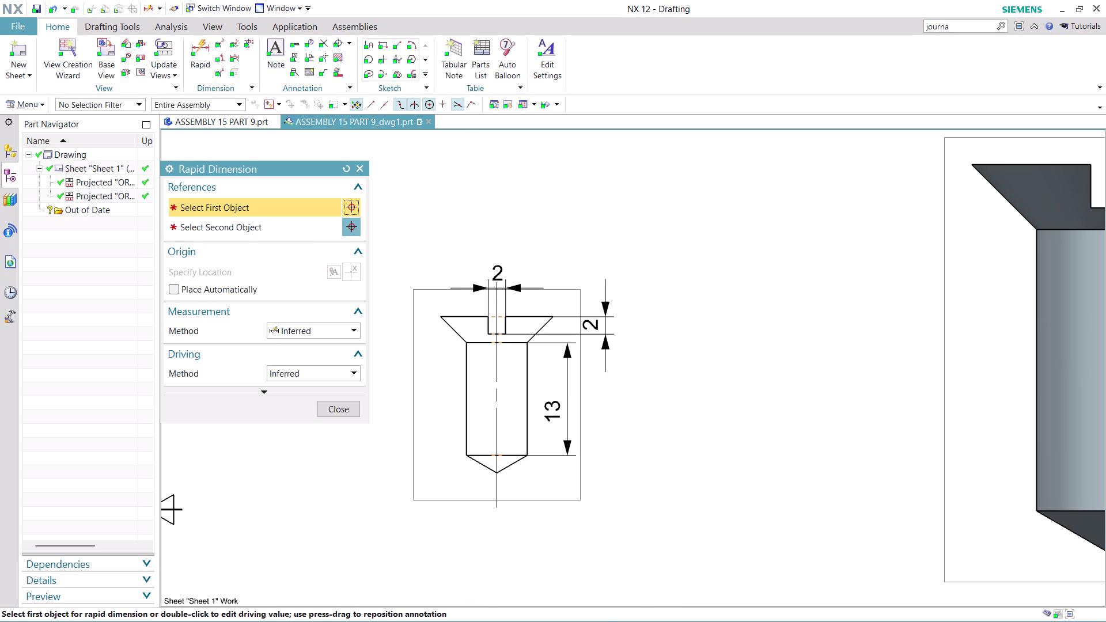
scroll(up, 3)
scroll(up, 3)
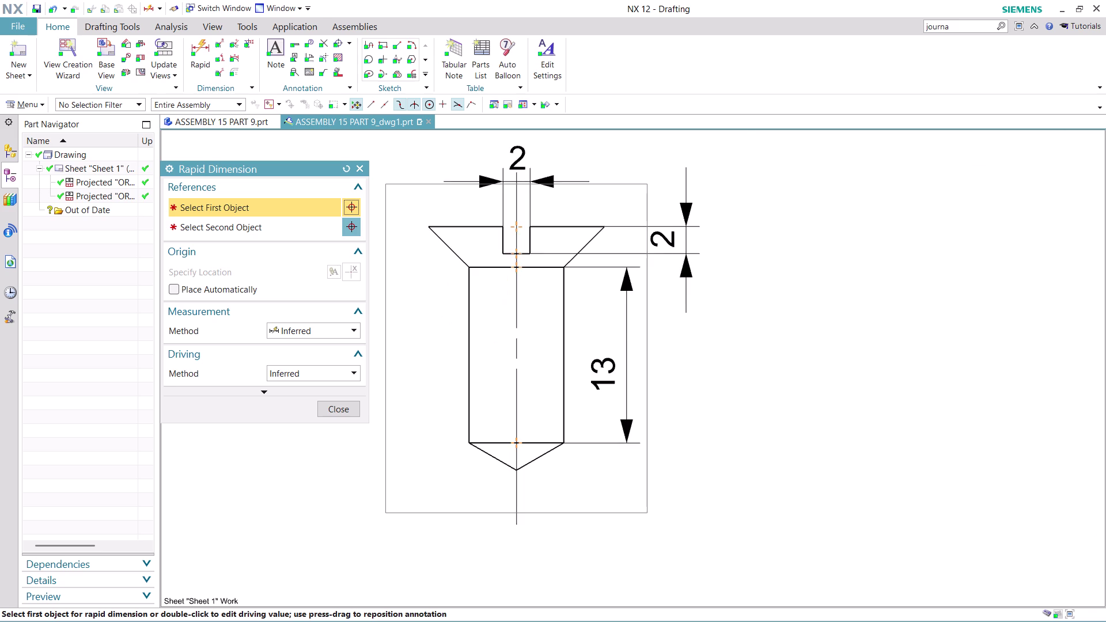
scroll(up, 3)
click(336, 412)
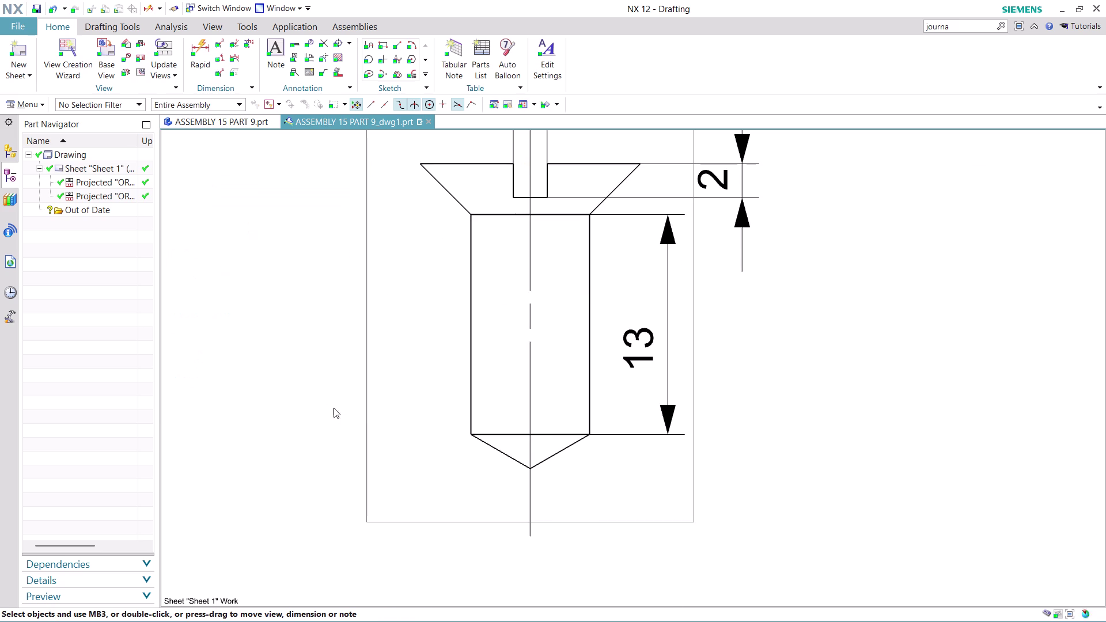
click(220, 56)
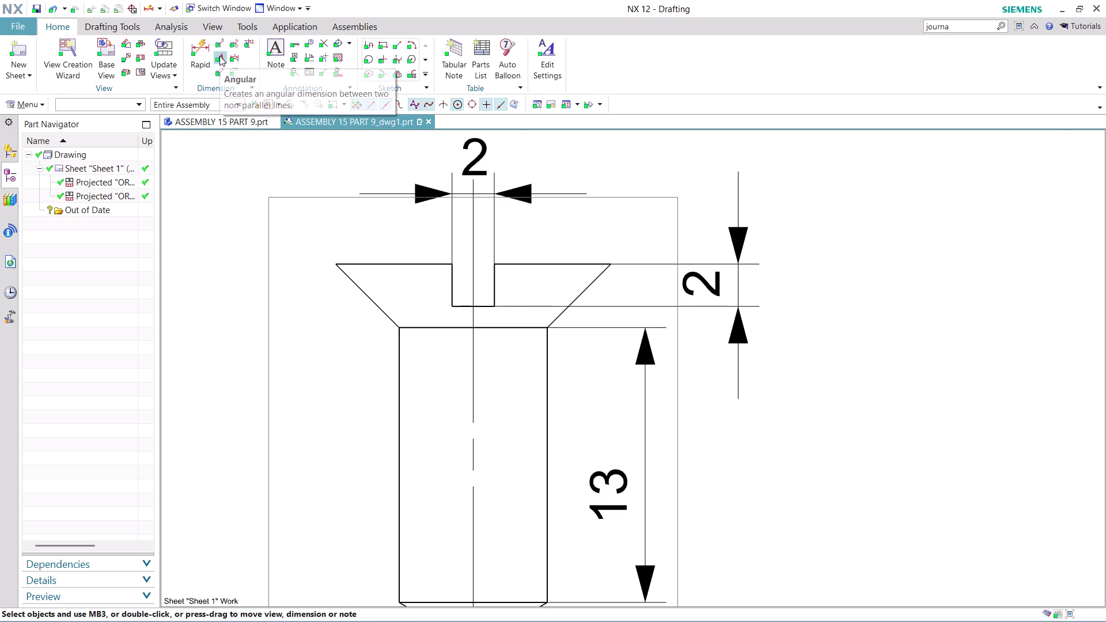
Place a 120° angular dimension between the tapered tip edge and the shank side.
scroll(down, 3)
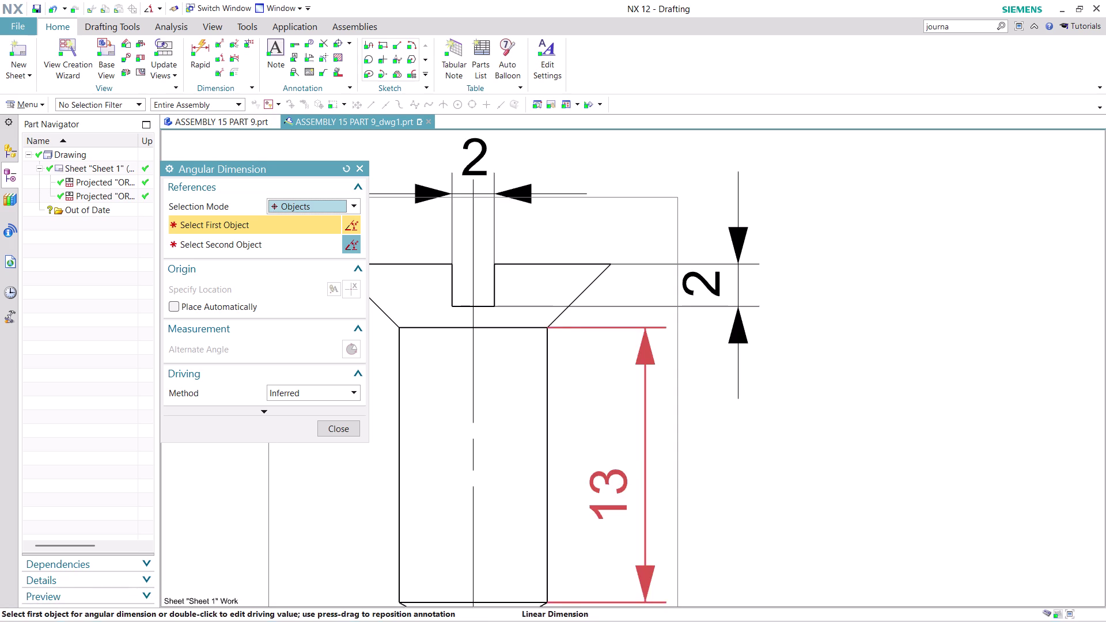
scroll(down, 3)
scroll(up, 3)
scroll(up, 3)
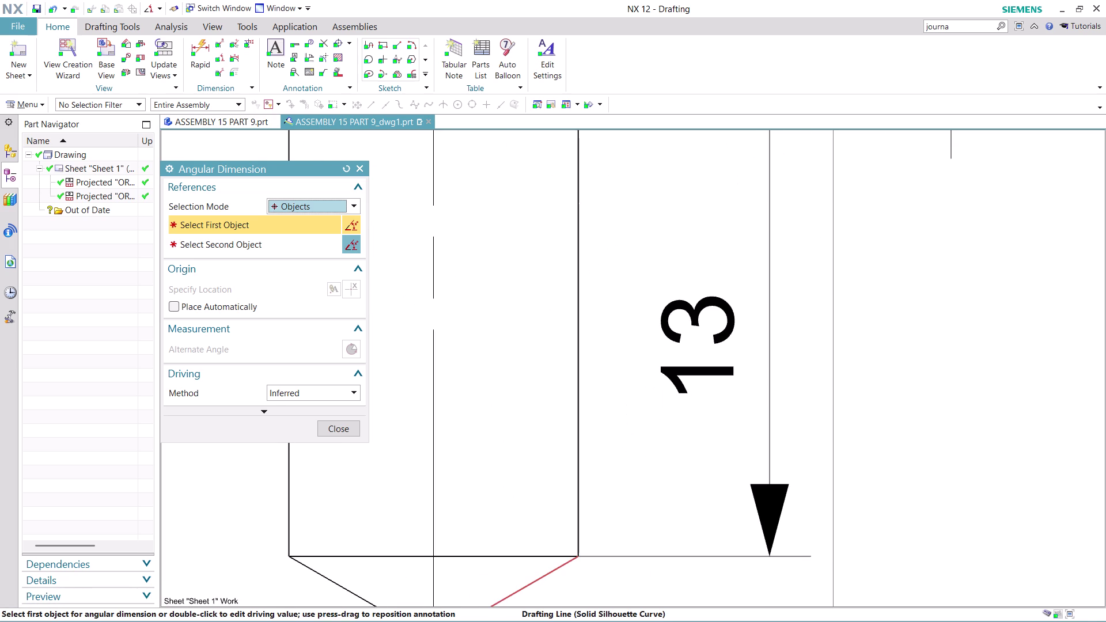
click(545, 577)
click(578, 512)
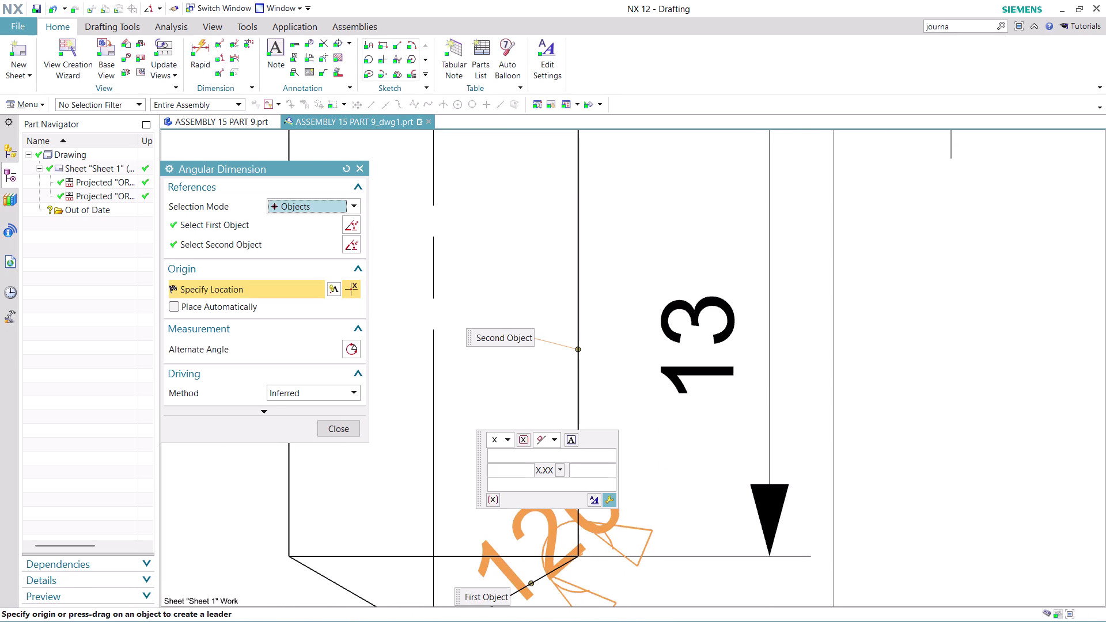
click(494, 509)
Check the new 120° dimension's settings, then close them and finish the Angular command.
scroll(down, 3)
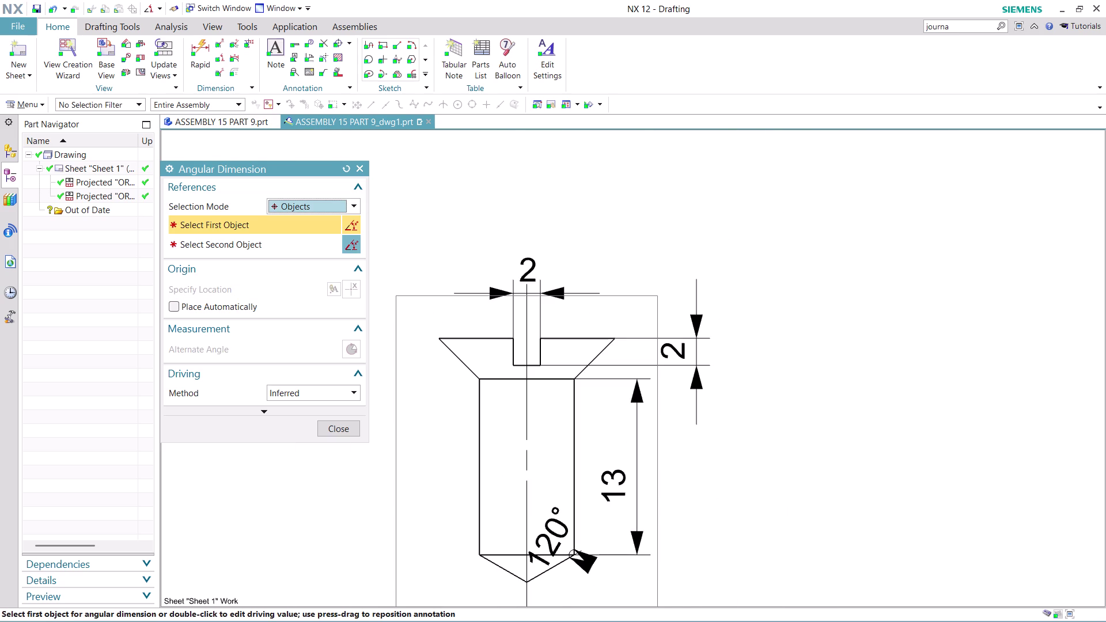
scroll(up, 3)
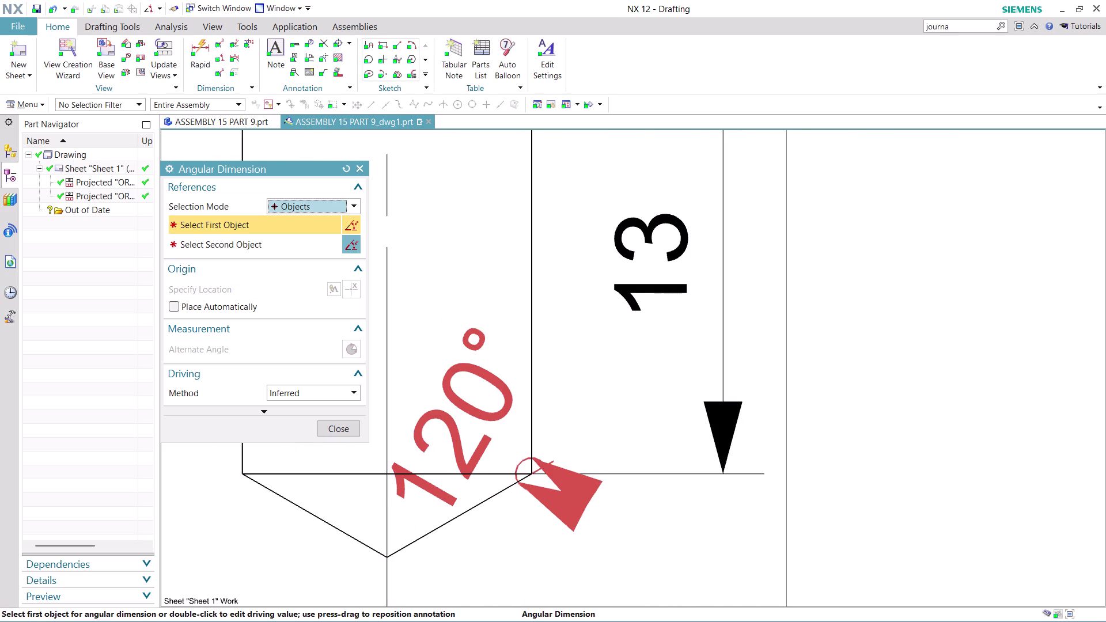
right_click(455, 439)
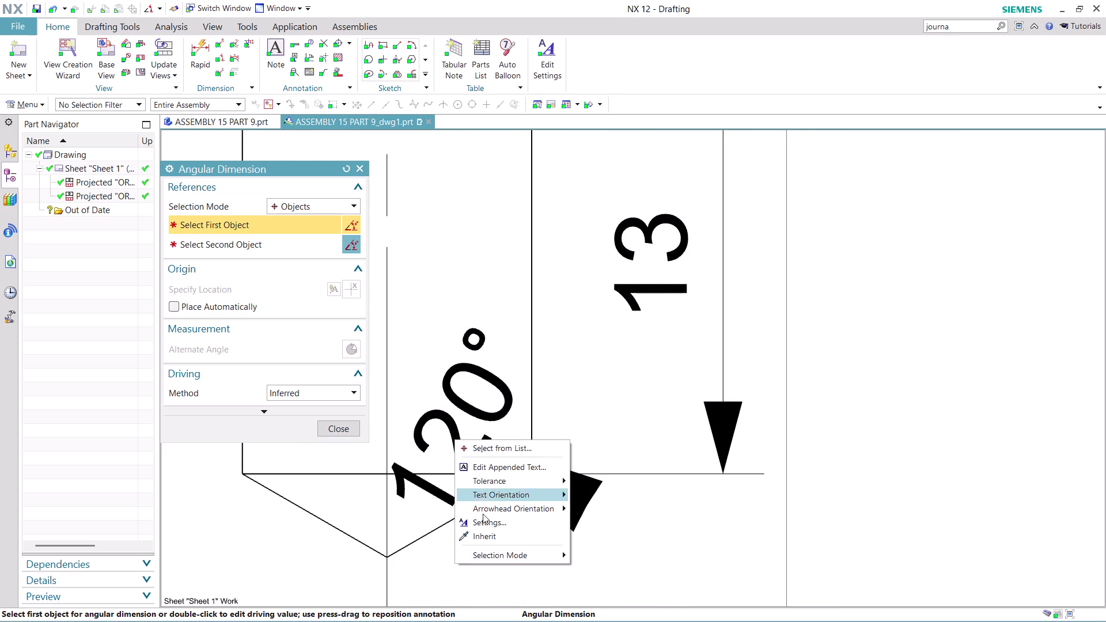
click(485, 524)
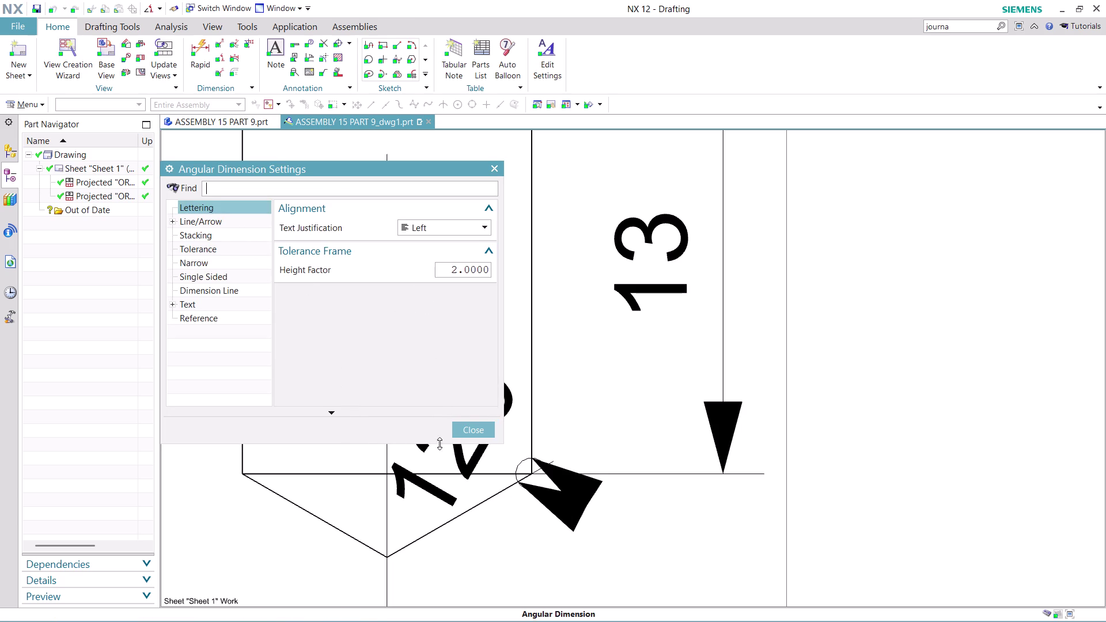
click(476, 432)
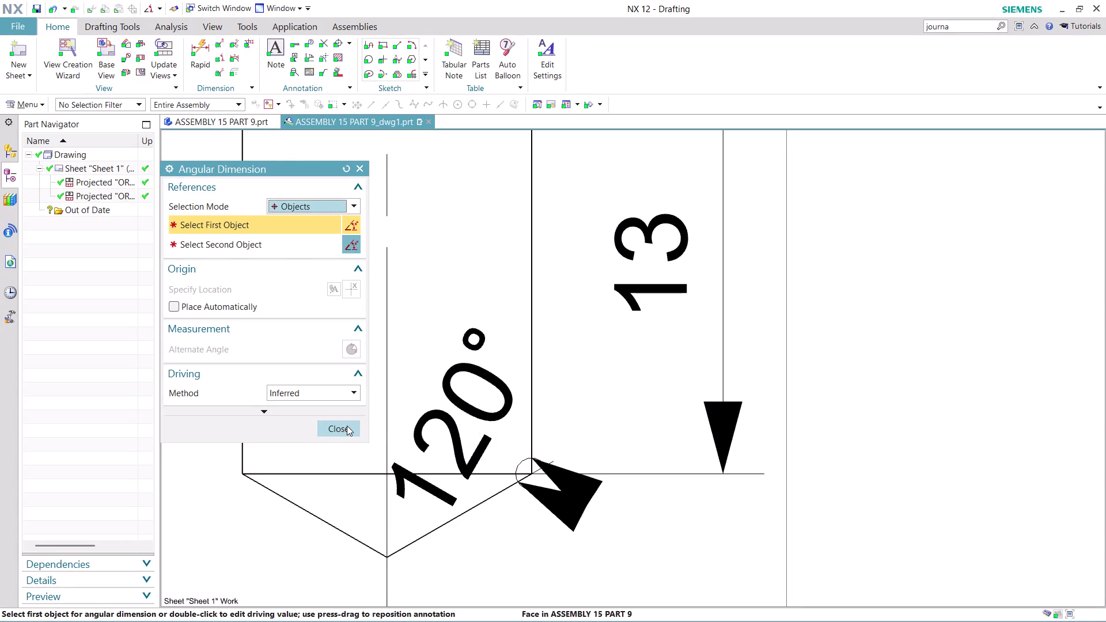
click(347, 426)
Bring up the 120° dimension's options and open its Settings dialog.
right_click(482, 491)
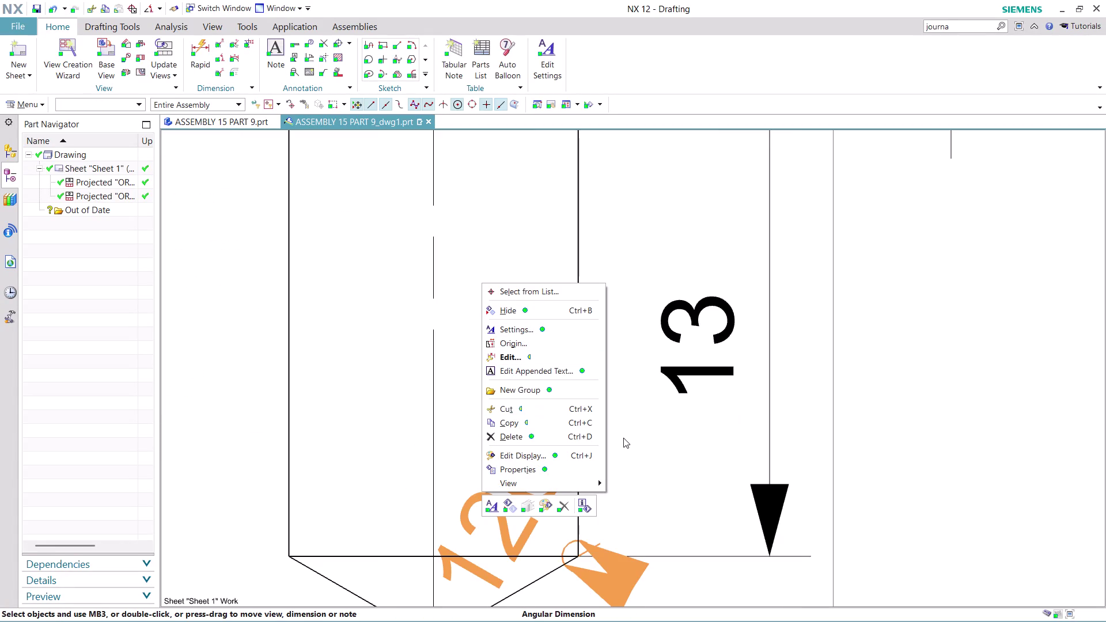
scroll(down, 3)
scroll(down, 3)
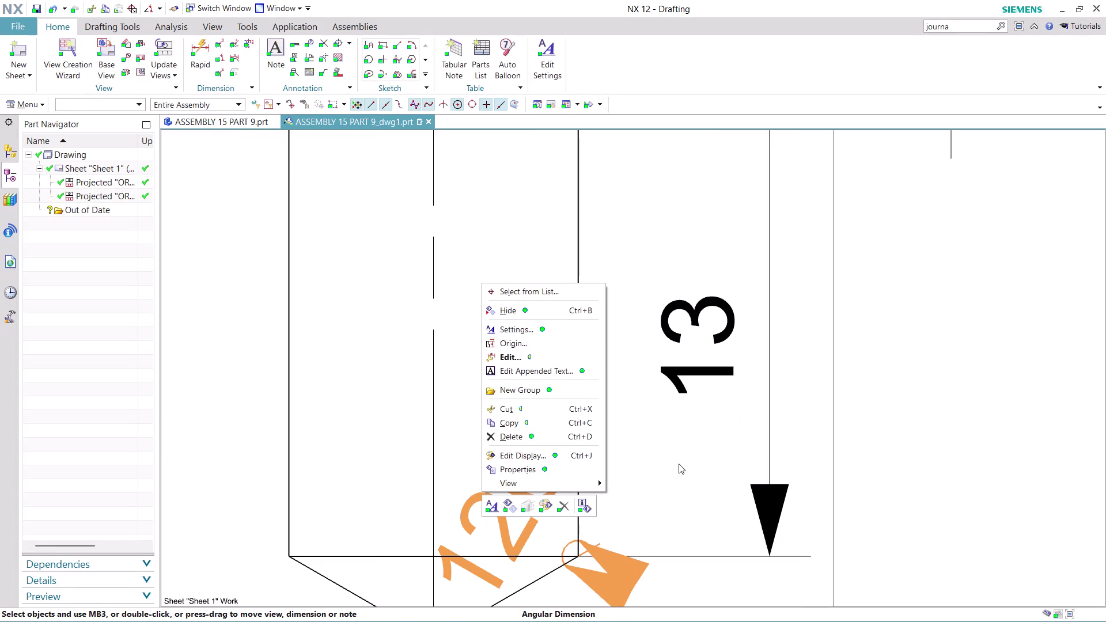
click(678, 463)
scroll(down, 3)
scroll(up, 3)
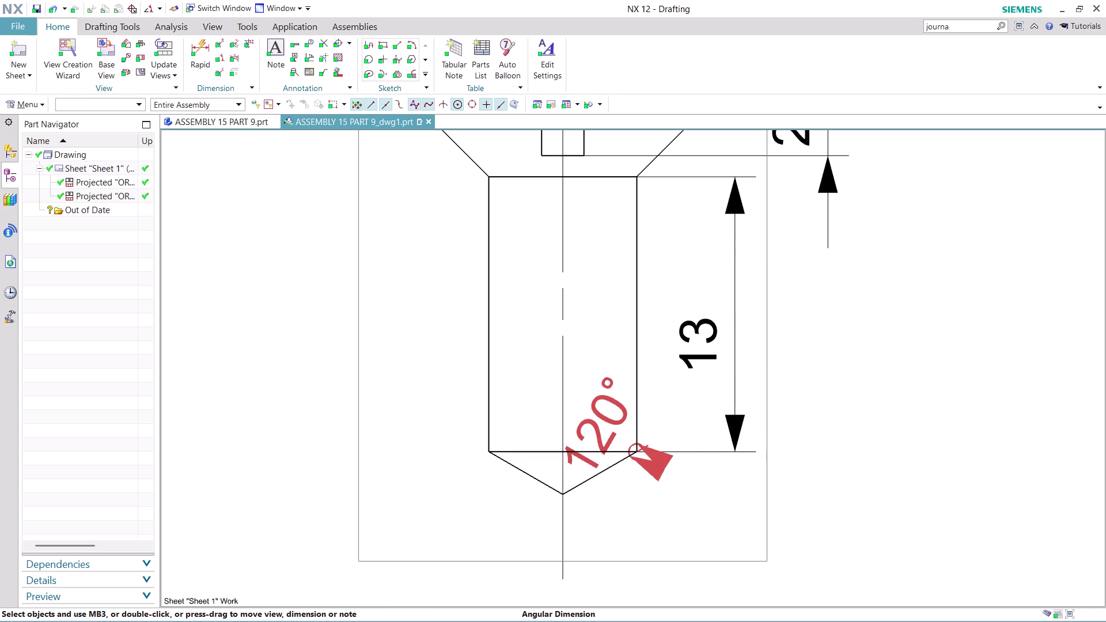
right_click(599, 429)
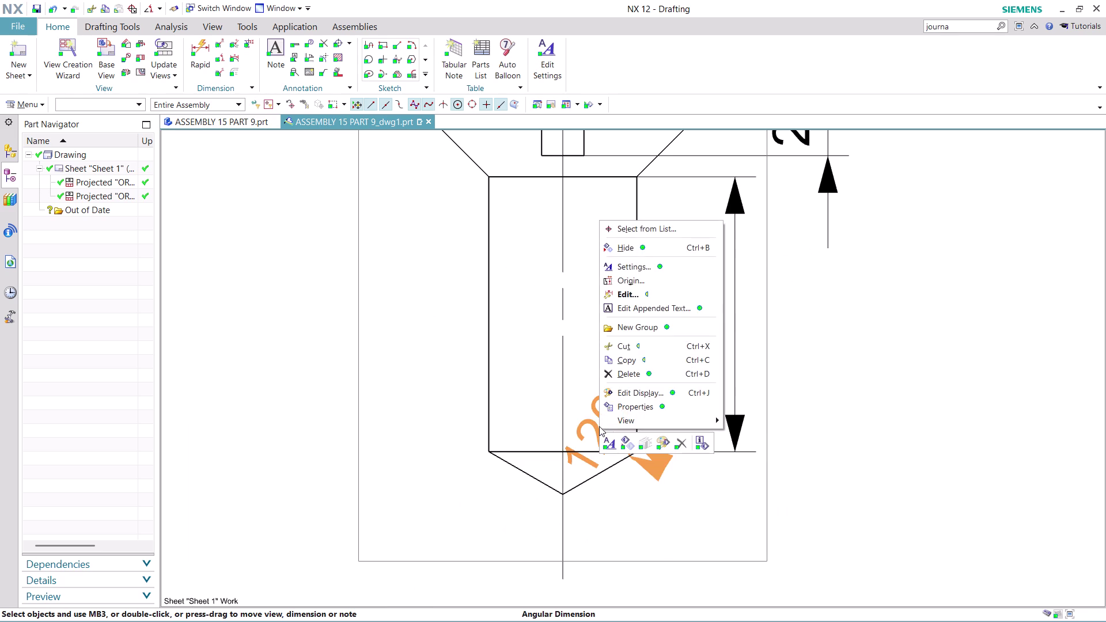
click(634, 266)
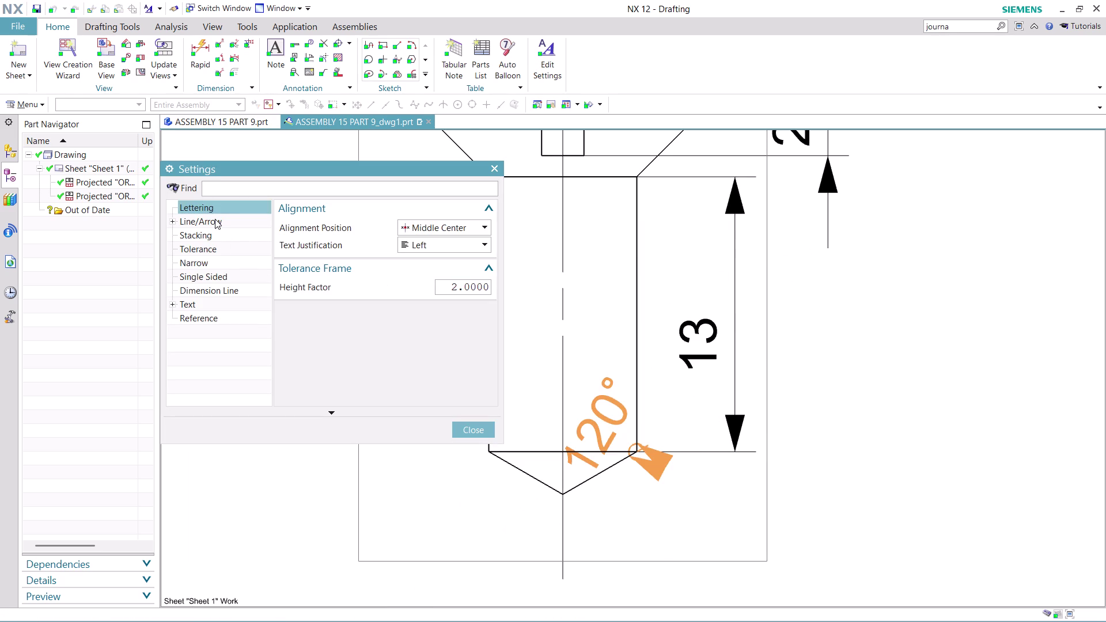
Review the stacking, text unit and Line/Arrow arrowhead settings of the 120° dimension.
click(212, 232)
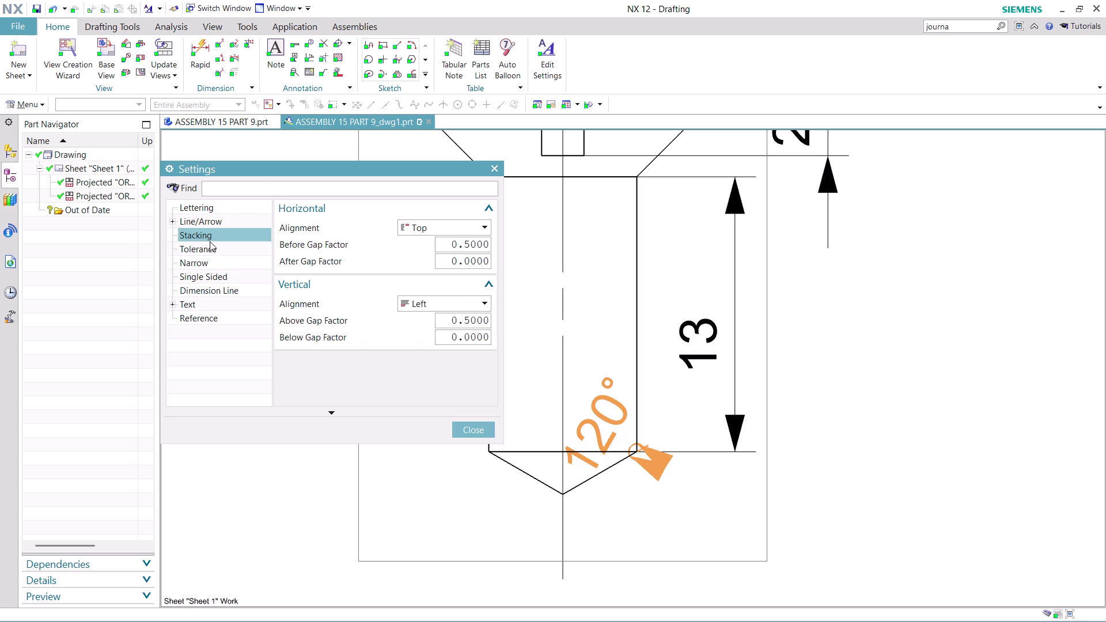
click(207, 302)
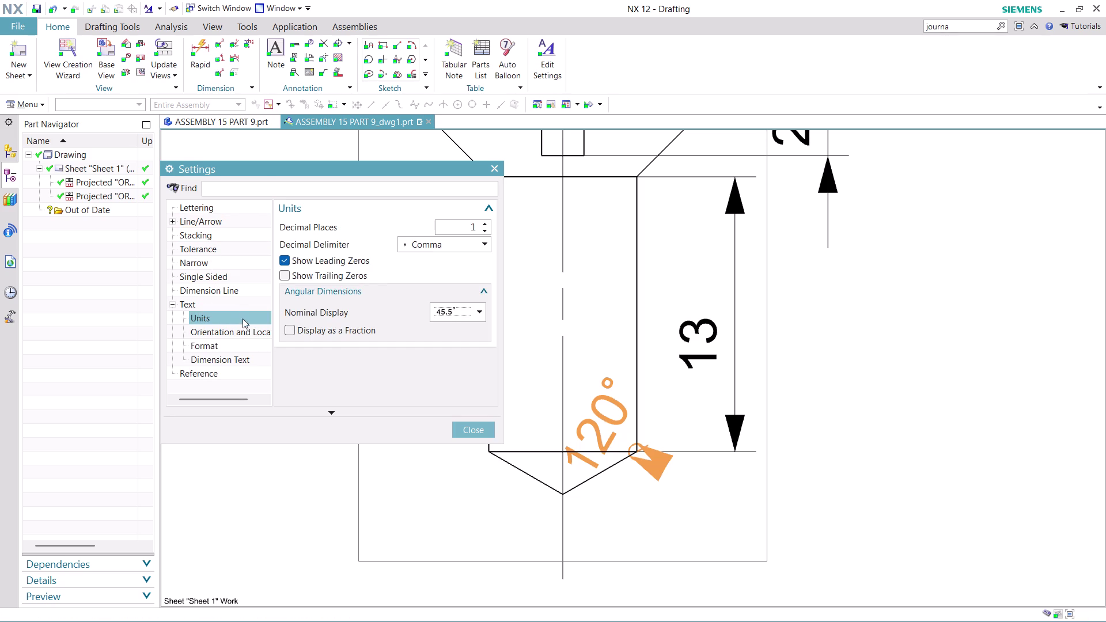
click(214, 223)
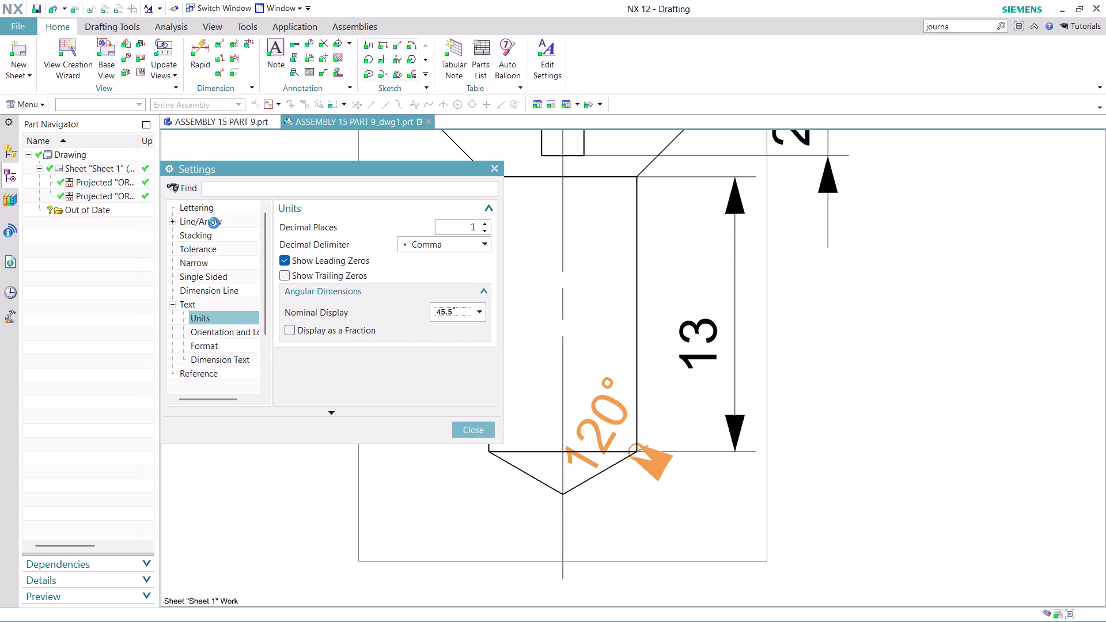
click(208, 206)
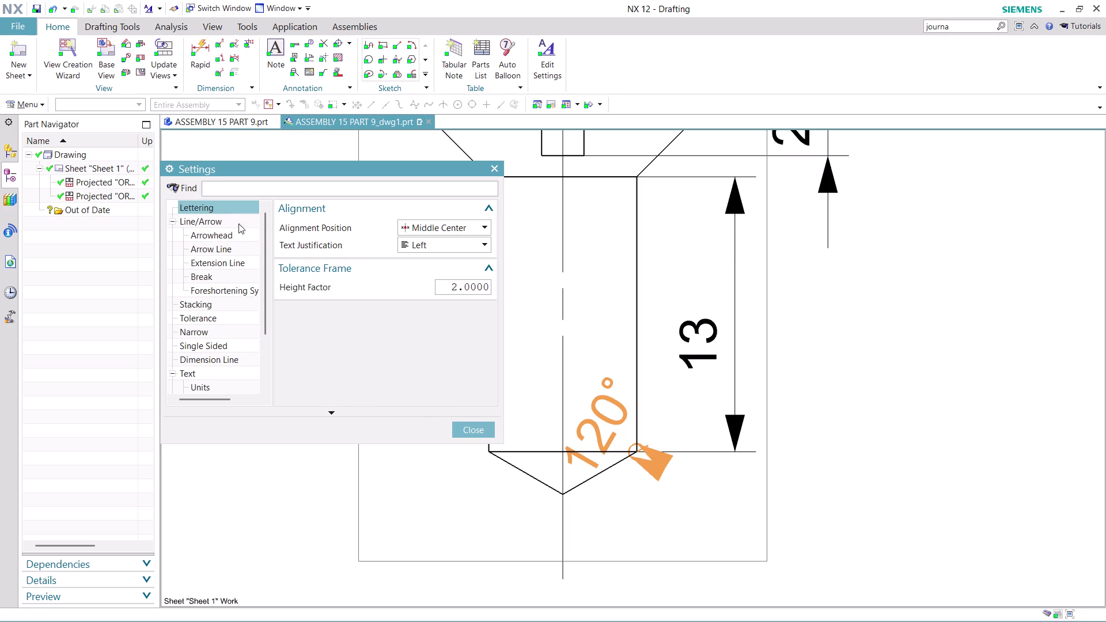
click(460, 288)
click(212, 238)
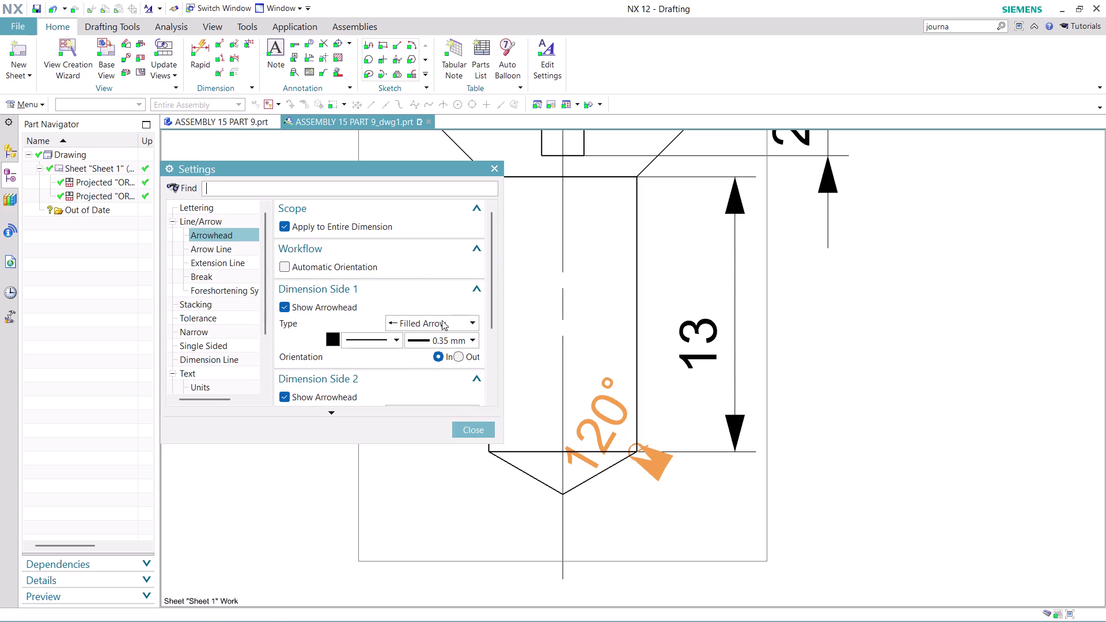
Enter a smaller arrowhead length (typing 1) and close the settings.
scroll(down, 3)
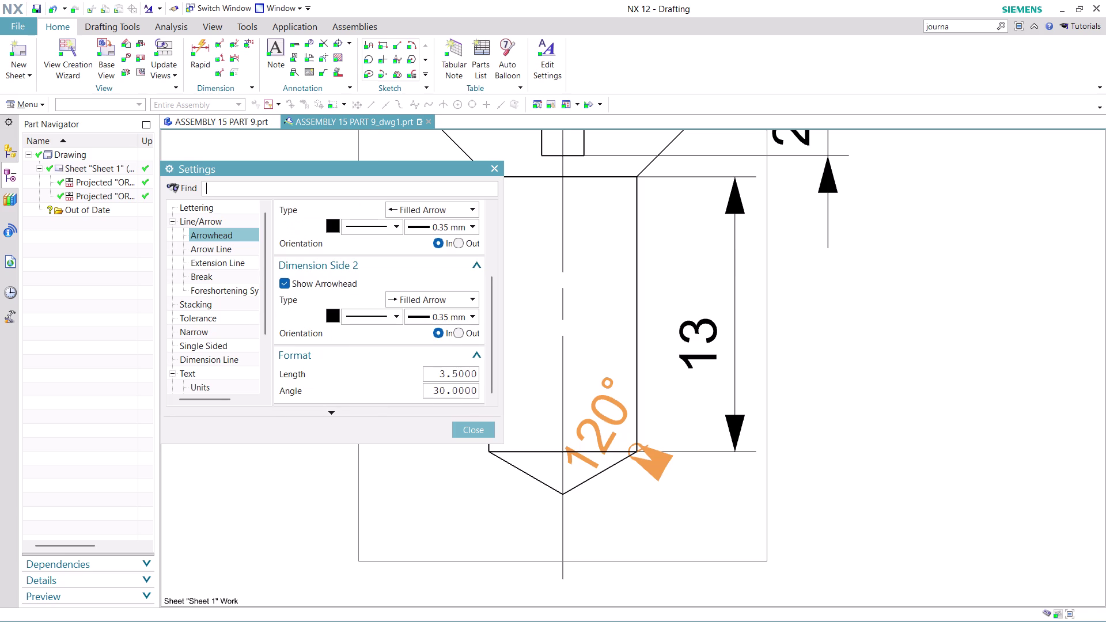
scroll(down, 3)
click(446, 372)
key(BackSpace)
key(1)
click(475, 430)
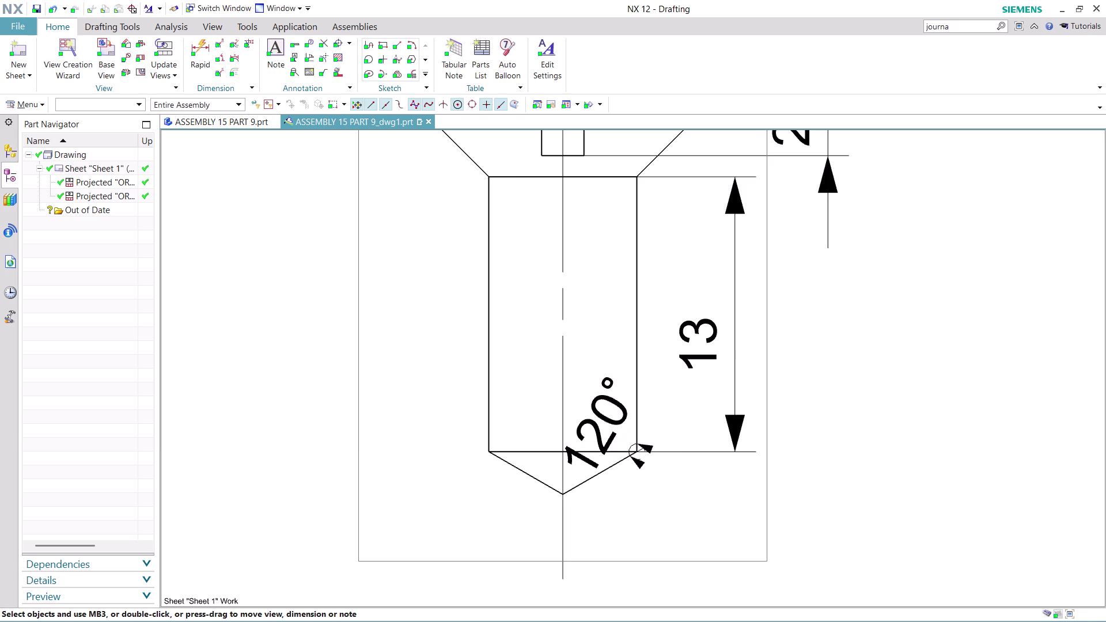
right_click(590, 431)
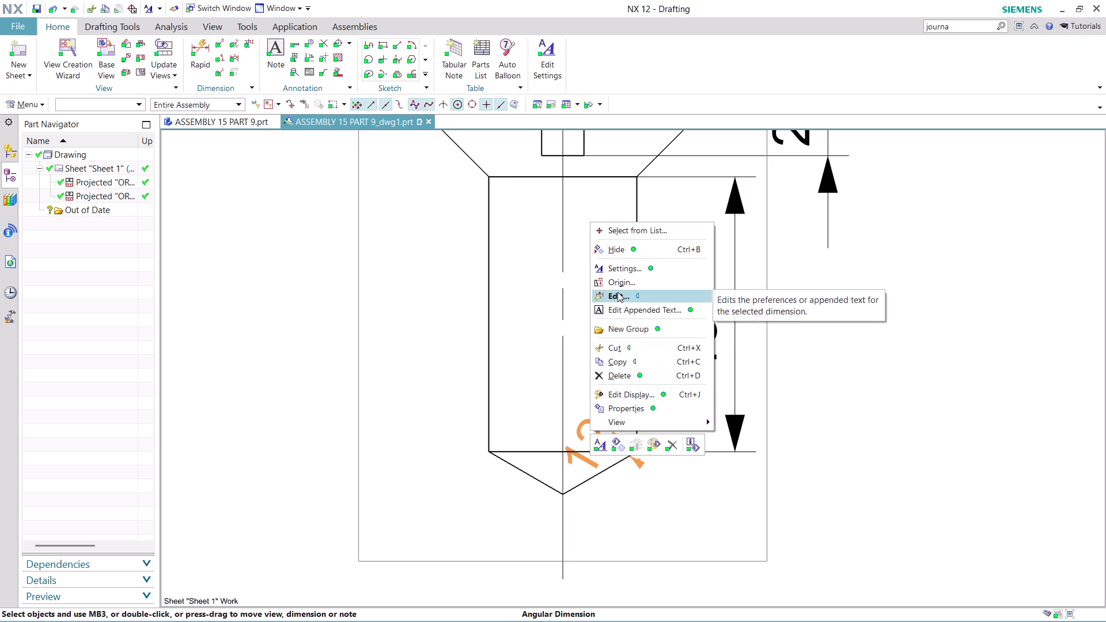
click(617, 292)
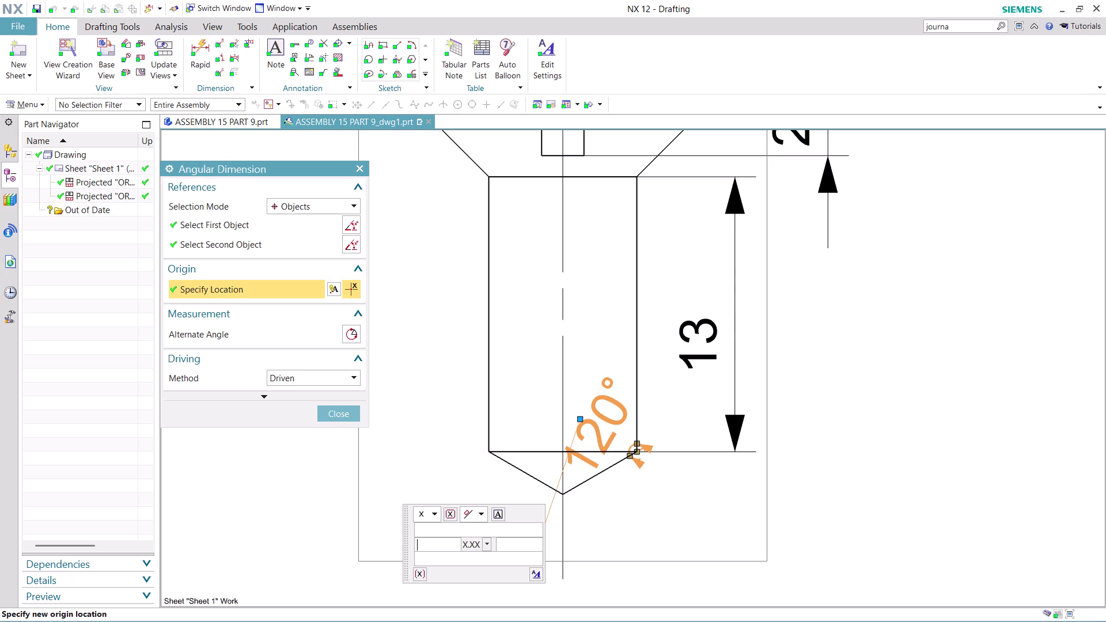
click(496, 519)
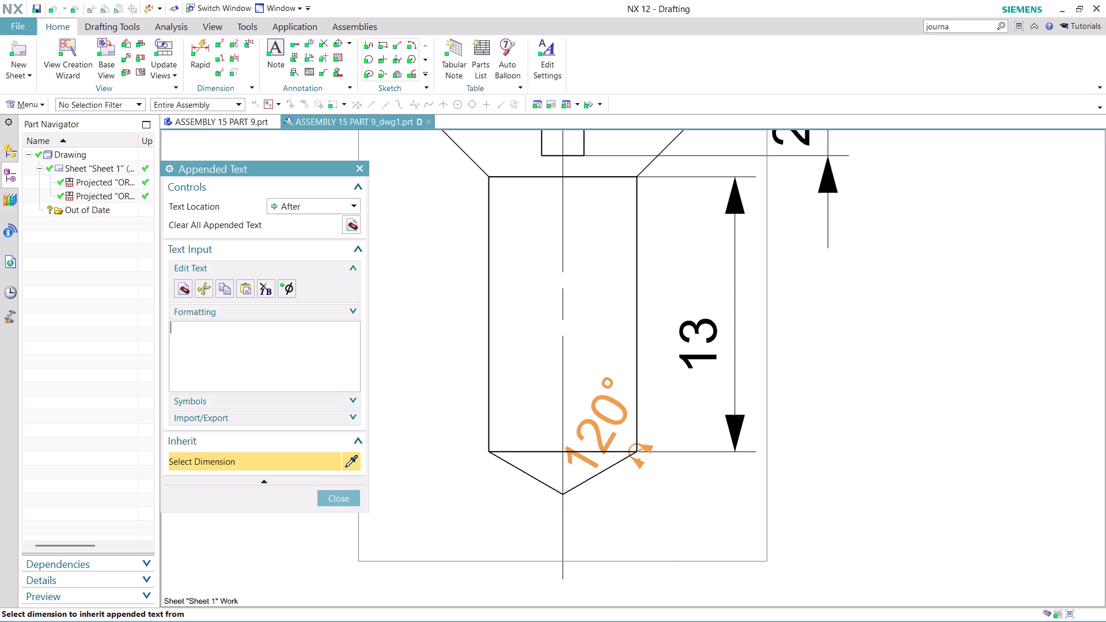
click(352, 499)
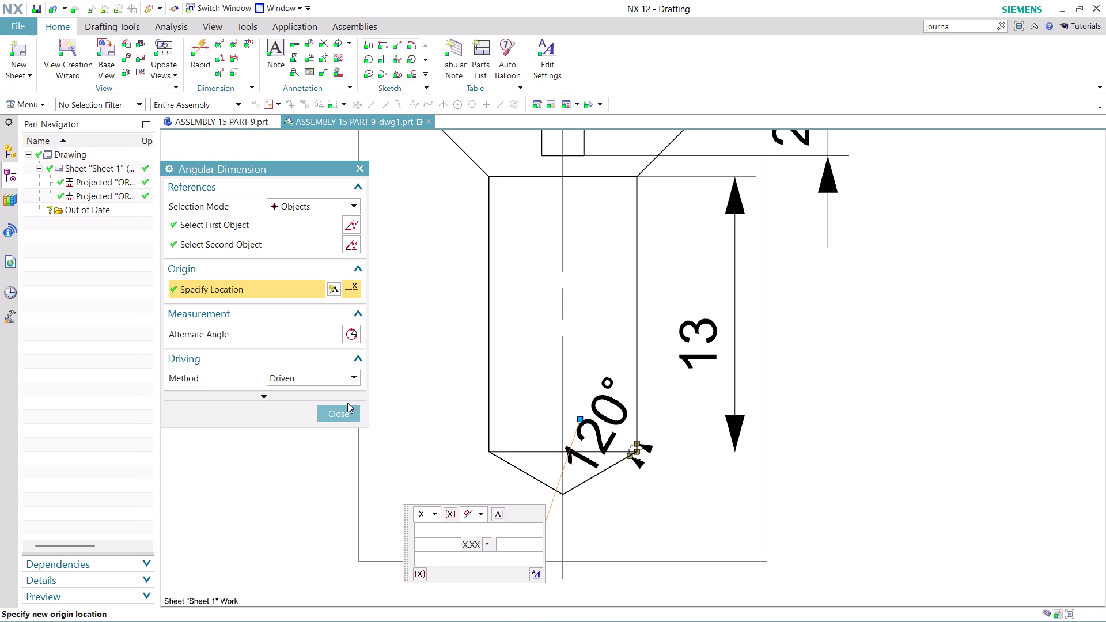
click(348, 402)
click(344, 405)
click(342, 420)
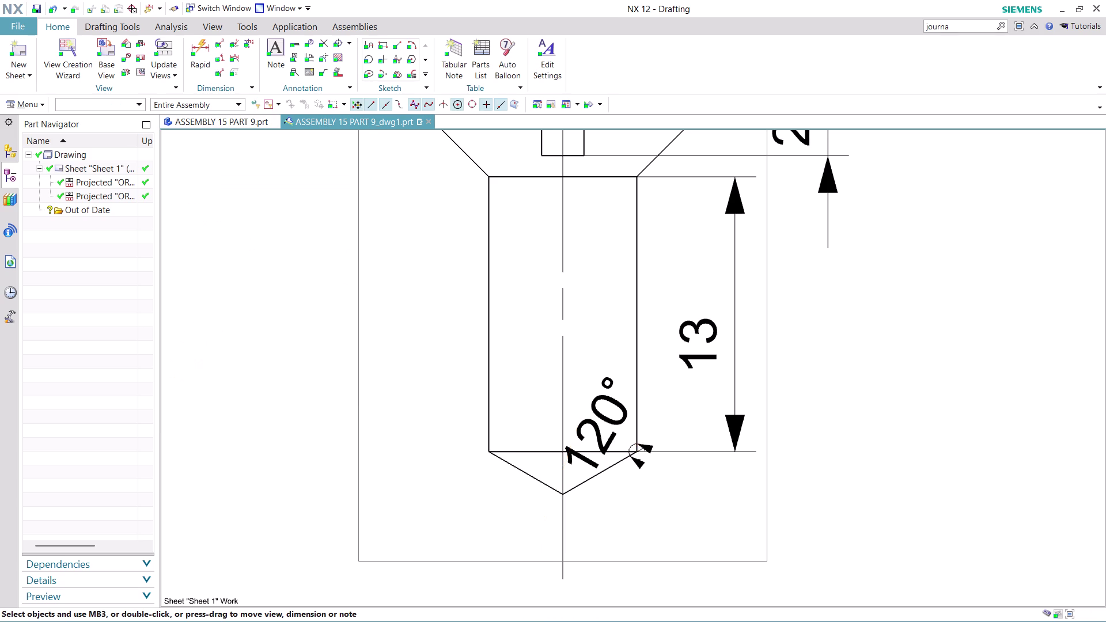
right_click(594, 437)
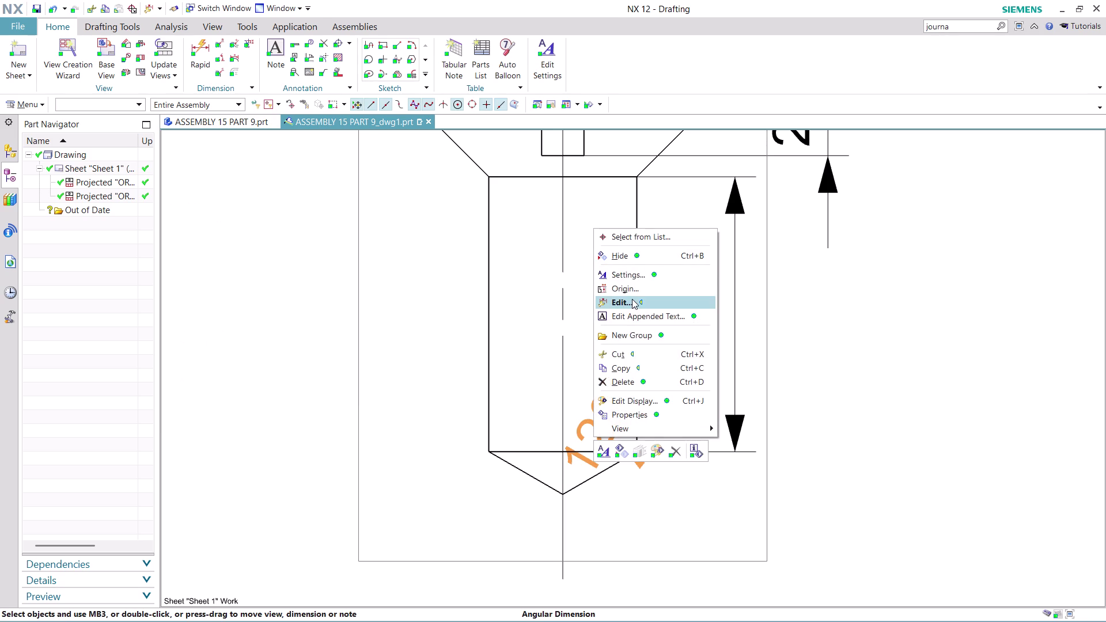
Change the 120° dimension's Arrow Line stub length from 5 to 3.
click(635, 272)
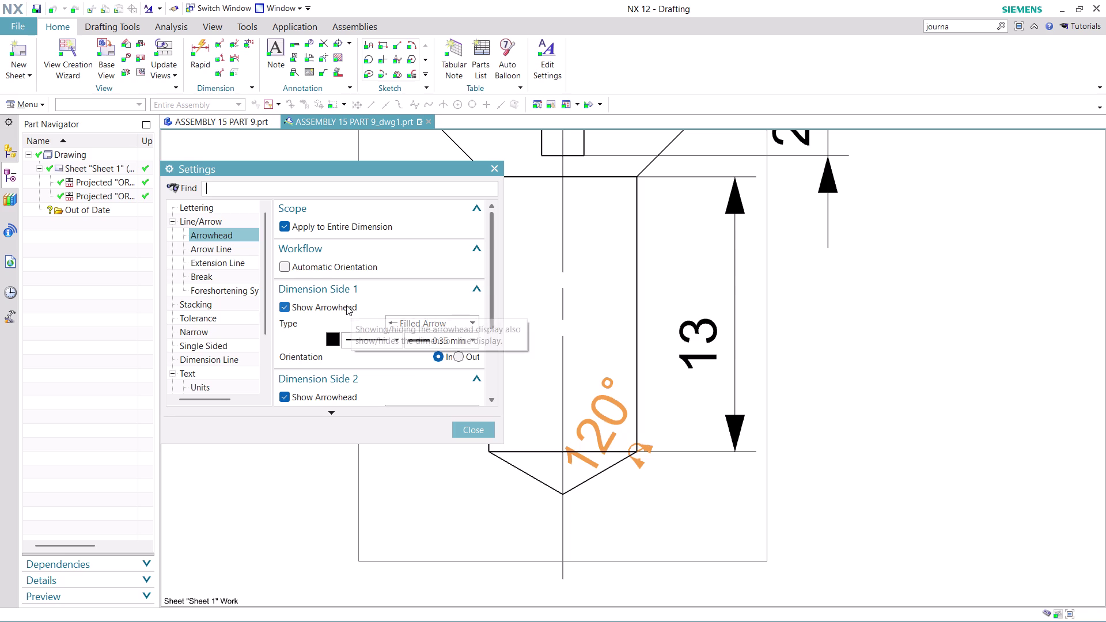
click(225, 250)
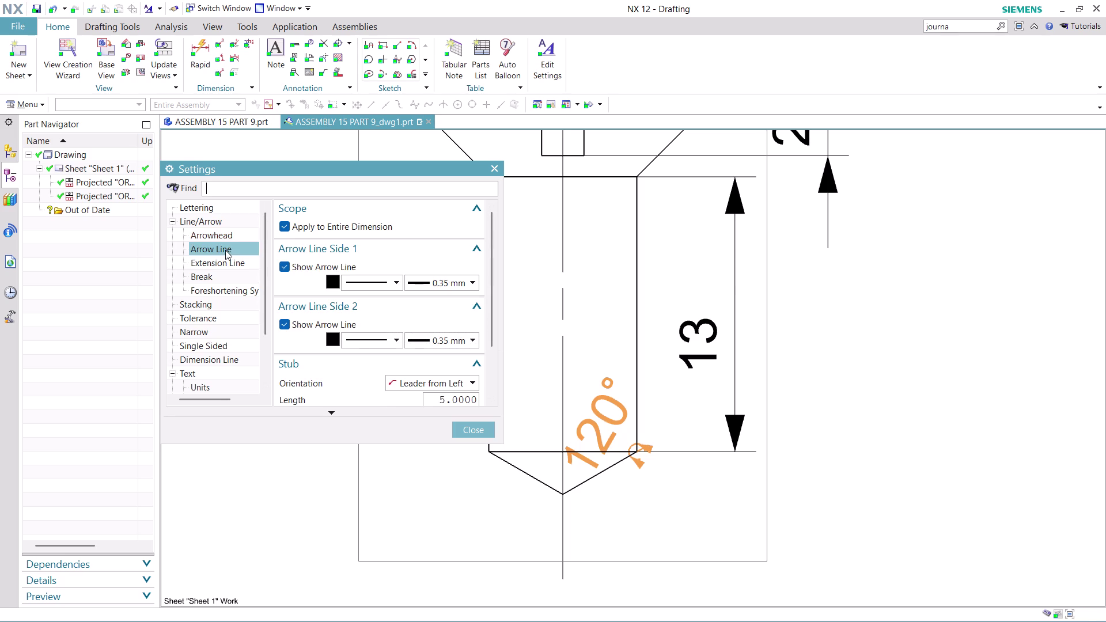
scroll(down, 3)
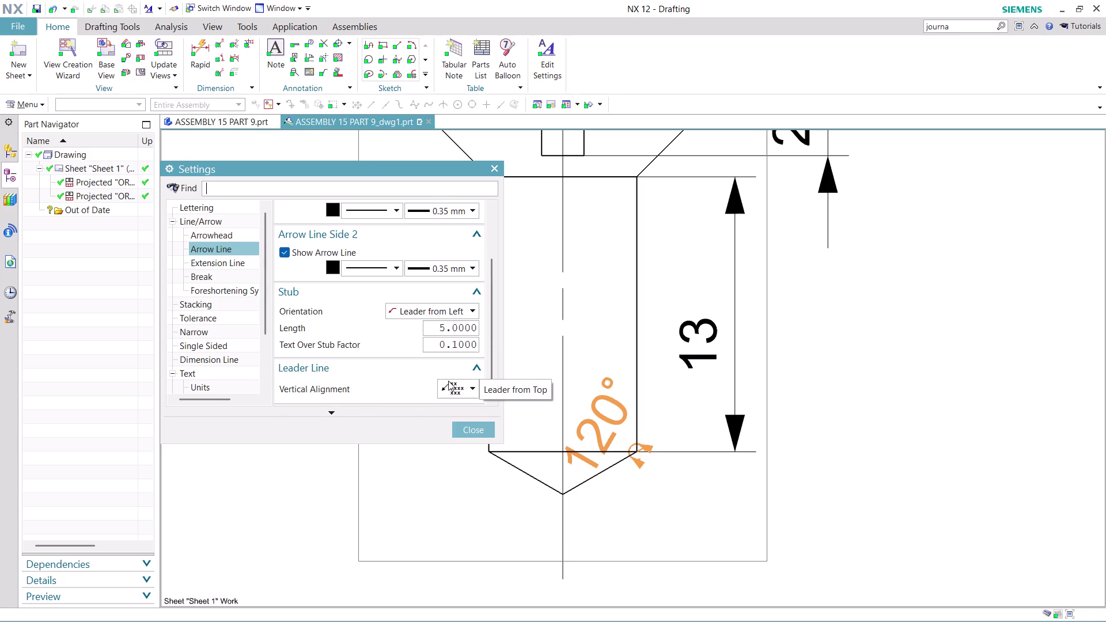
click(445, 329)
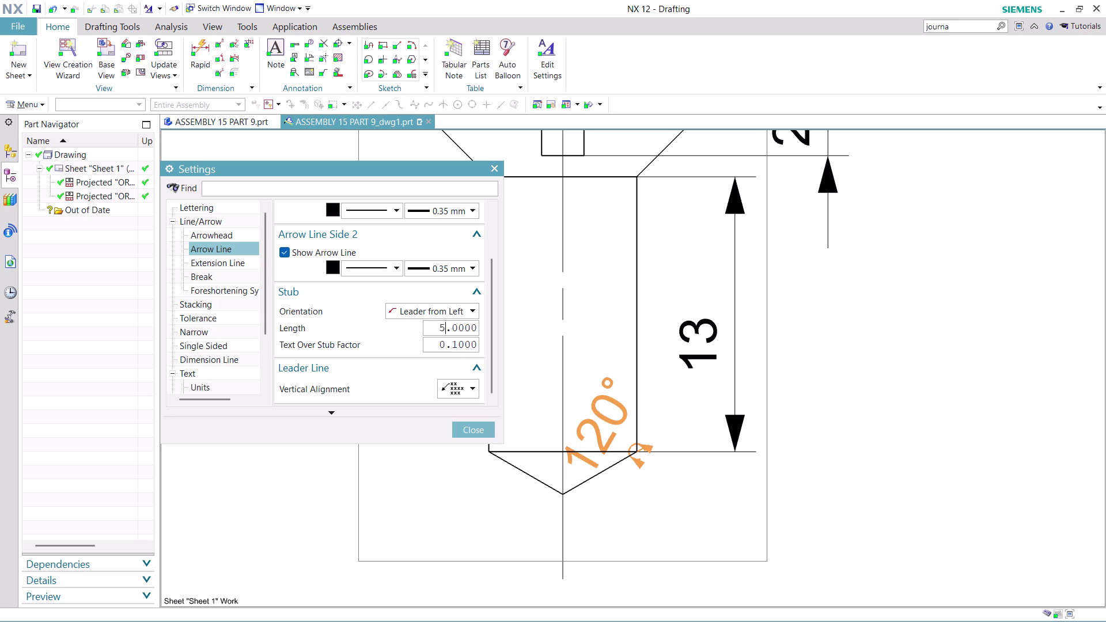
key(BackSpace)
key(3)
scroll(up, 3)
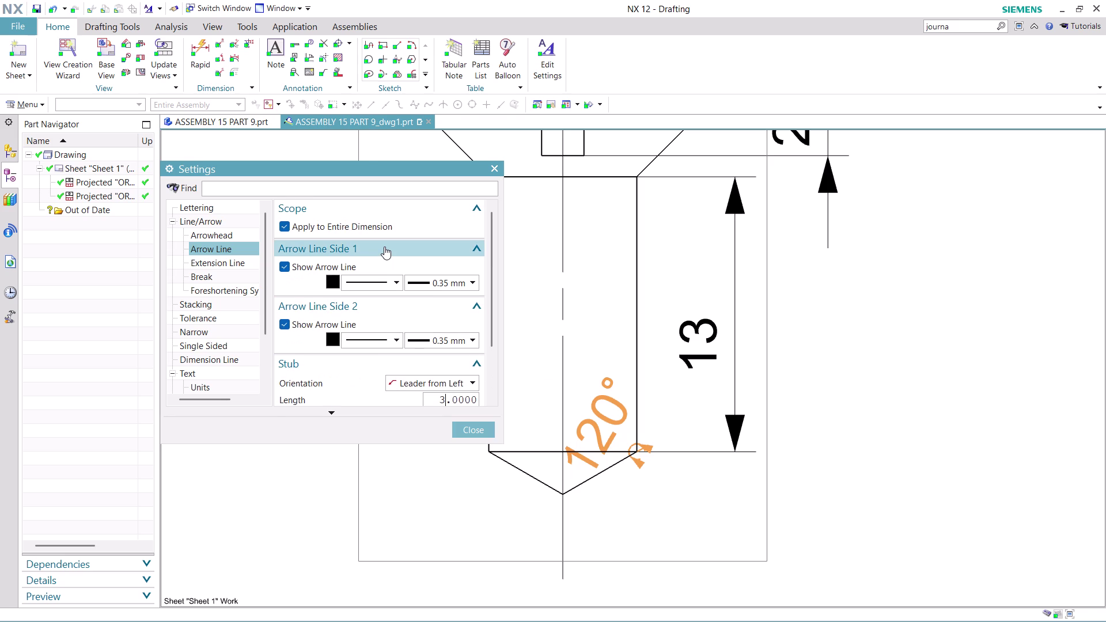
click(222, 260)
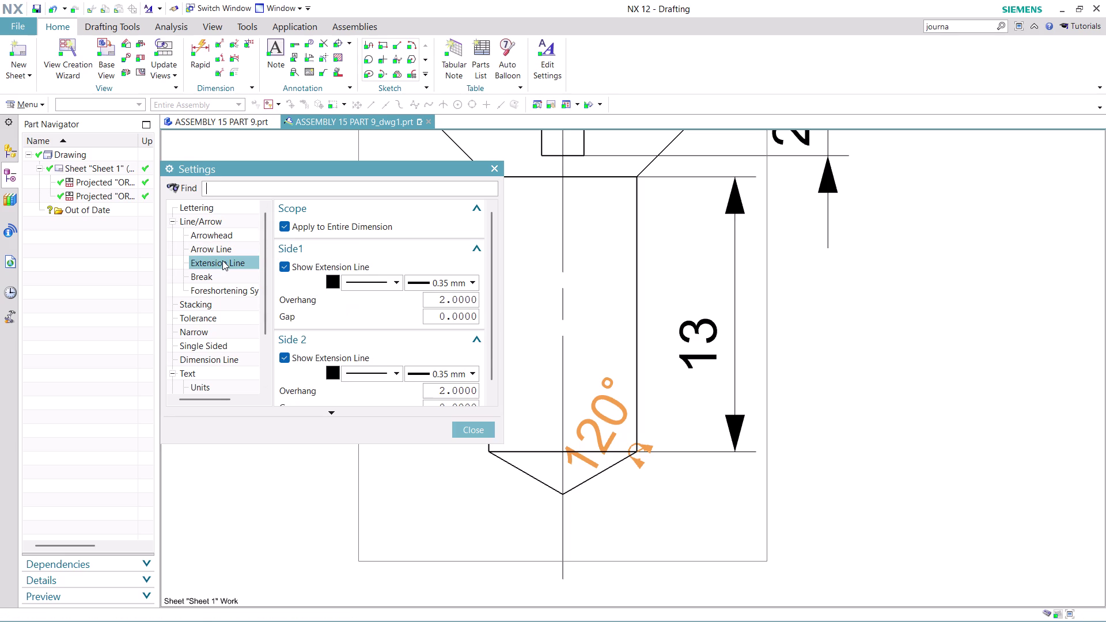
Review the extension line and lettering settings, then close the dialog.
click(210, 209)
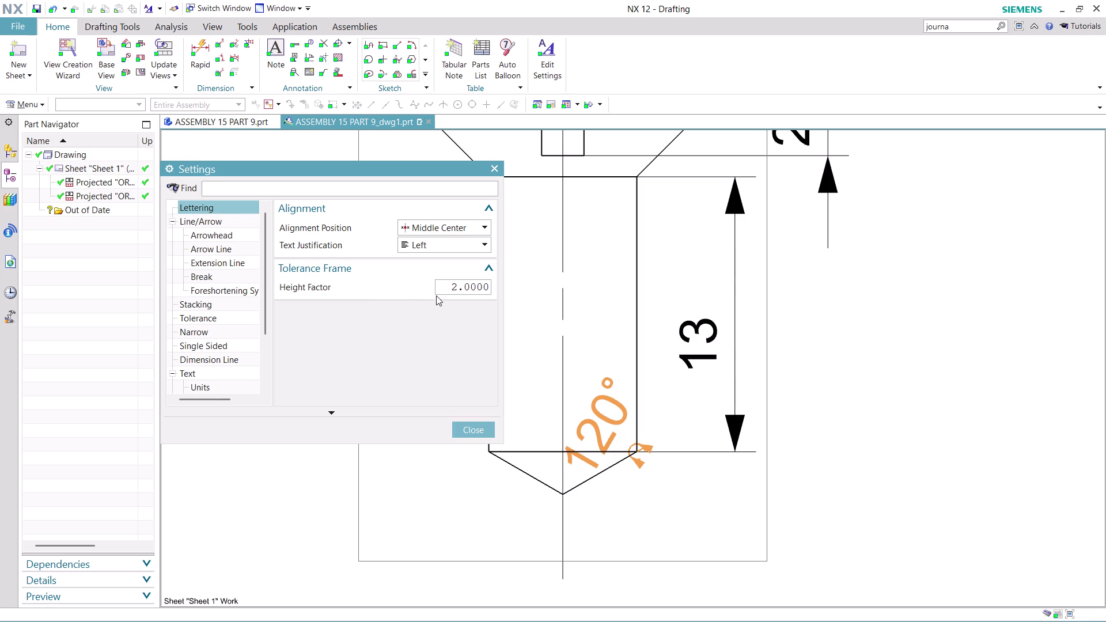
click(455, 290)
key(BackSpace)
key(1)
click(481, 426)
scroll(down, 3)
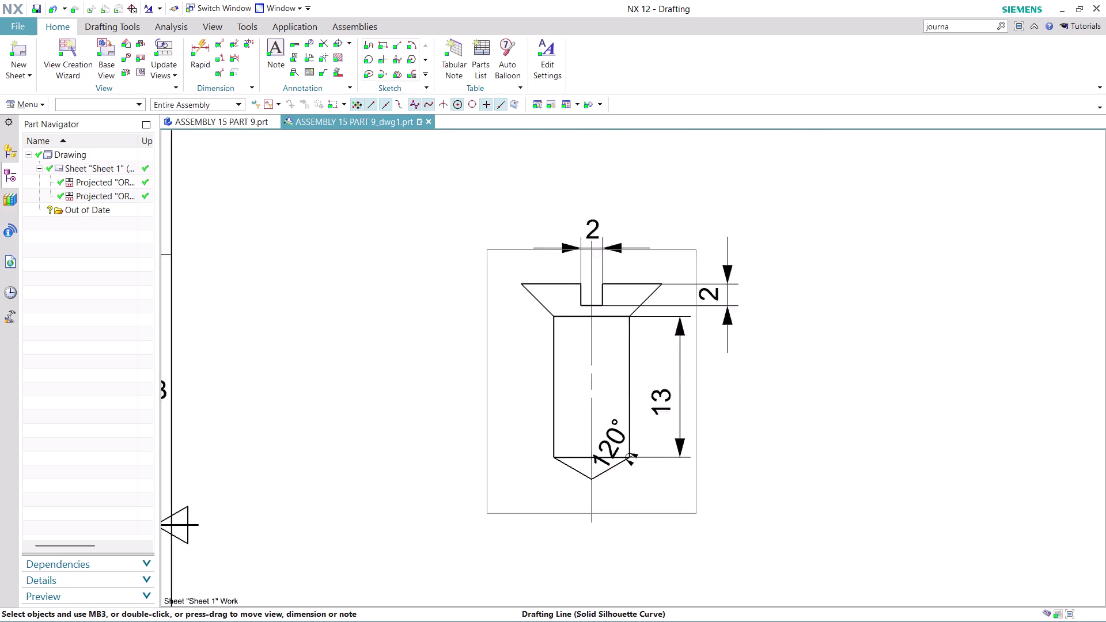
Zoom around to inspect the dimensioned views, fit the A4 sheet, and open the File menu's export options.
scroll(down, 3)
scroll(up, 3)
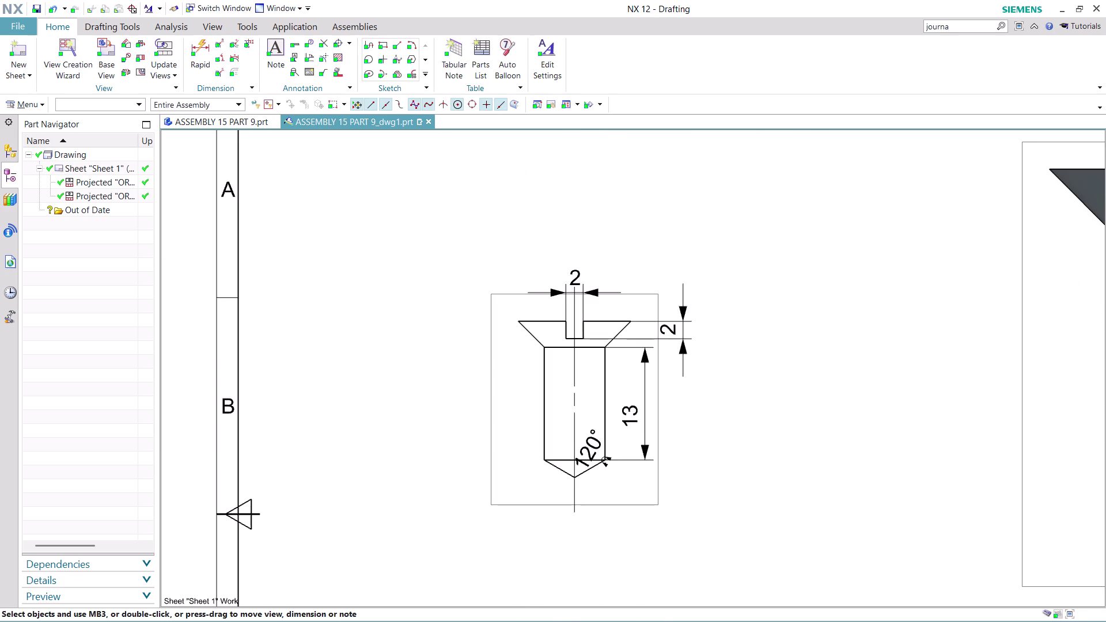
scroll(up, 3)
scroll(up, 3)
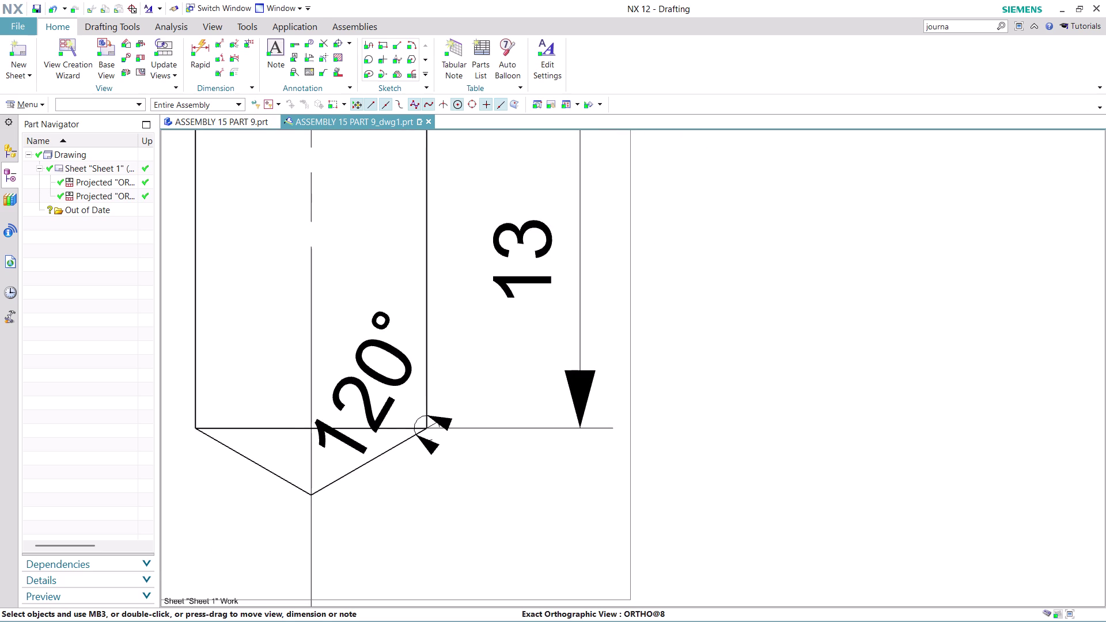
scroll(up, 3)
scroll(down, 3)
scroll(up, 3)
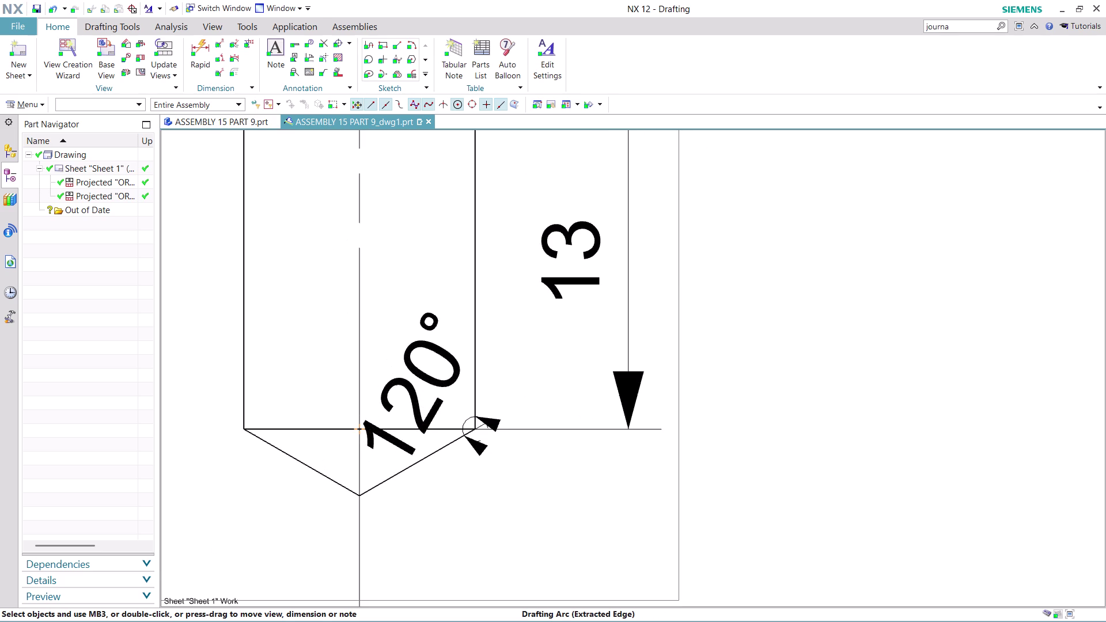
scroll(down, 3)
scroll(down, 3)
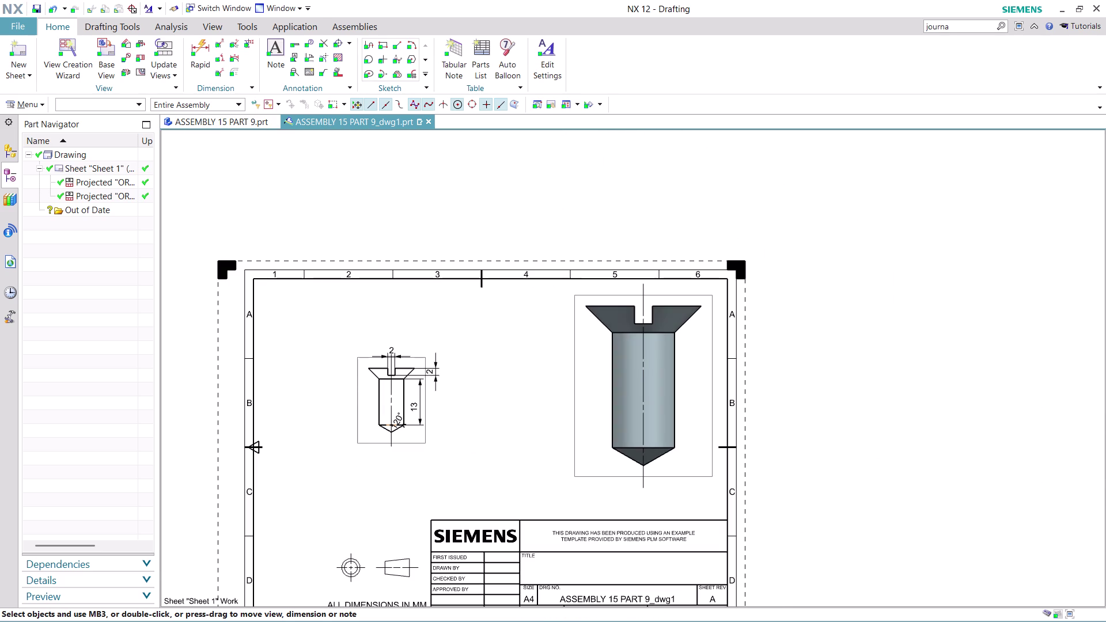
scroll(up, 3)
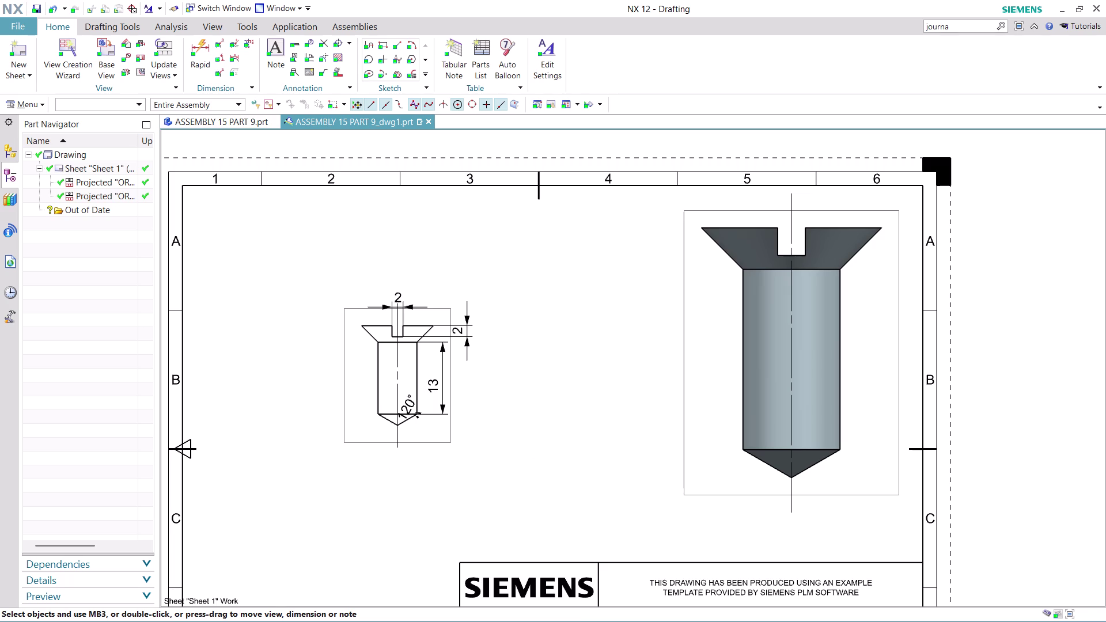
scroll(down, 3)
scroll(up, 3)
scroll(down, 3)
scroll(up, 3)
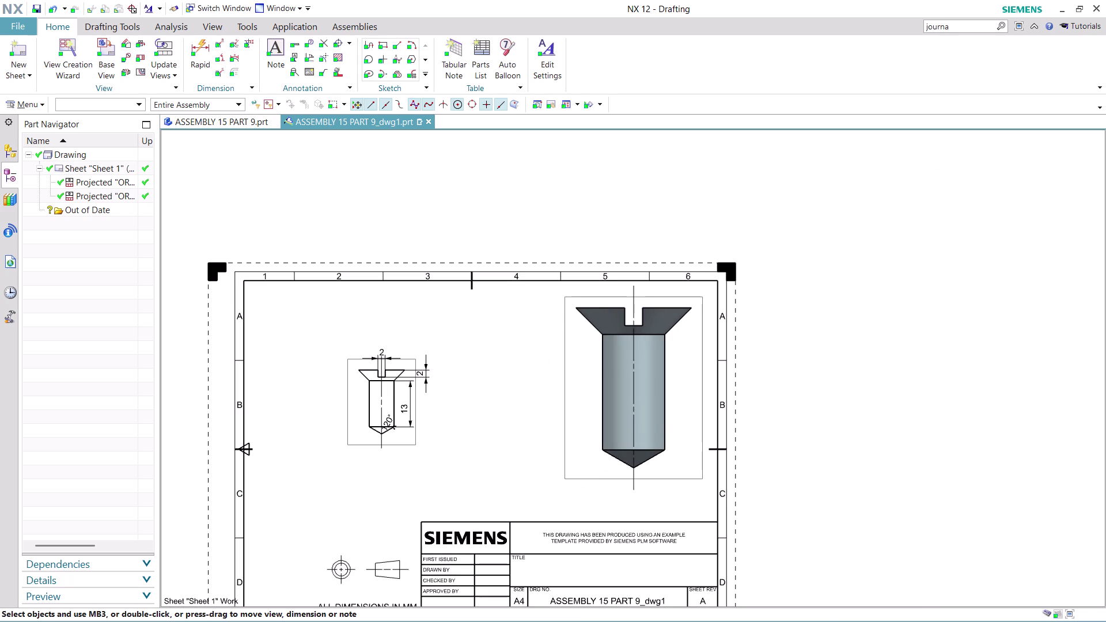
scroll(down, 3)
scroll(up, 3)
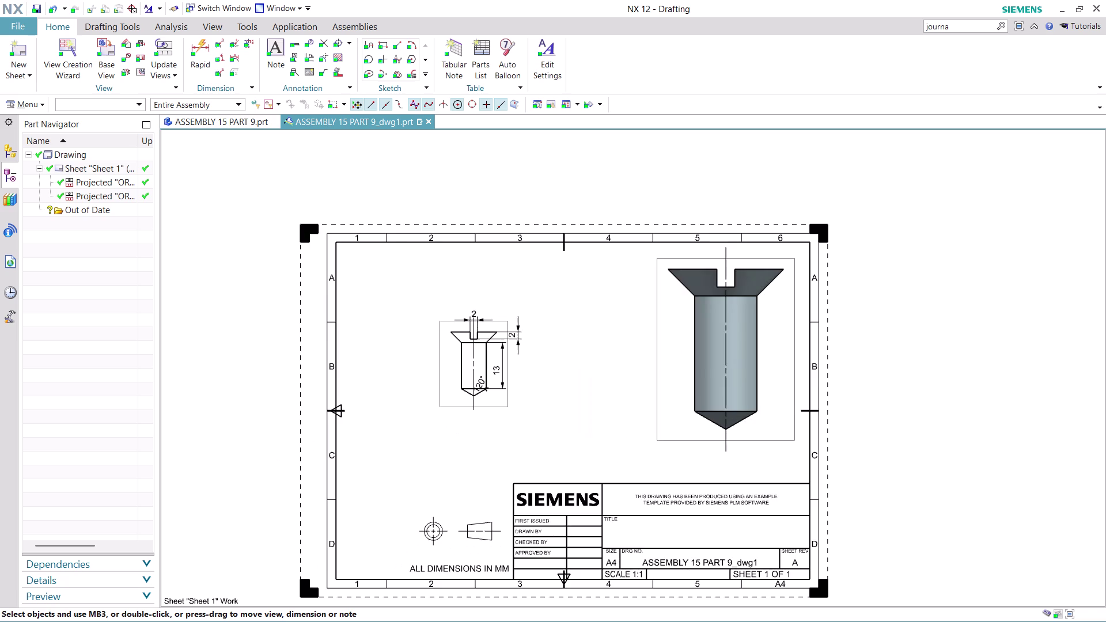
scroll(up, 3)
scroll(down, 3)
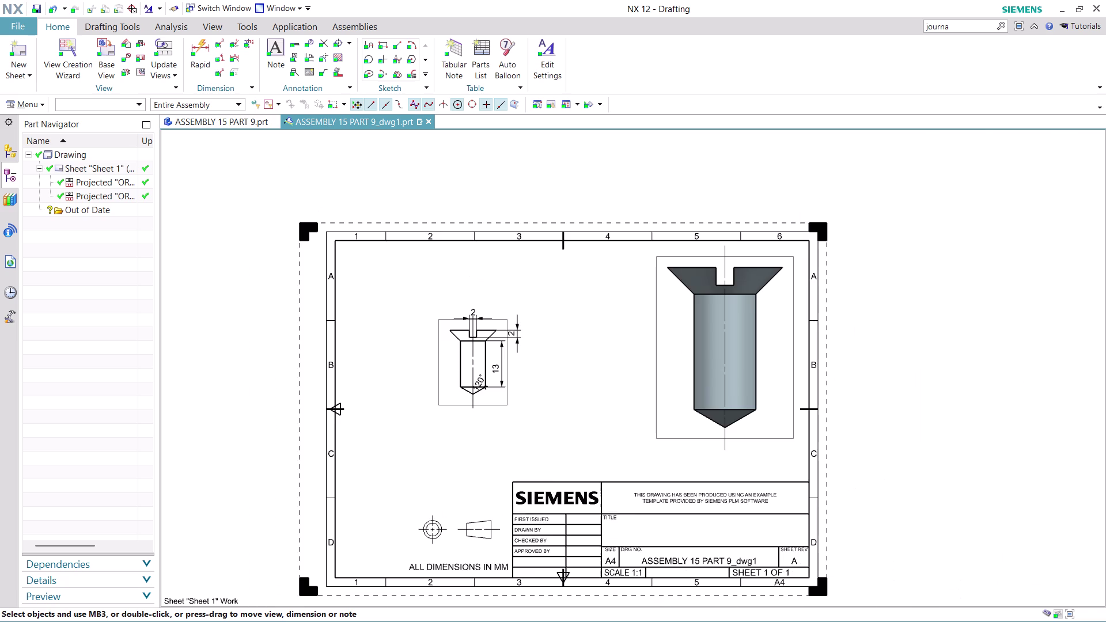
click(17, 29)
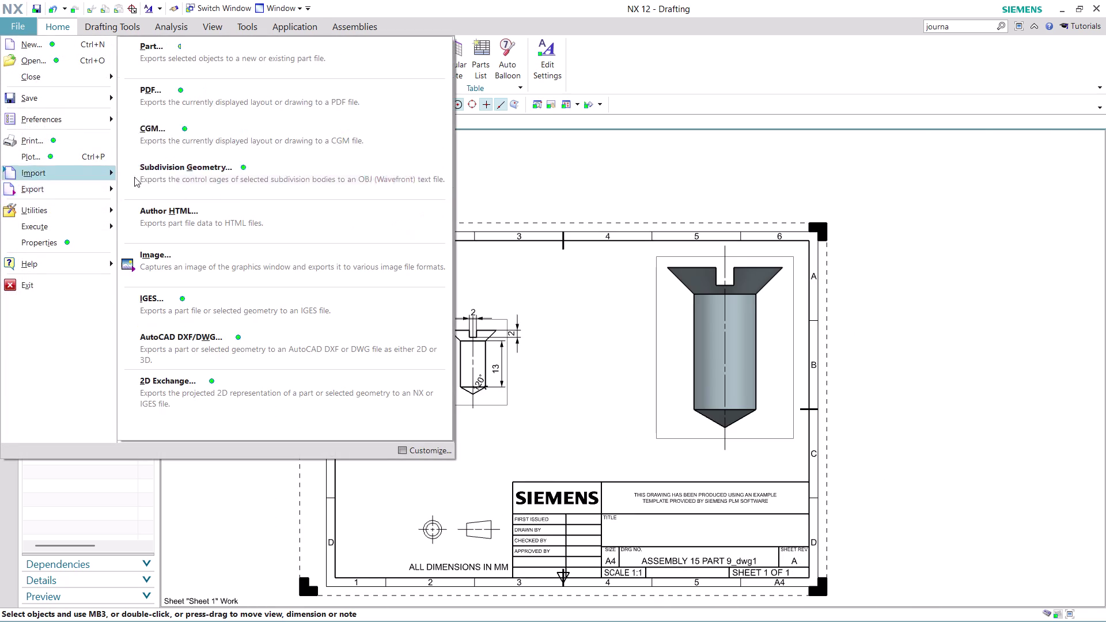
Export Sheet 1 to PDF named ASSEMBLY 15 PART 9_dwg1 in the drawing files folder.
click(286, 105)
click(353, 339)
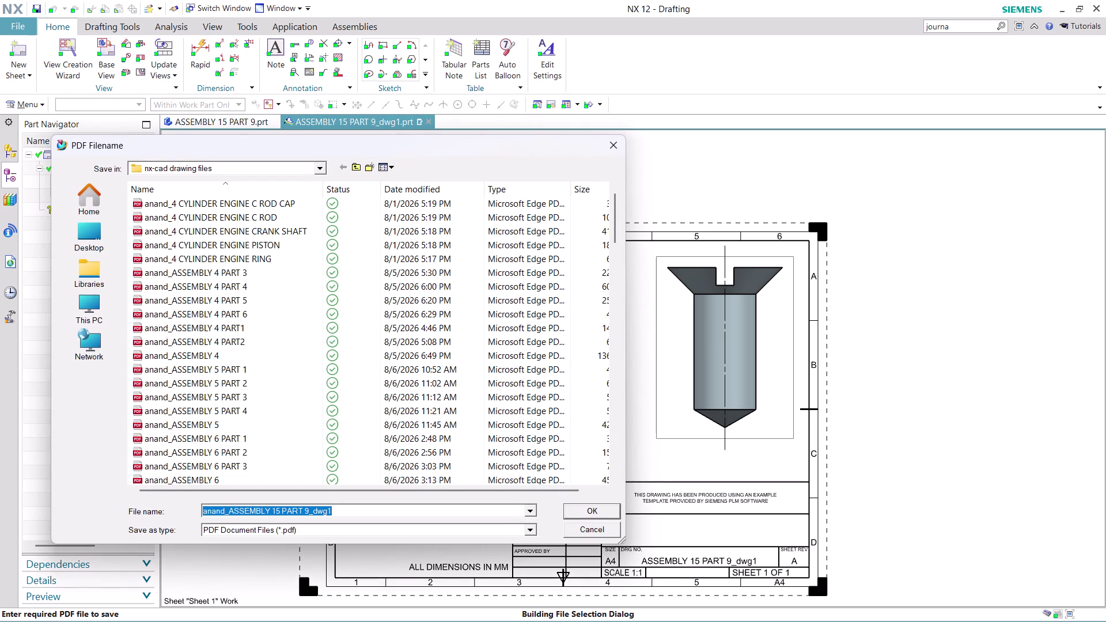
click(227, 513)
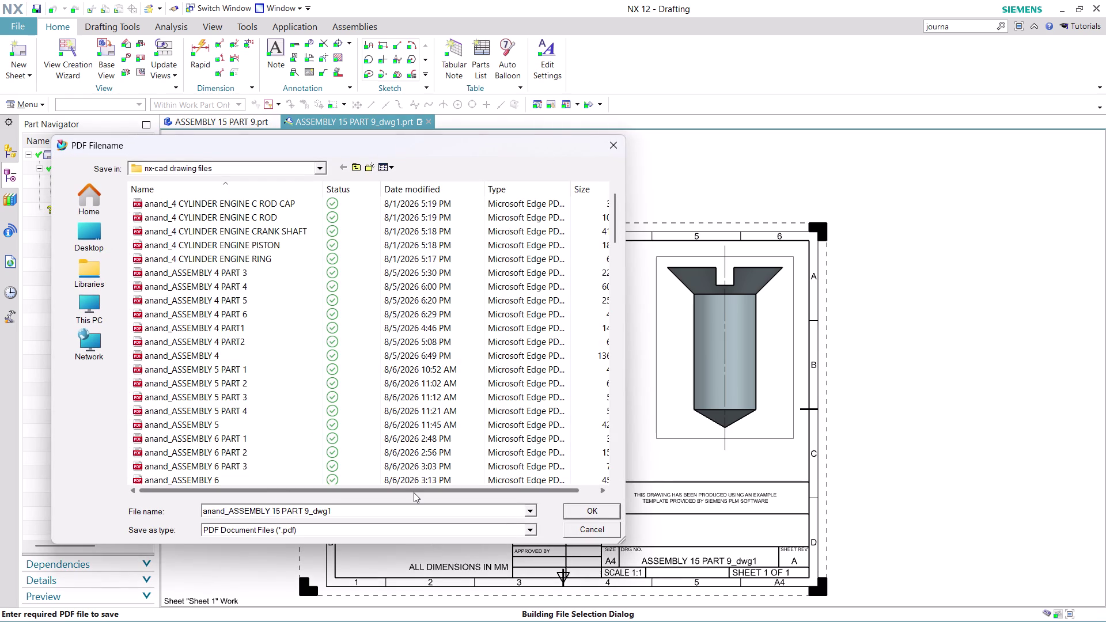
key(BackSpace)
key(BackSpace)
key(BackSpace)
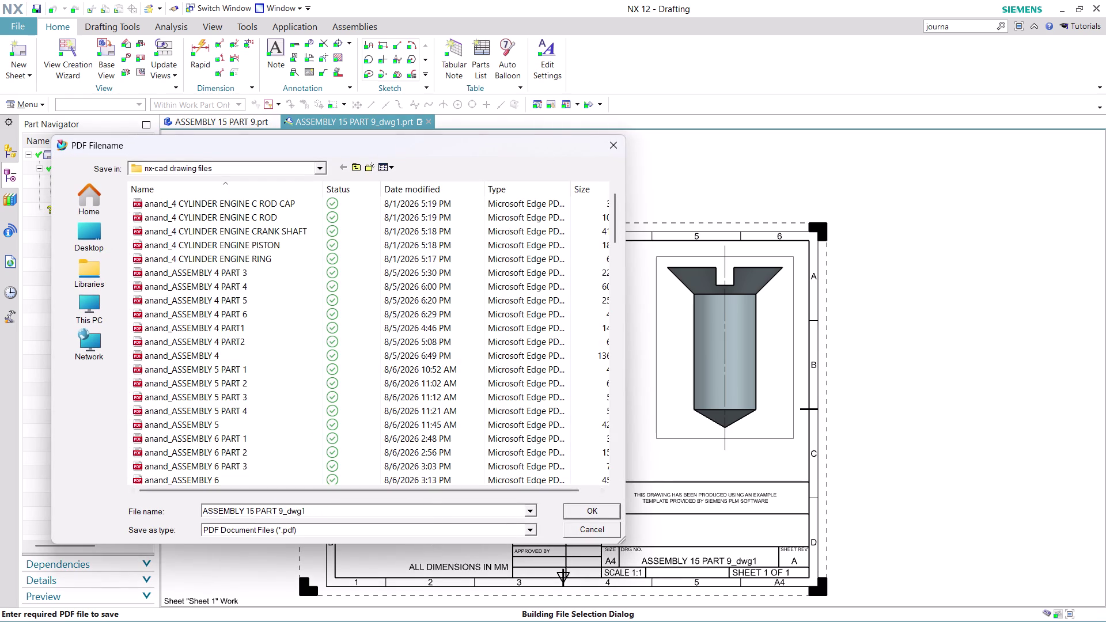
click(580, 510)
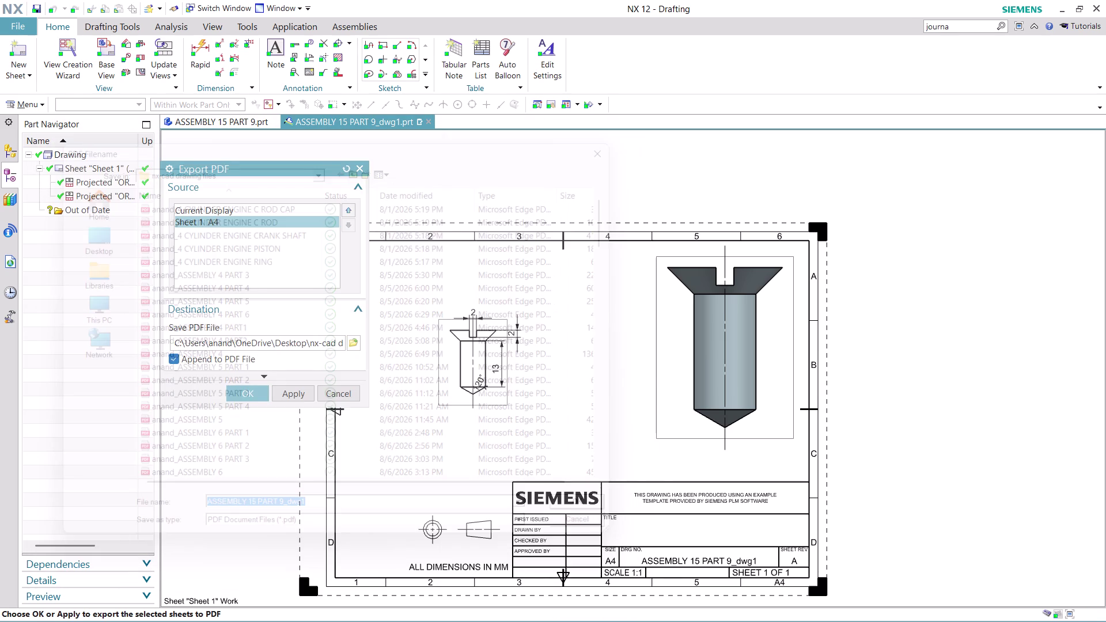
click(241, 393)
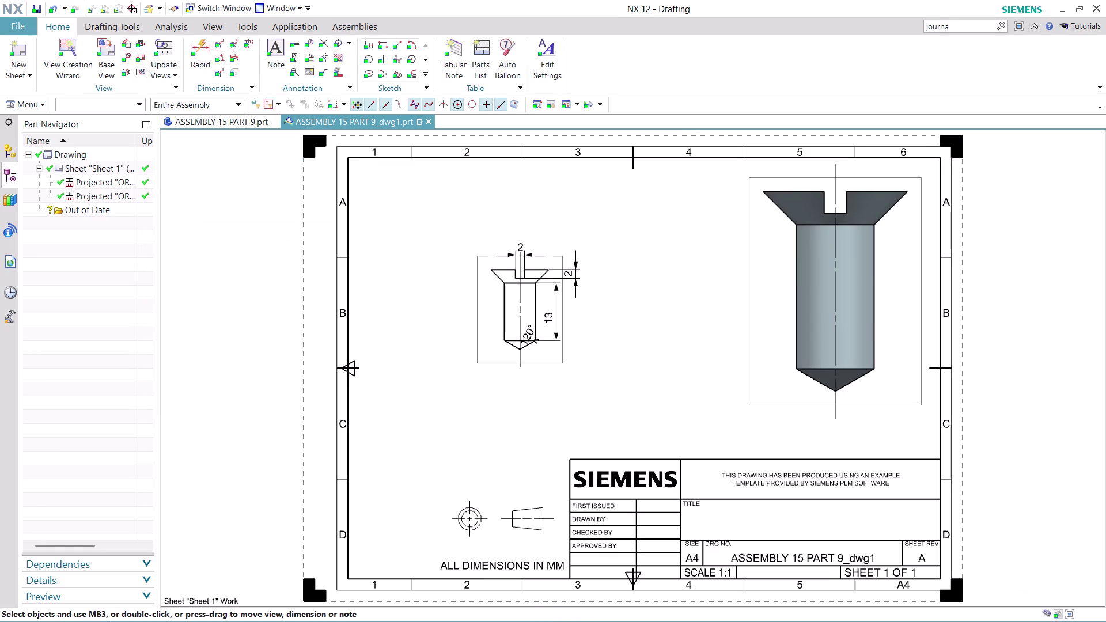
click(964, 21)
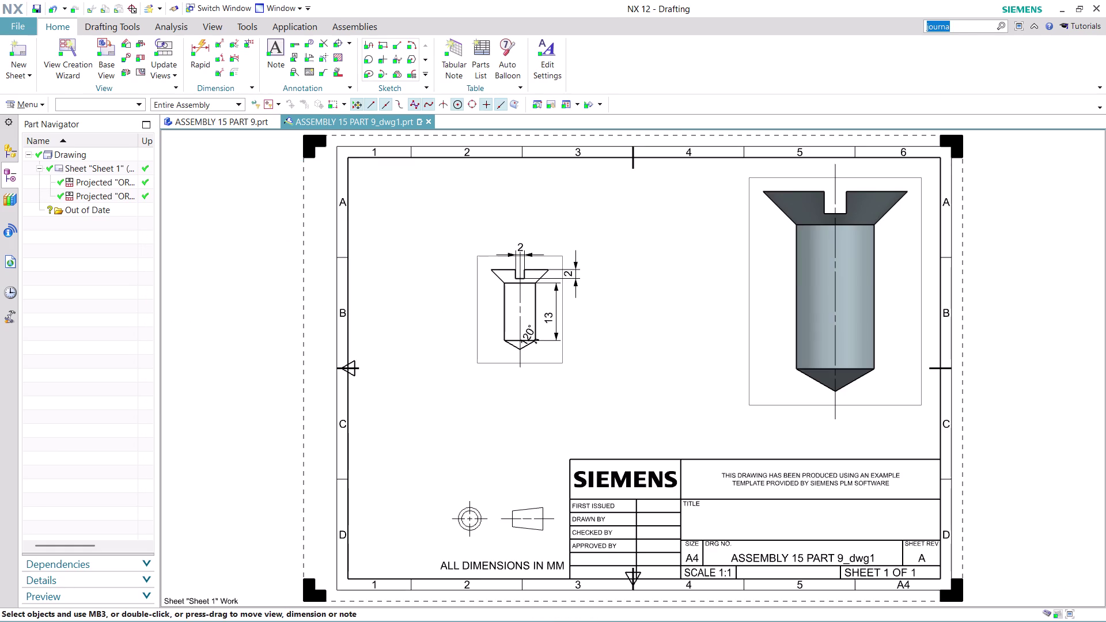
Search 'journa' in Command Finder, stop journal recording, and close the search results.
key(Return)
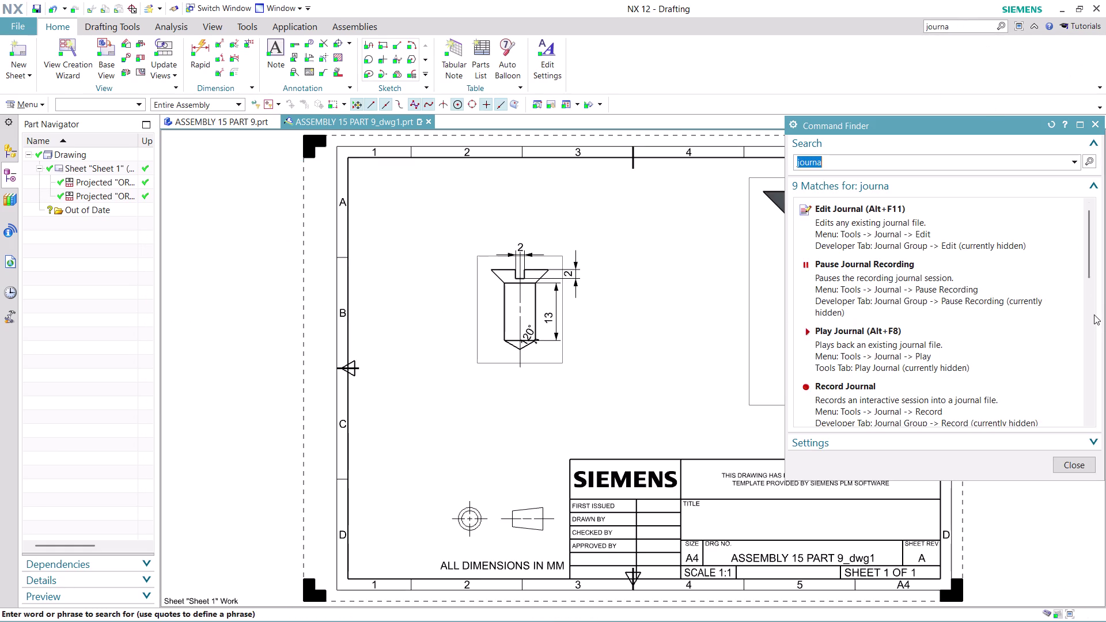
scroll(down, 3)
click(919, 275)
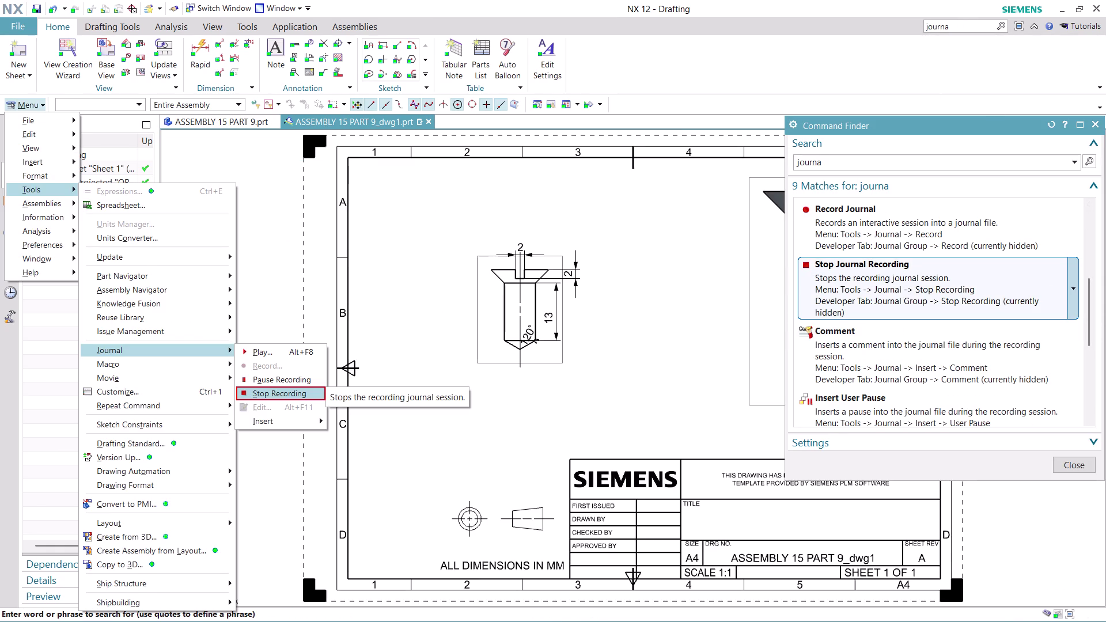
click(919, 274)
click(919, 274)
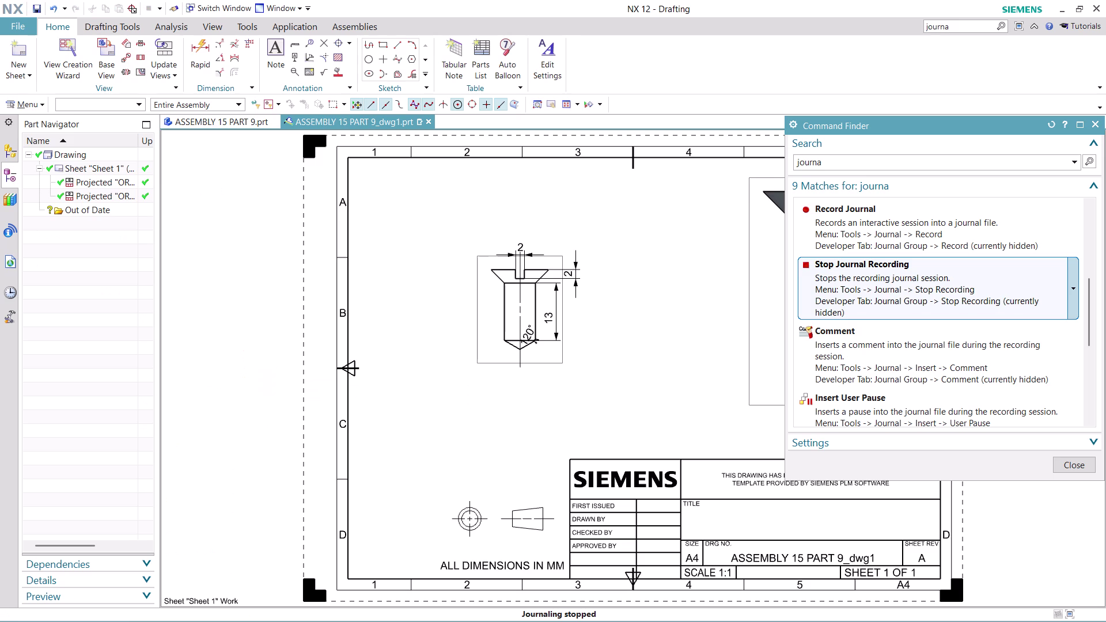
click(1082, 464)
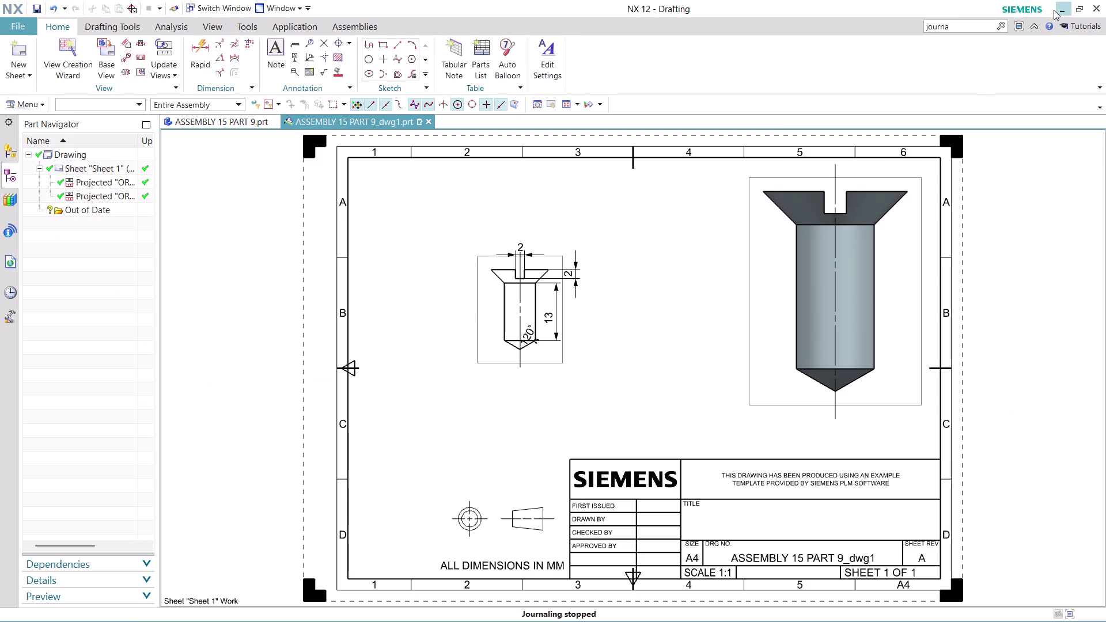